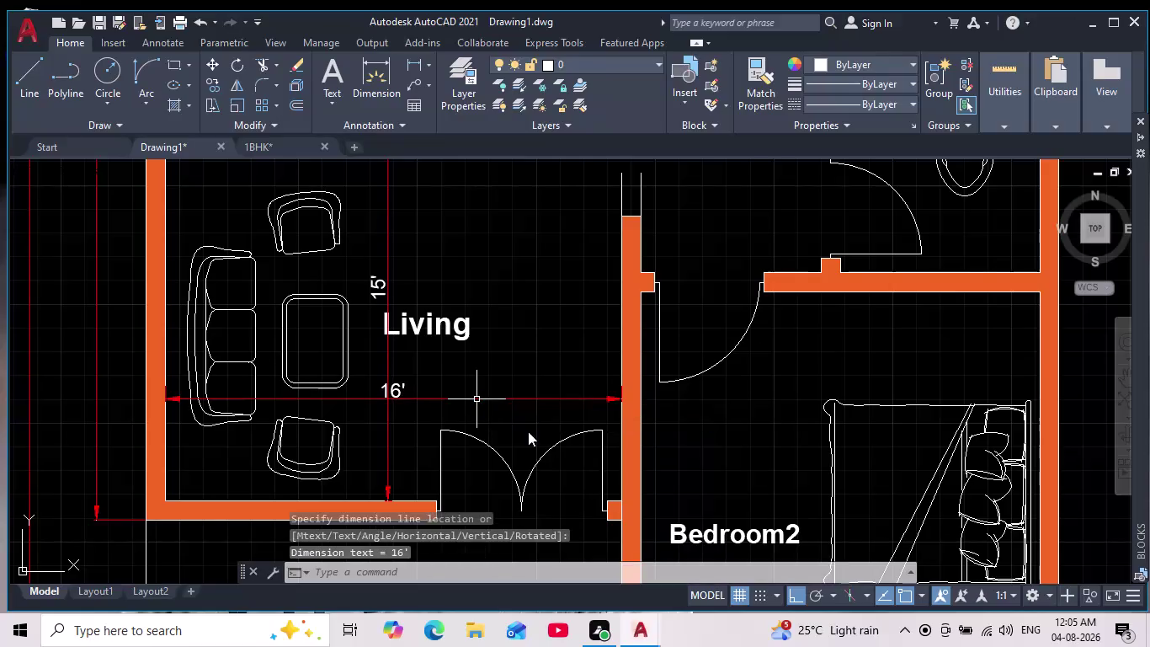
Select and delete the Living room's two old dimensions.
scroll(down, 3)
middle_drag(529, 433, 374, 422)
scroll(down, 3)
scroll(up, 3)
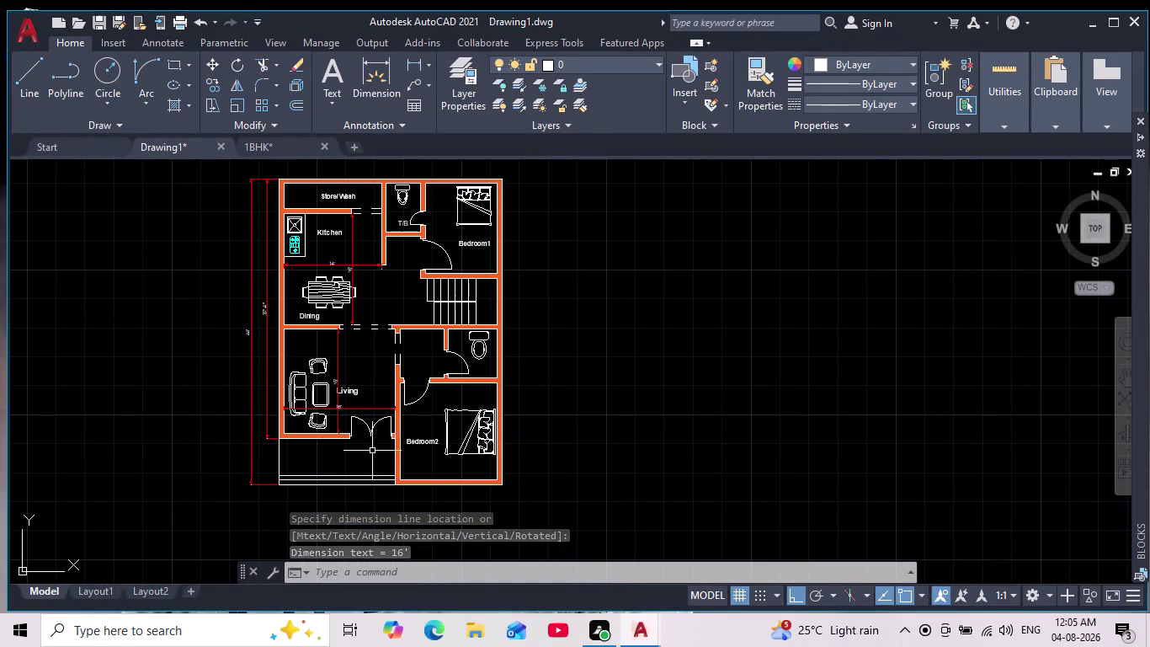
scroll(up, 3)
drag(306, 374, 304, 364)
click(275, 330)
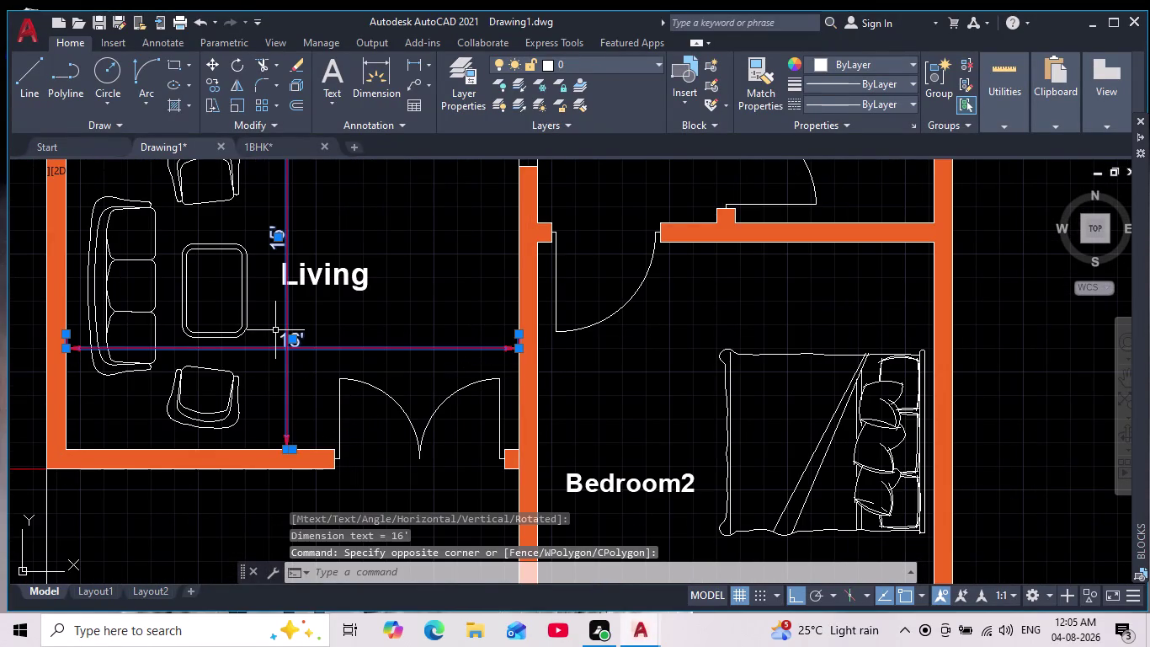
key(Delete)
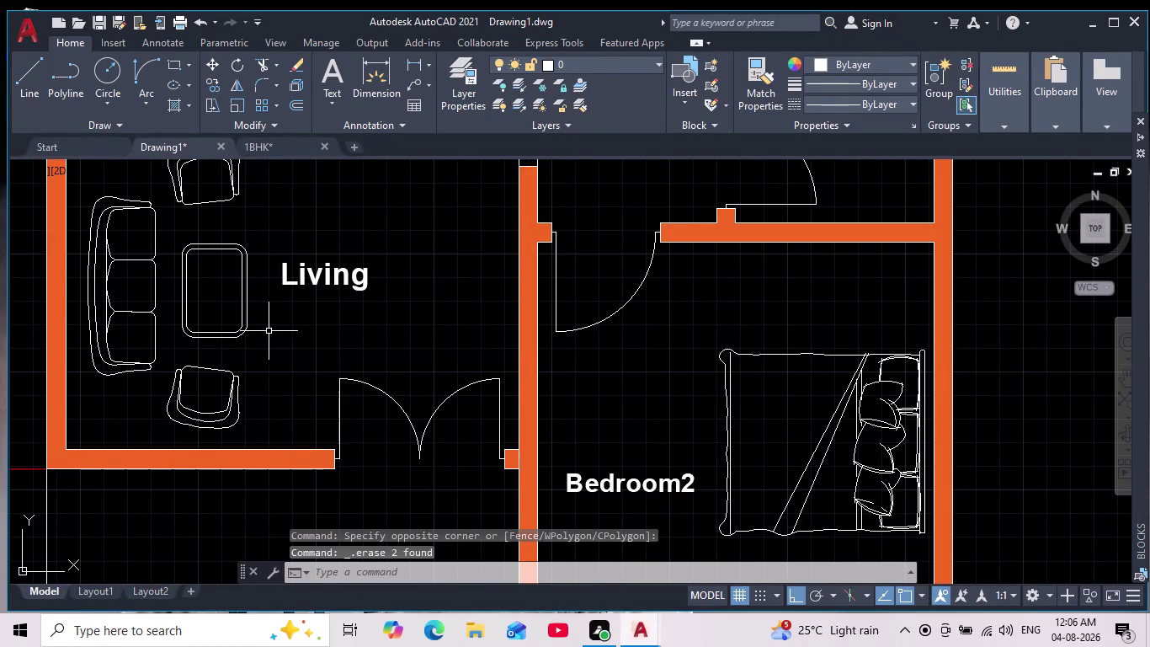
Add a 16' linear width dimension in the Living room, just below the Dining wall.
scroll(down, 3)
scroll(up, 3)
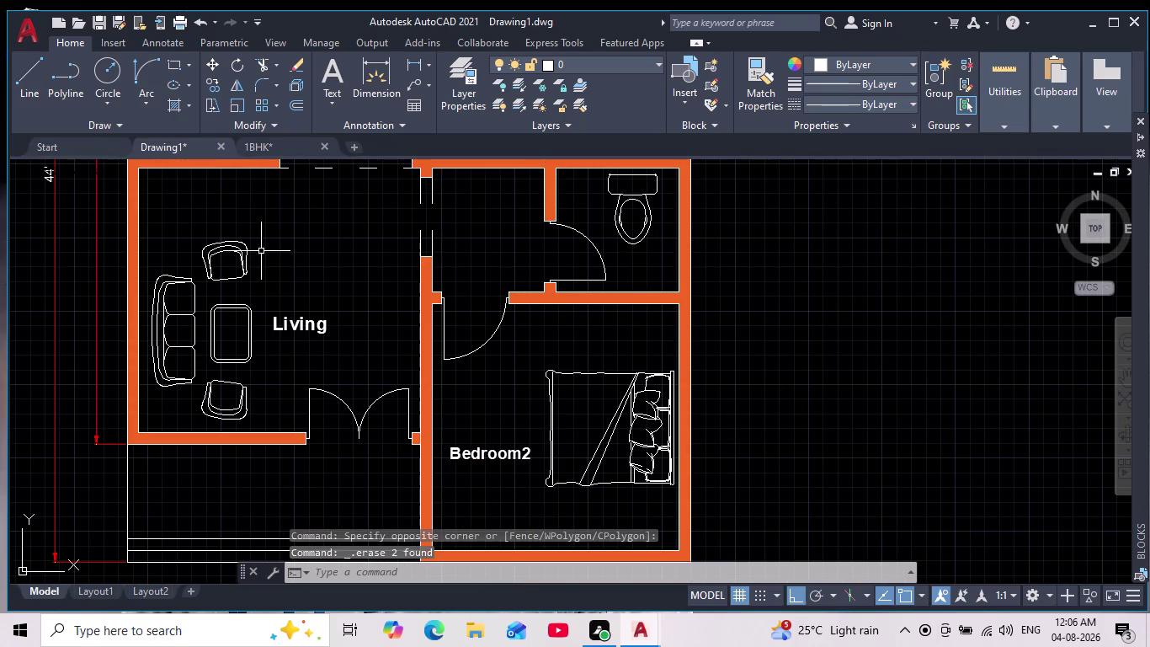
middle_drag(261, 250, 265, 296)
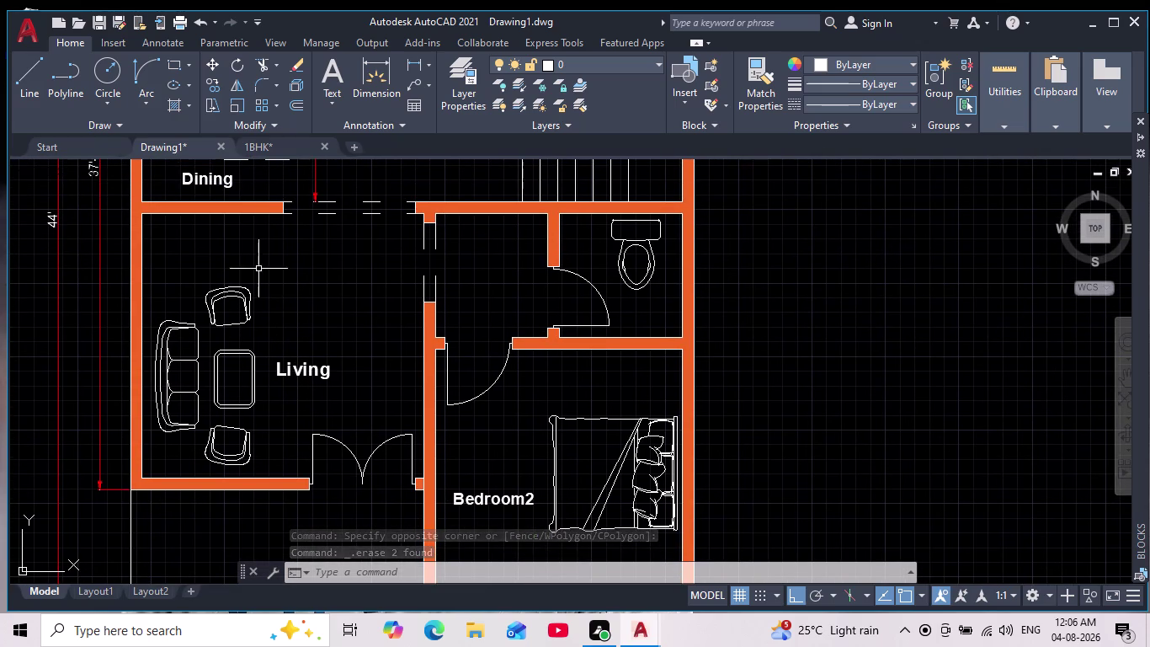
middle_drag(267, 280, 275, 317)
scroll(down, 3)
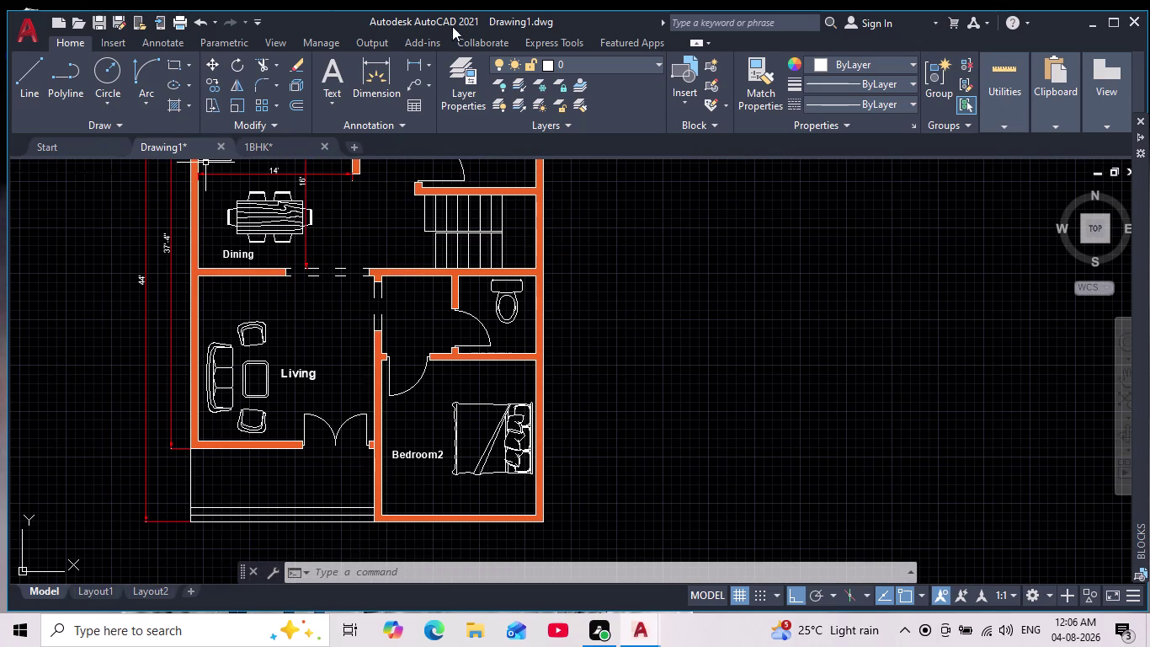
click(413, 68)
click(199, 304)
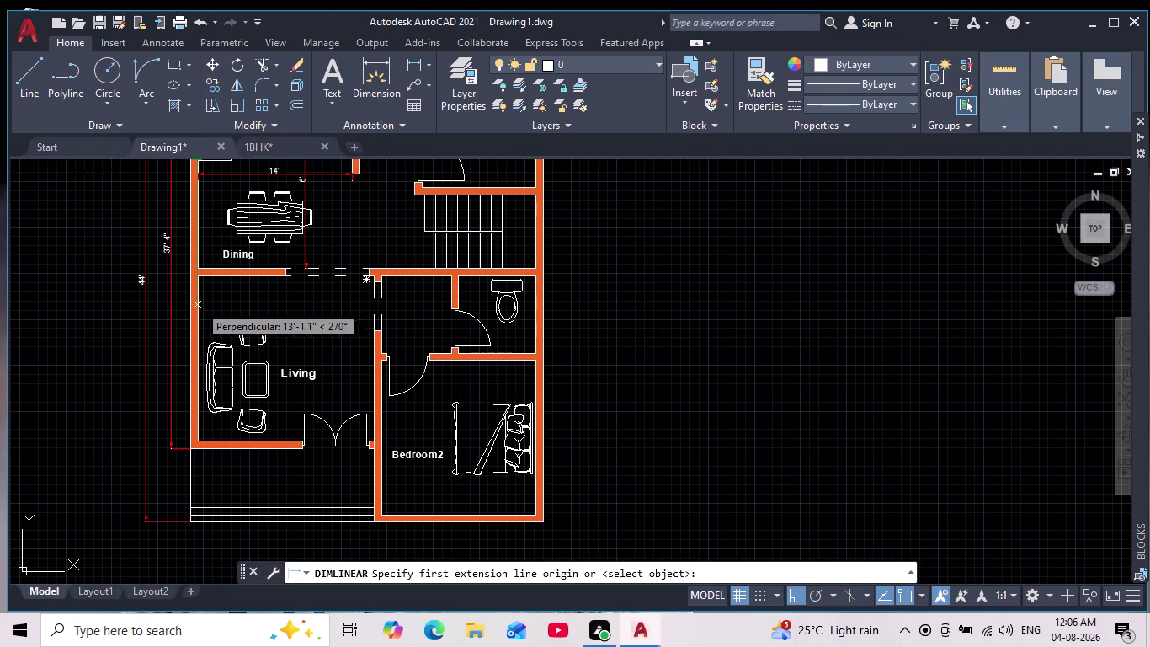
scroll(up, 3)
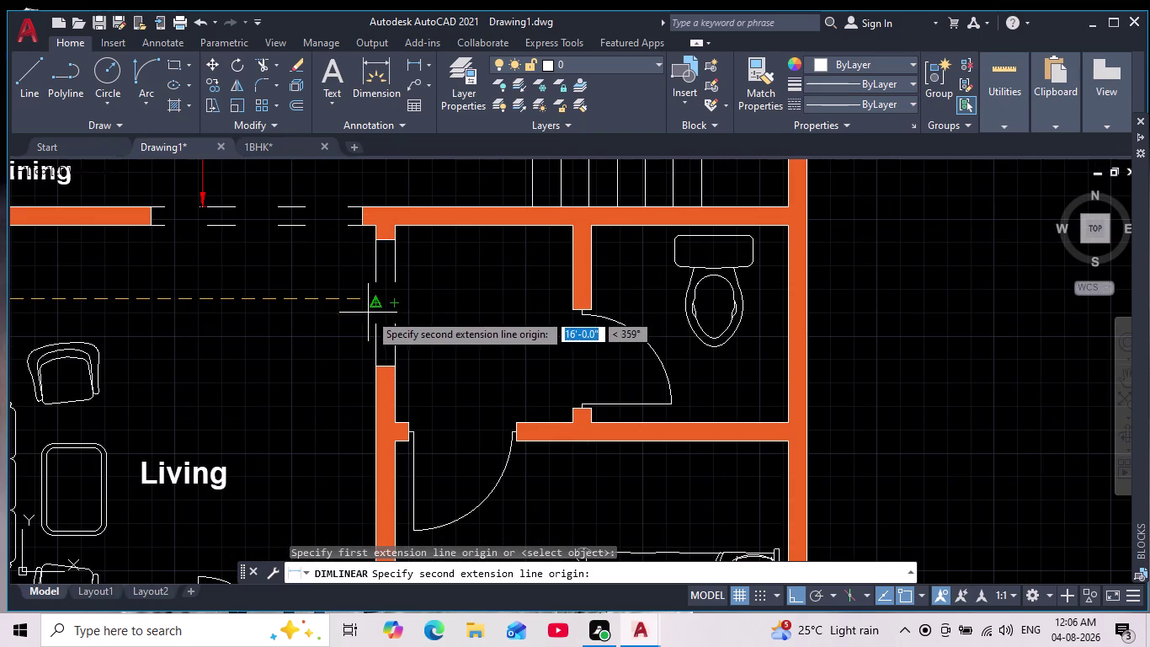
click(377, 303)
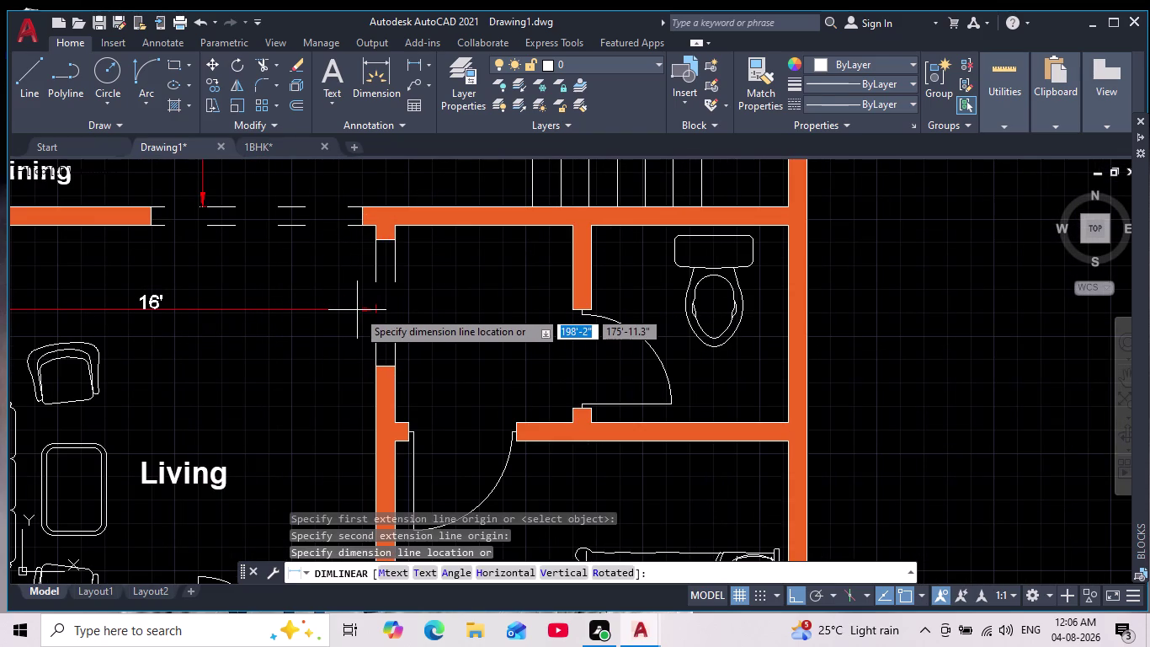
click(357, 310)
scroll(down, 3)
scroll(up, 3)
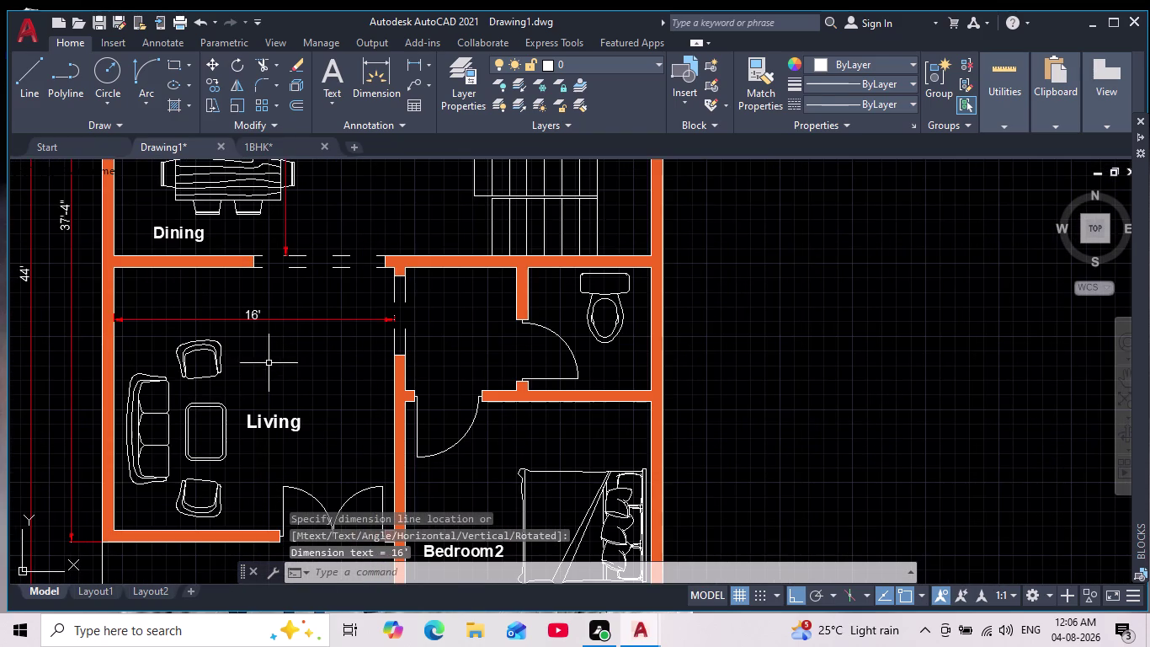
Add a 15' vertical dimension from the wall below Dining to Living's bottom wall.
click(411, 70)
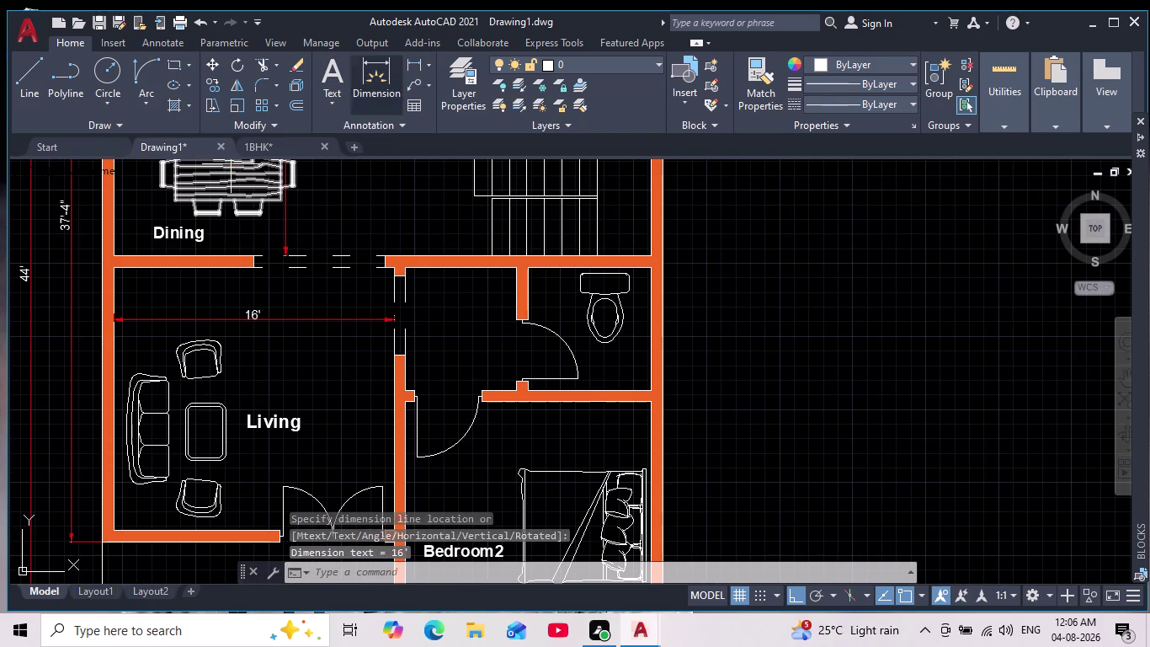
click(238, 273)
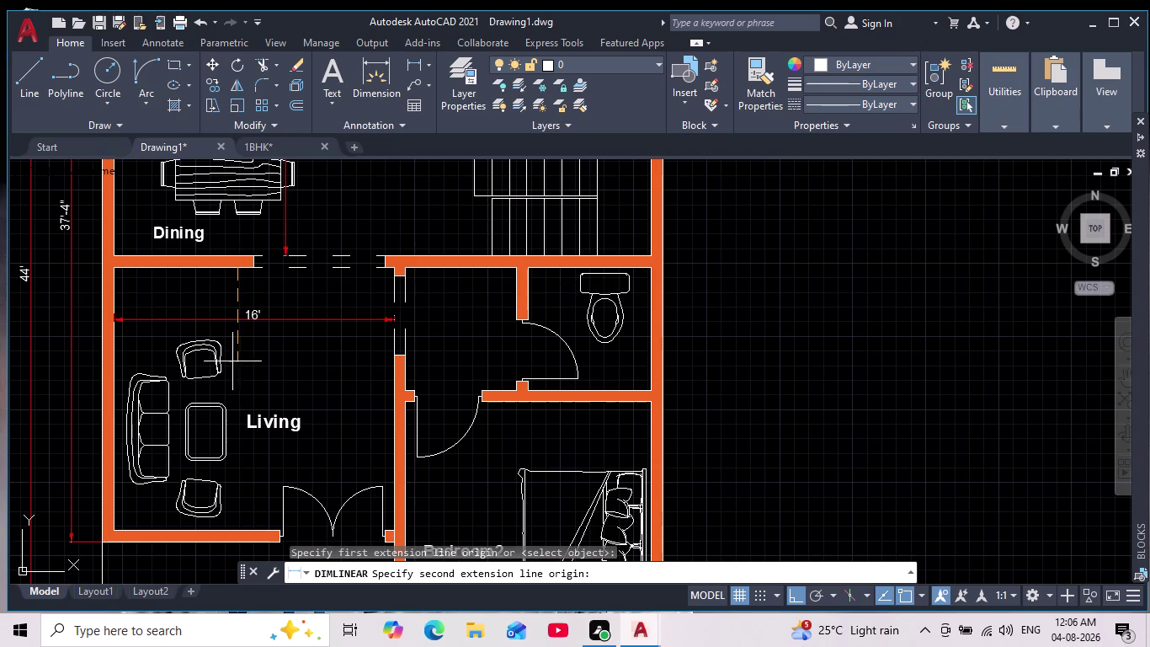
click(239, 528)
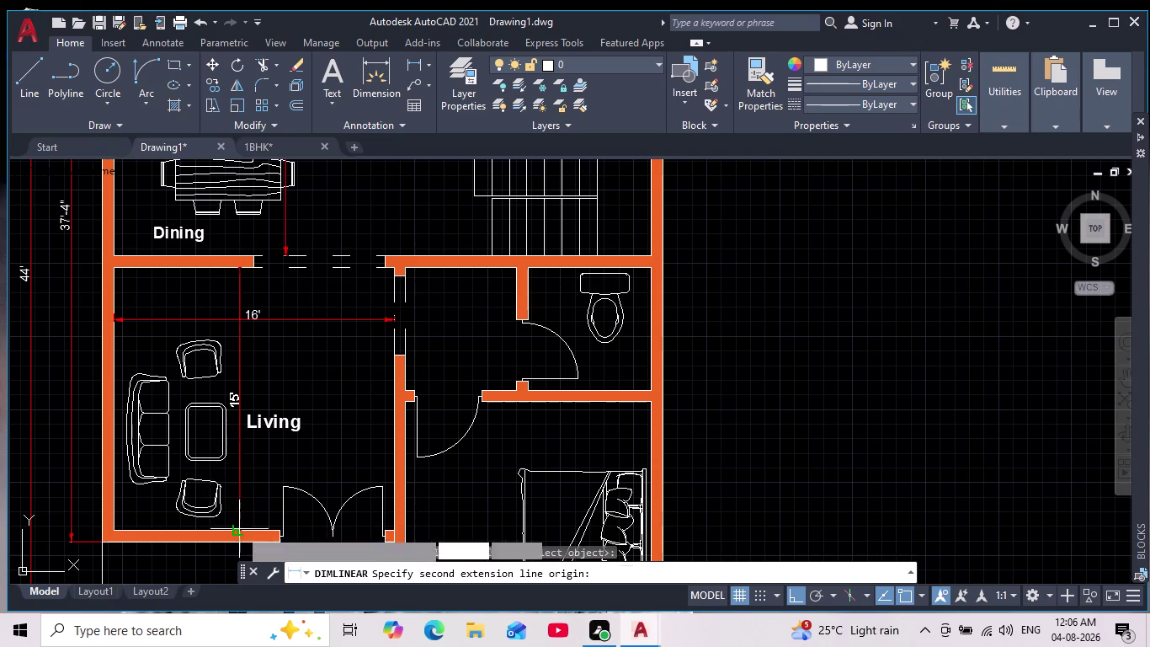
click(244, 515)
scroll(down, 3)
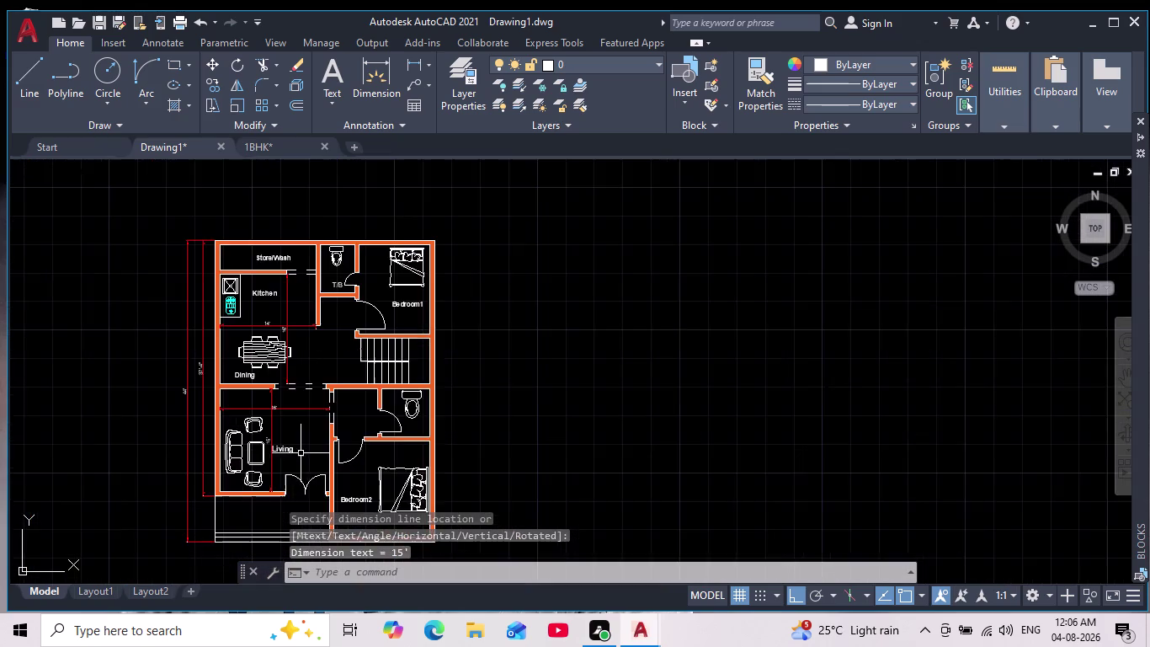
Review the new Living room dimensions by selecting, then deselecting them.
middle_drag(302, 446, 207, 383)
scroll(down, 3)
scroll(up, 3)
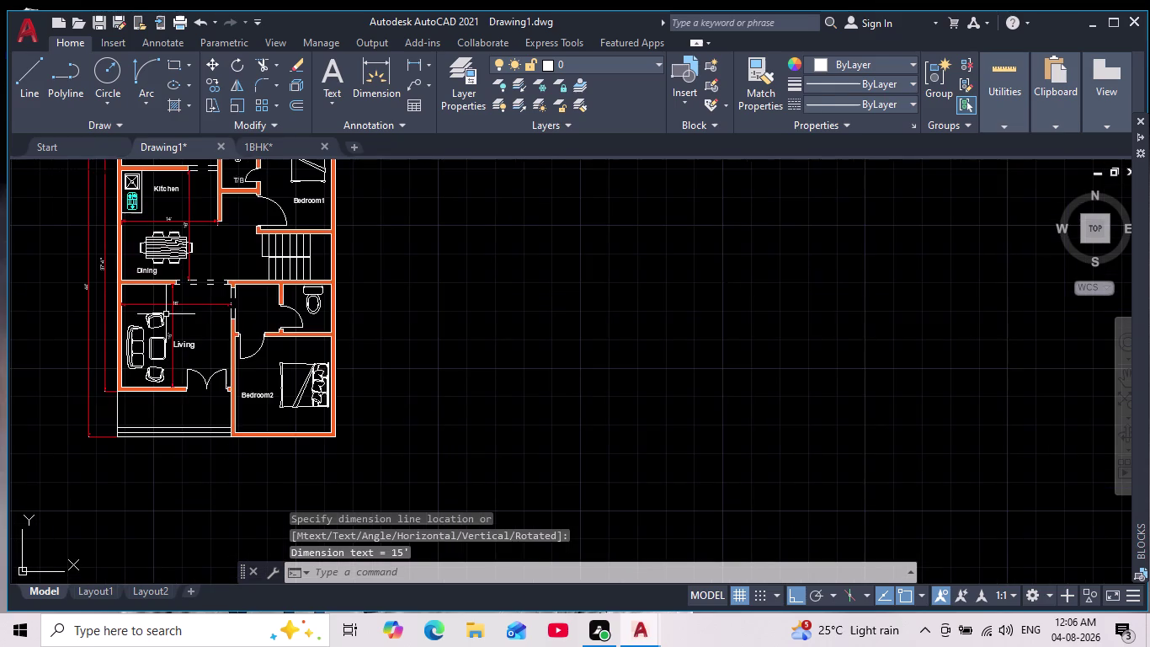
scroll(up, 3)
middle_drag(171, 321, 192, 366)
click(223, 353)
click(184, 331)
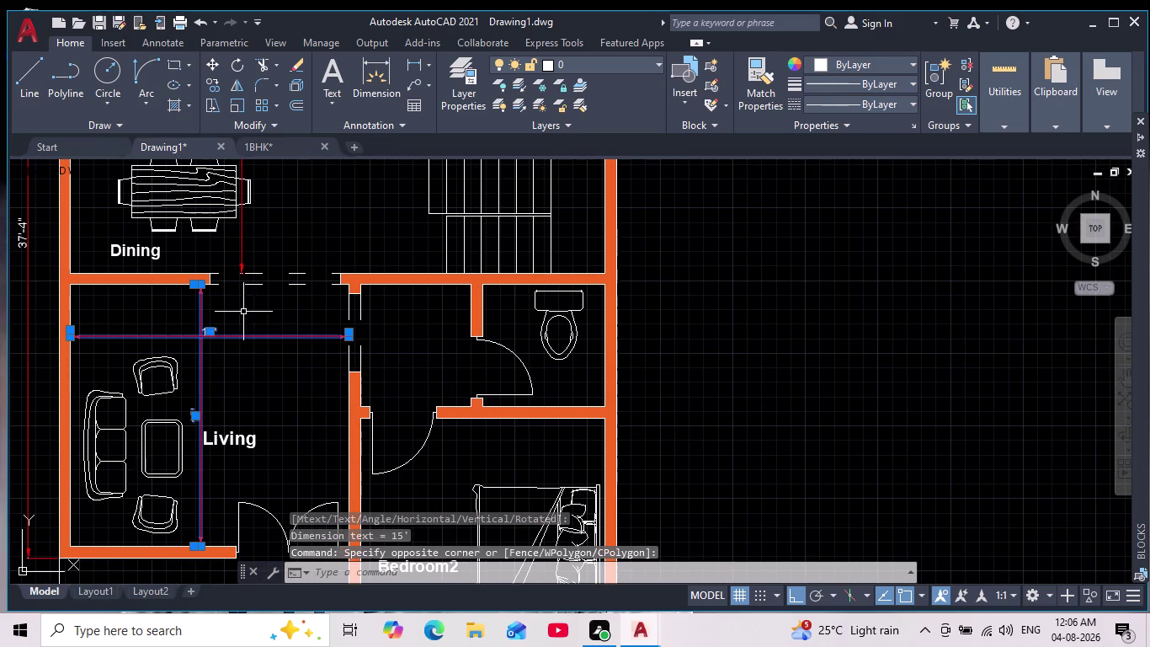
key(Escape)
scroll(down, 3)
scroll(down, 3)
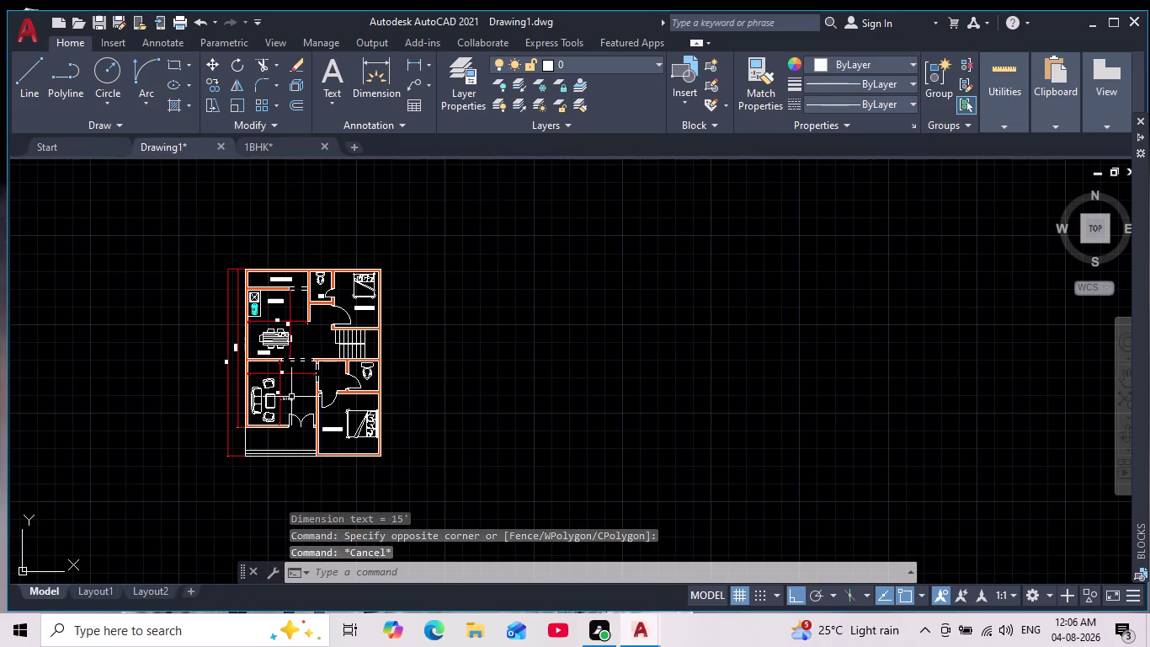
scroll(up, 3)
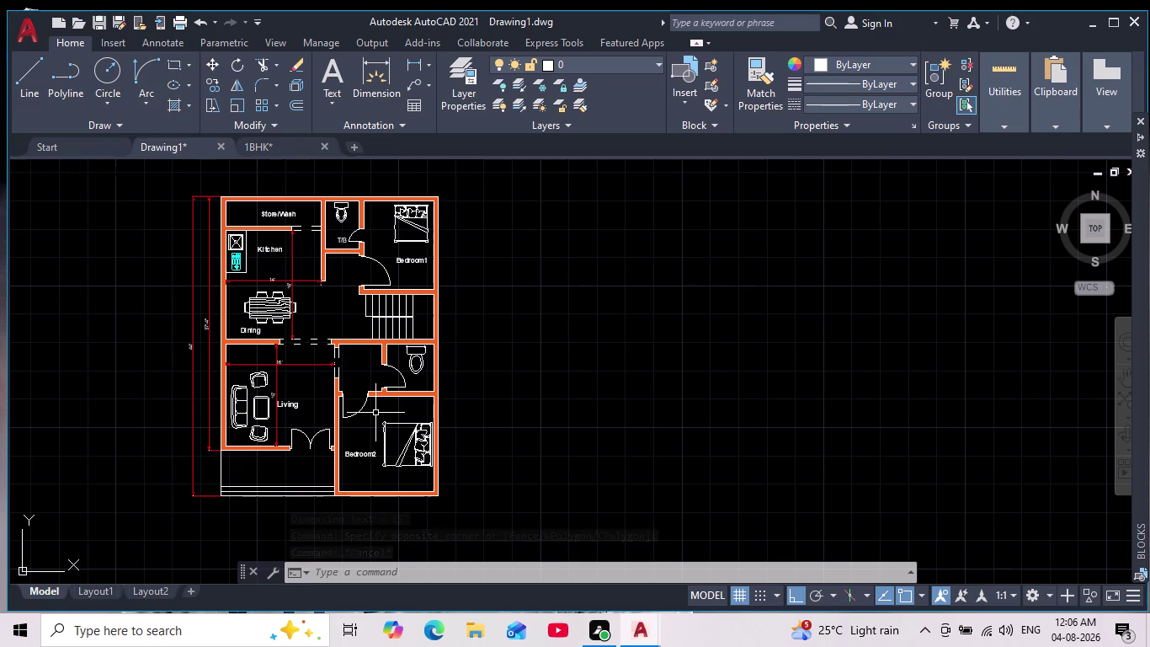
Make ISO-25's dimension lines Blue, set ISO-25 current, and close the manager.
key(d)
key(Return)
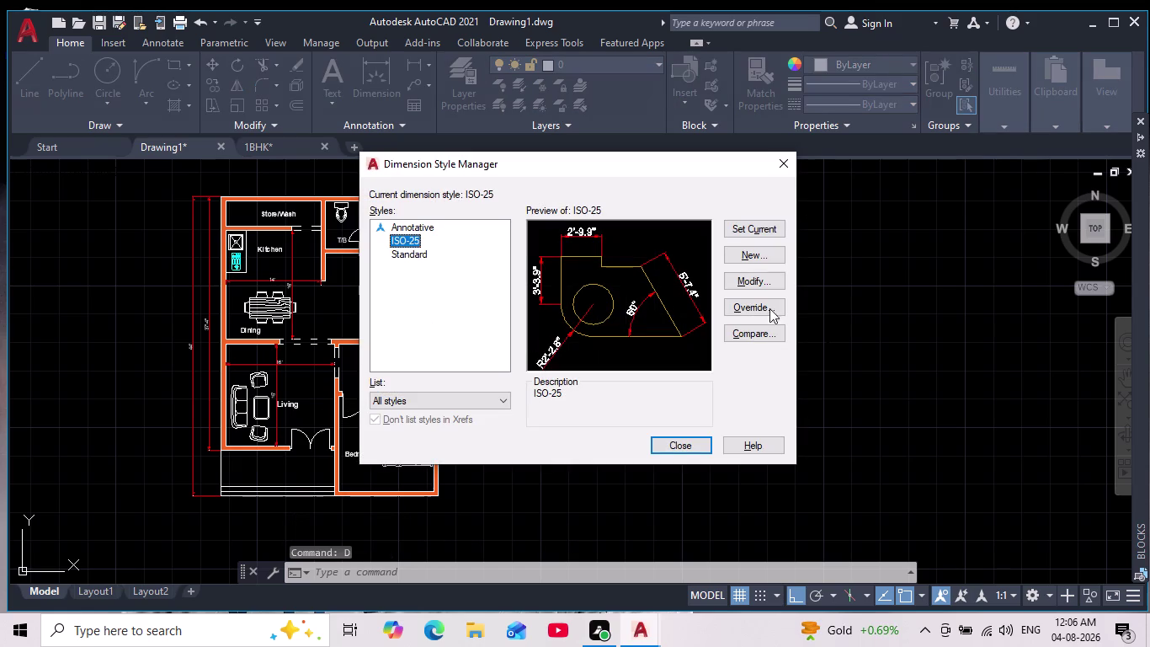
click(748, 277)
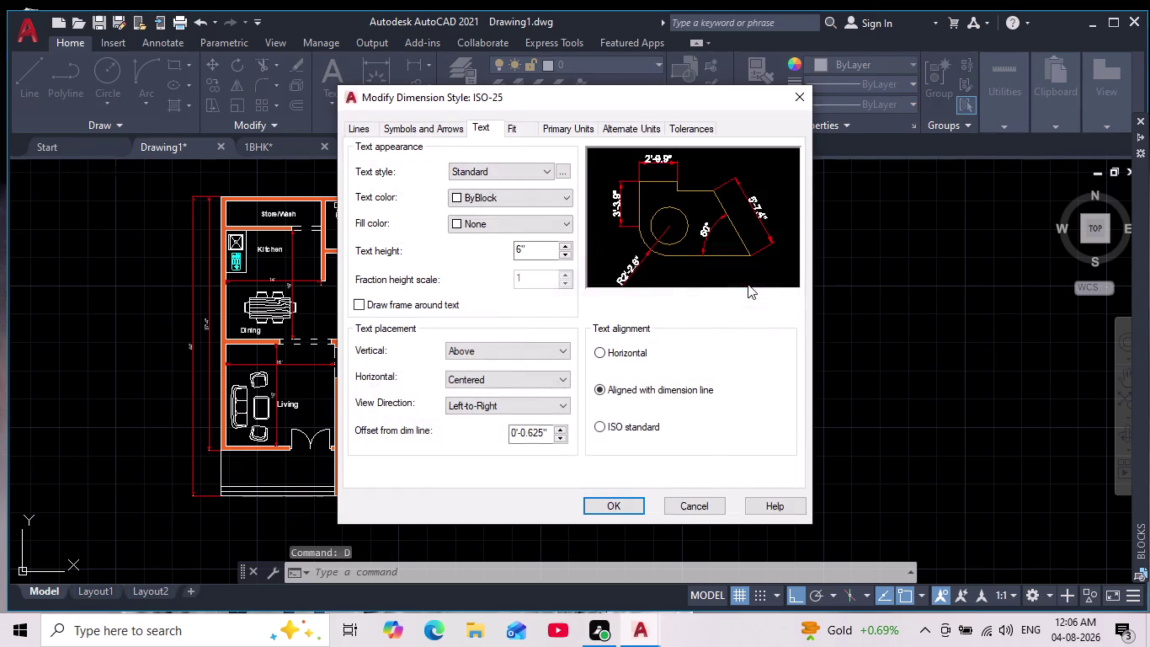
click(361, 131)
click(445, 160)
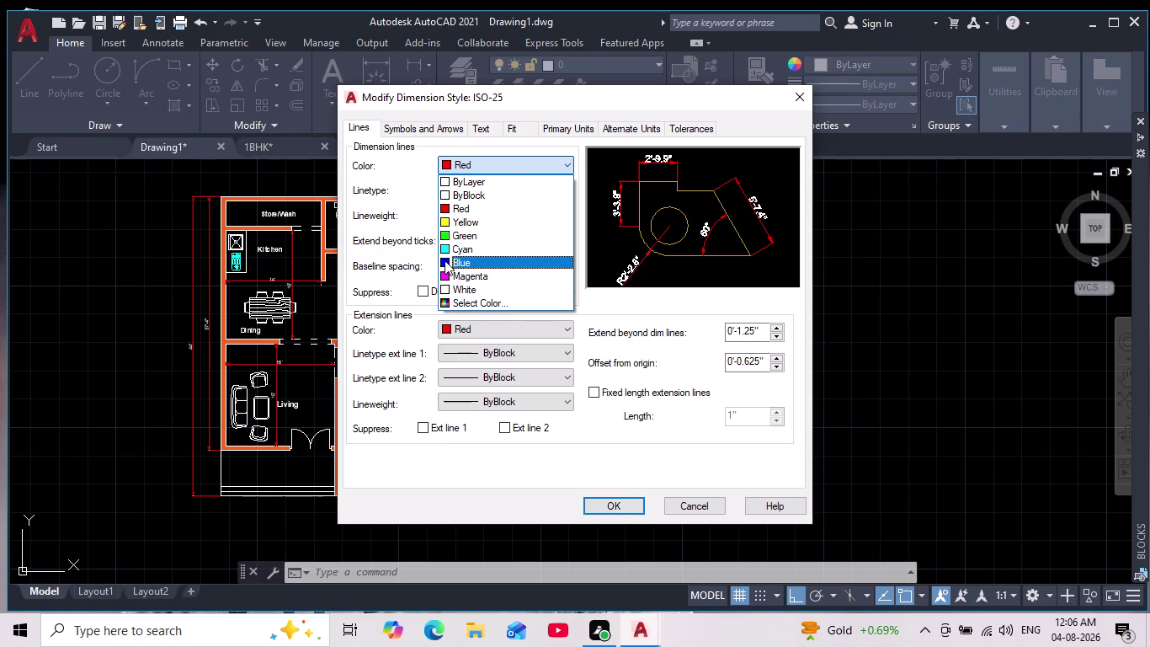
click(444, 261)
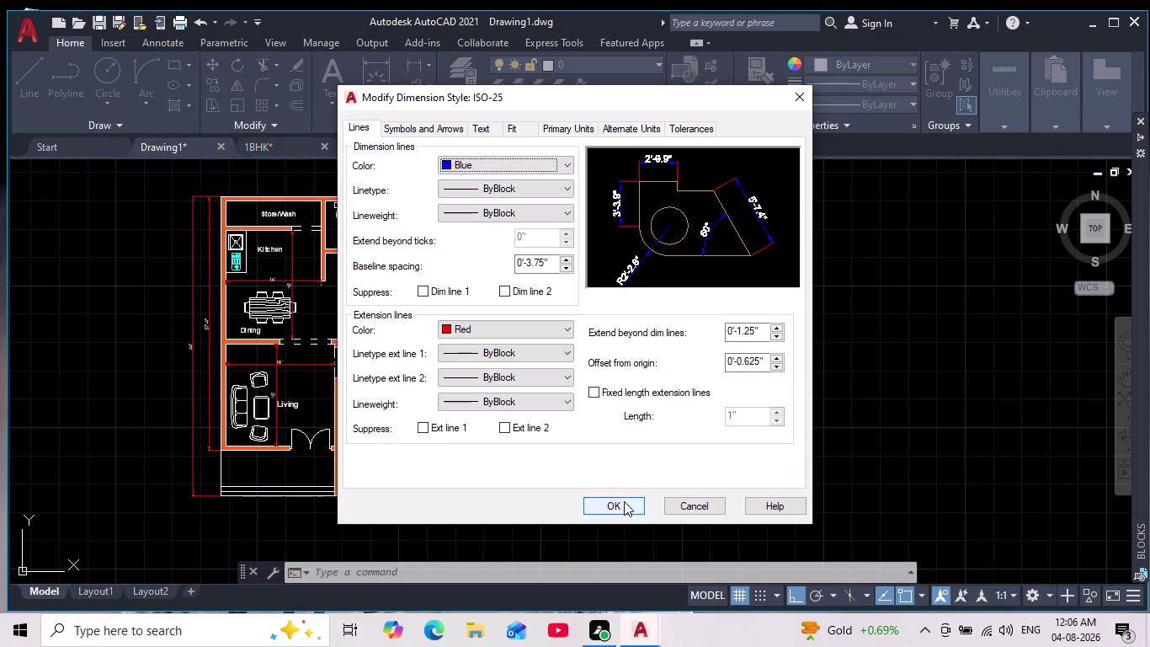
click(624, 501)
triple_click(734, 231)
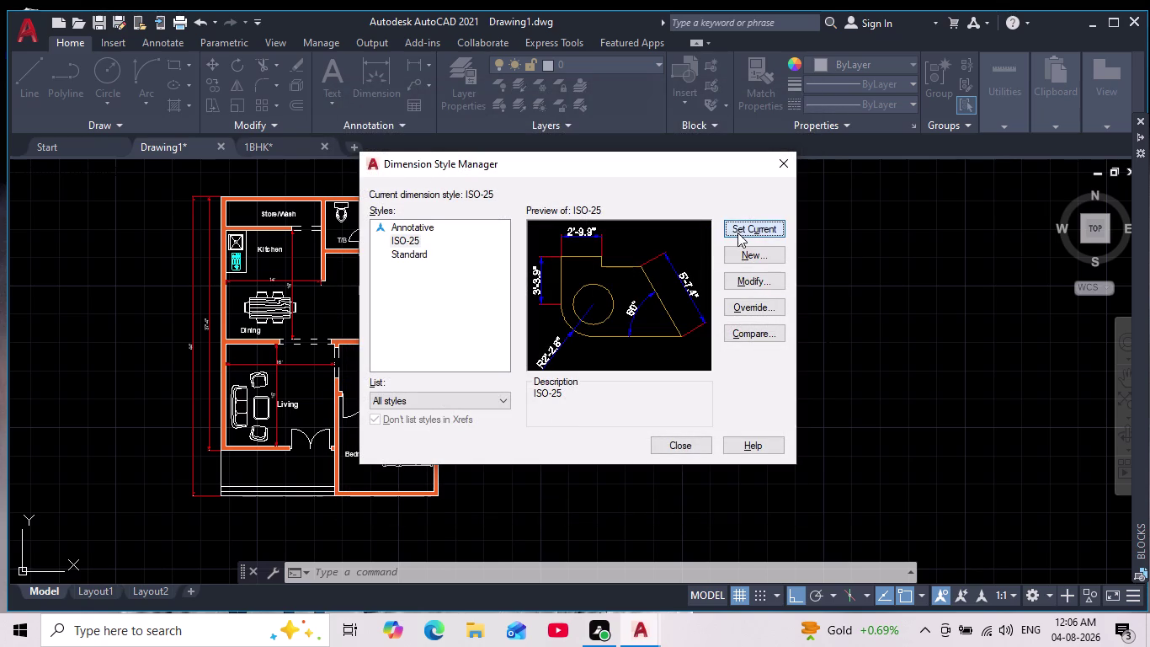
click(683, 448)
Pan and zoom around the floor plan to check the dimensions.
scroll(down, 3)
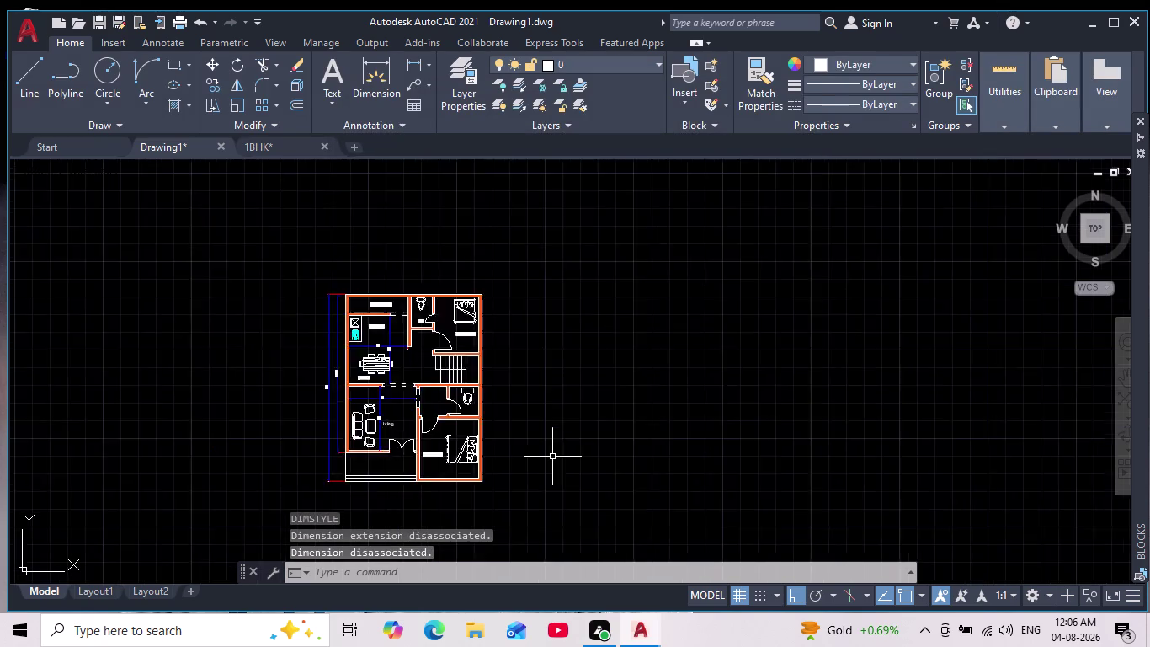
scroll(down, 3)
scroll(up, 3)
middle_drag(548, 464, 454, 392)
scroll(up, 3)
middle_drag(466, 385, 467, 385)
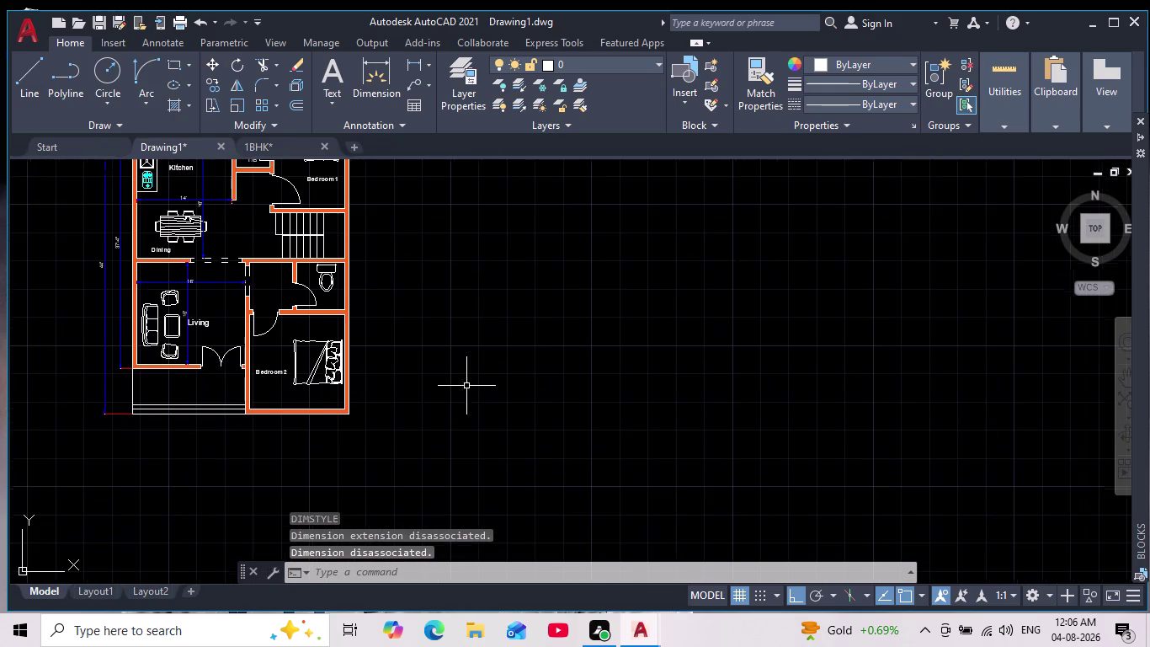
middle_drag(467, 385, 509, 424)
middle_drag(490, 416, 530, 451)
scroll(down, 3)
scroll(up, 3)
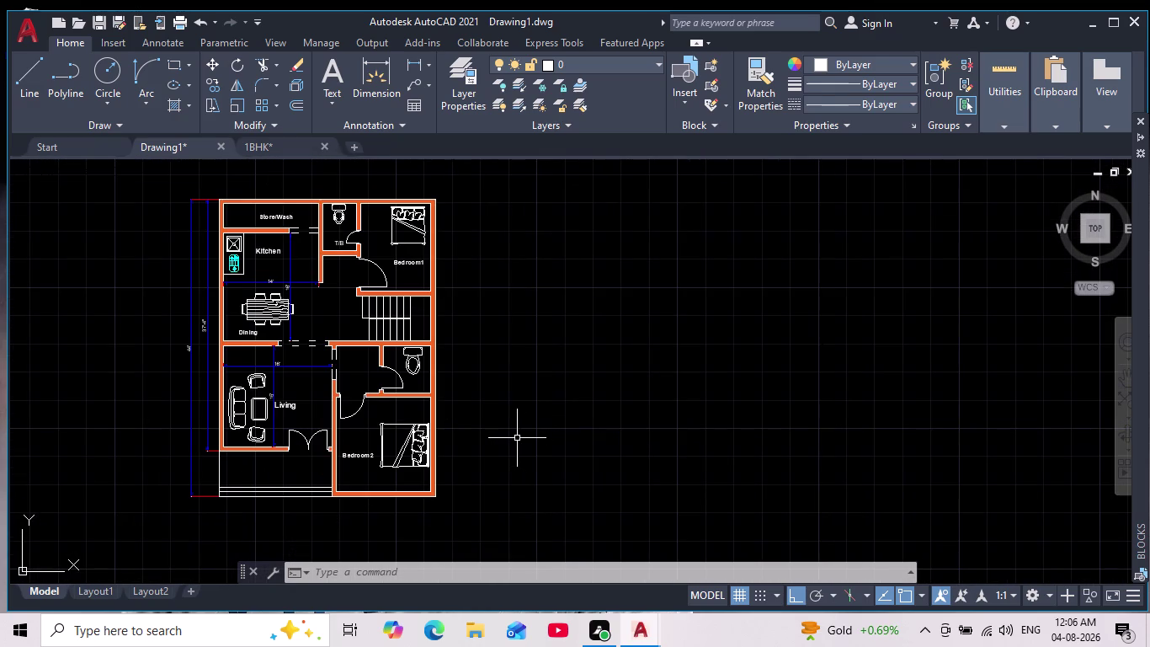
Change ISO-25's extension lines to Blue, keep it current, and close the manager.
key(d)
key(Return)
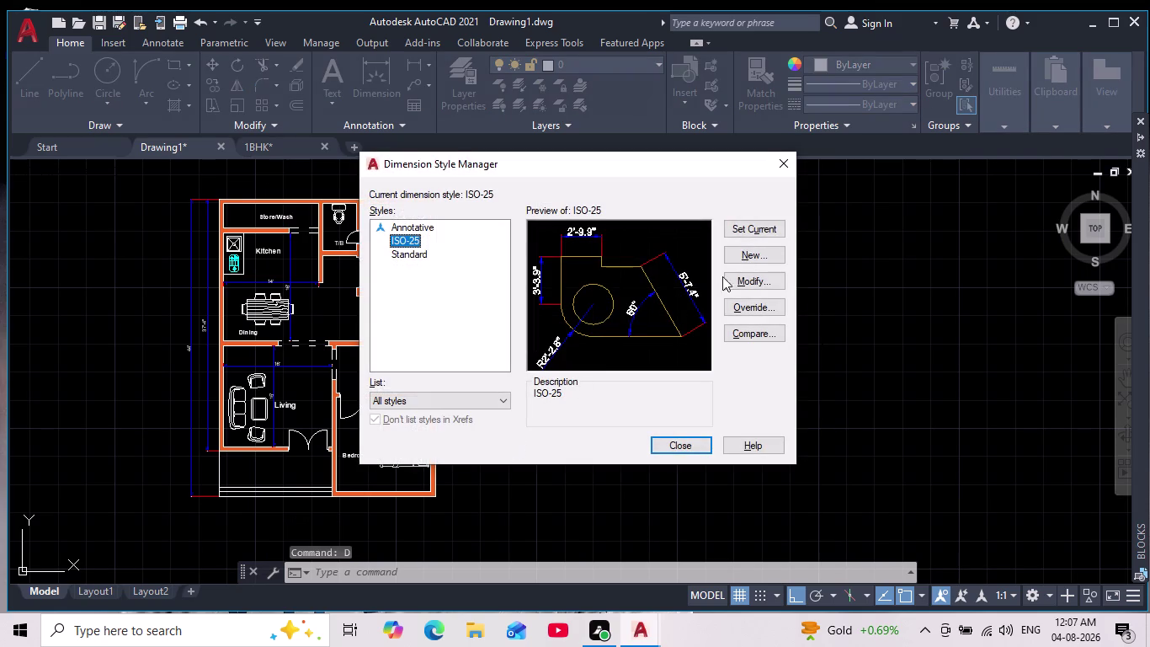
click(749, 281)
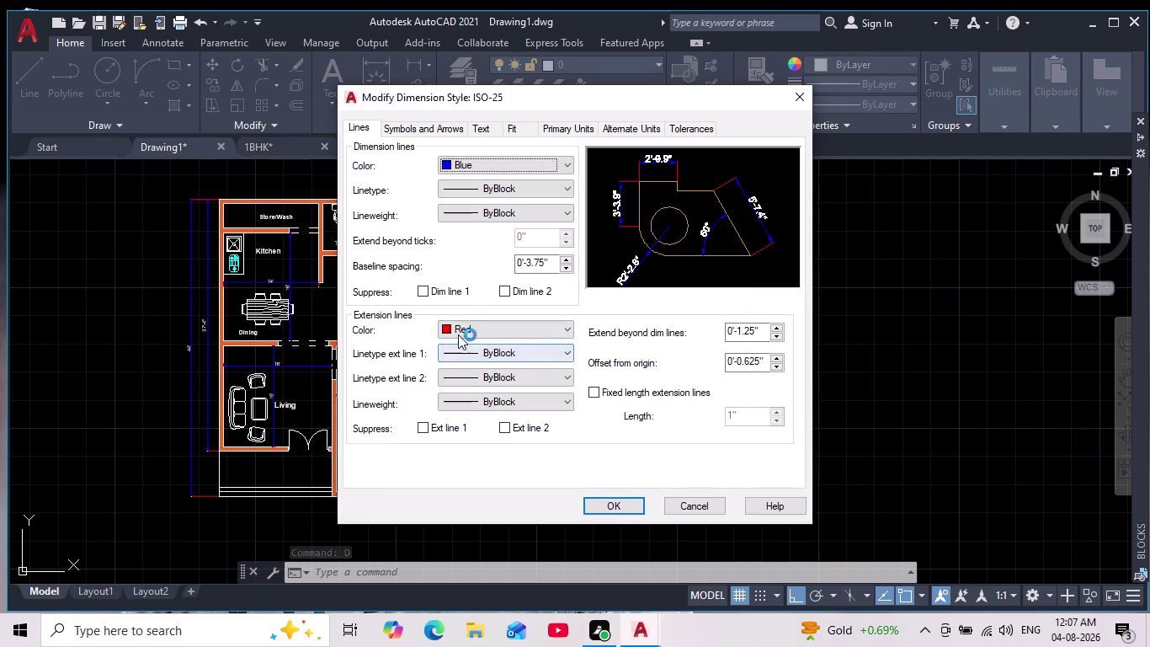
click(452, 332)
click(461, 426)
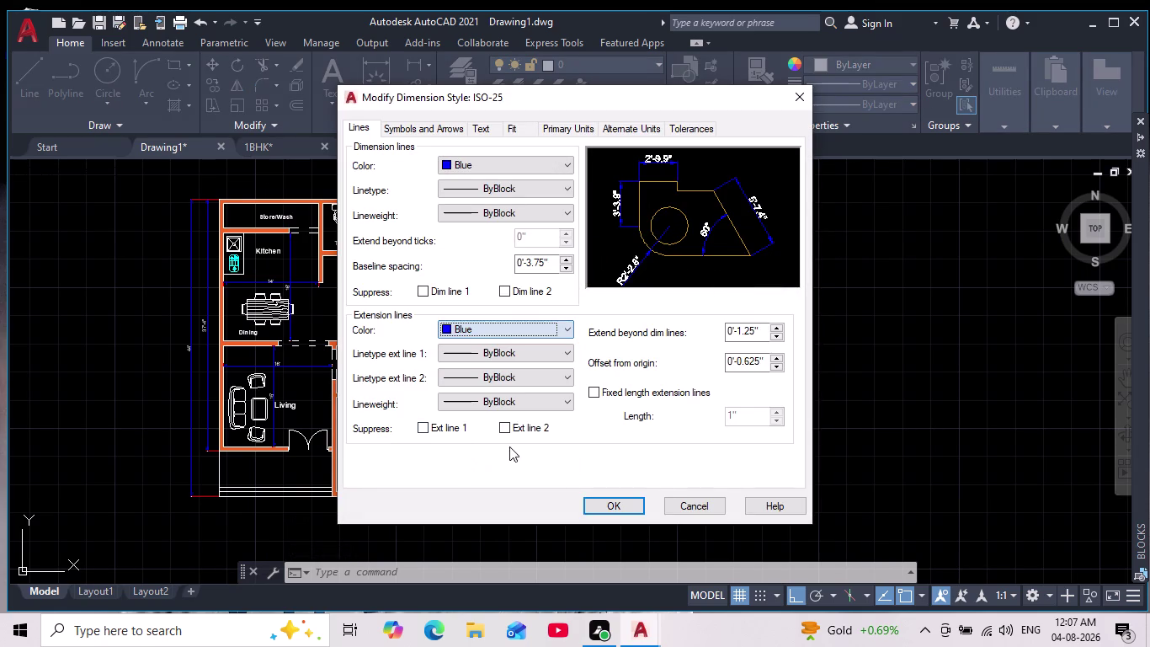
click(619, 504)
double_click(750, 228)
drag(749, 228, 750, 259)
click(684, 455)
click(683, 448)
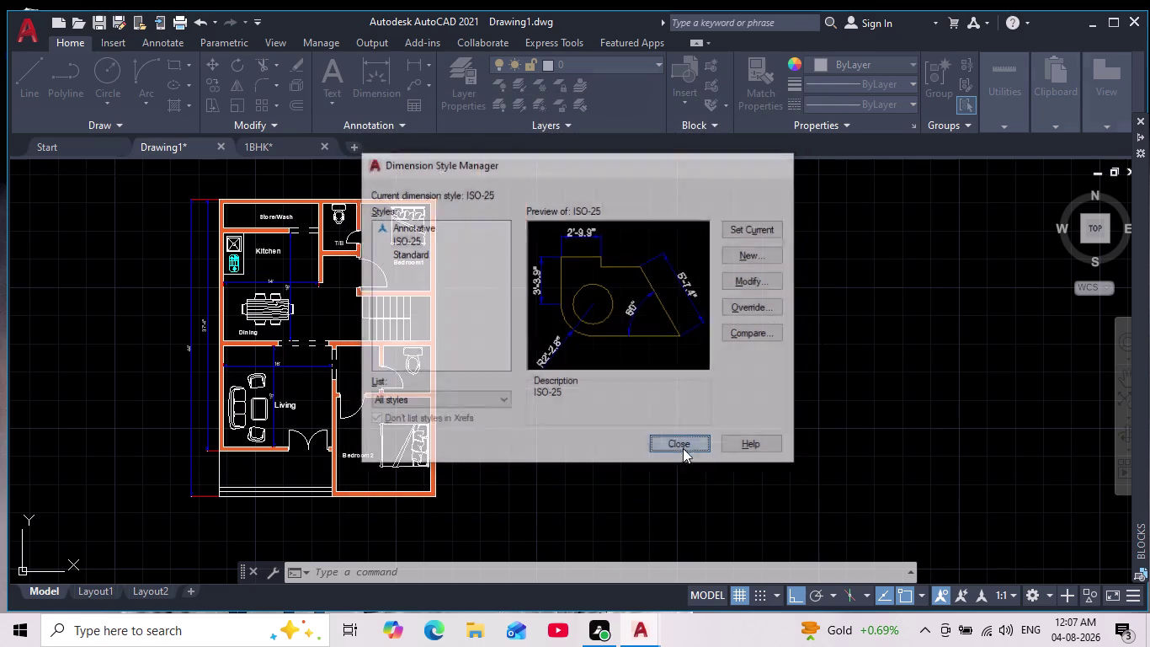
scroll(down, 3)
scroll(up, 3)
scroll(up, 3)
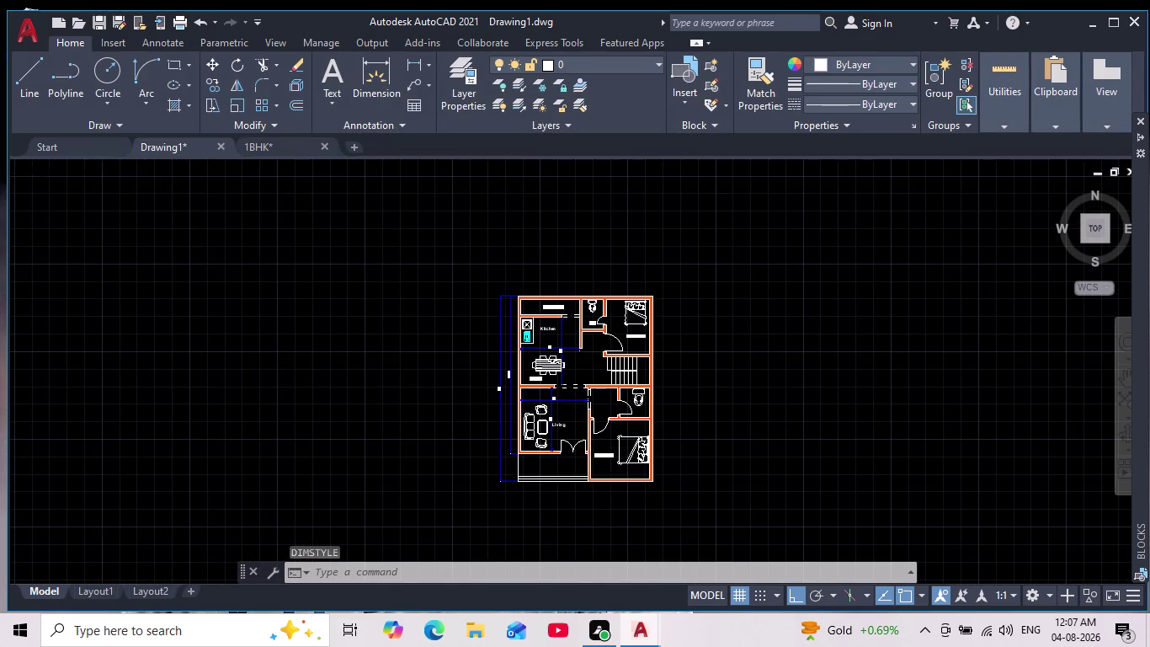
Dimension Bedroom1's width as 10'-4" between its left and right walls.
middle_drag(602, 450, 459, 446)
scroll(up, 3)
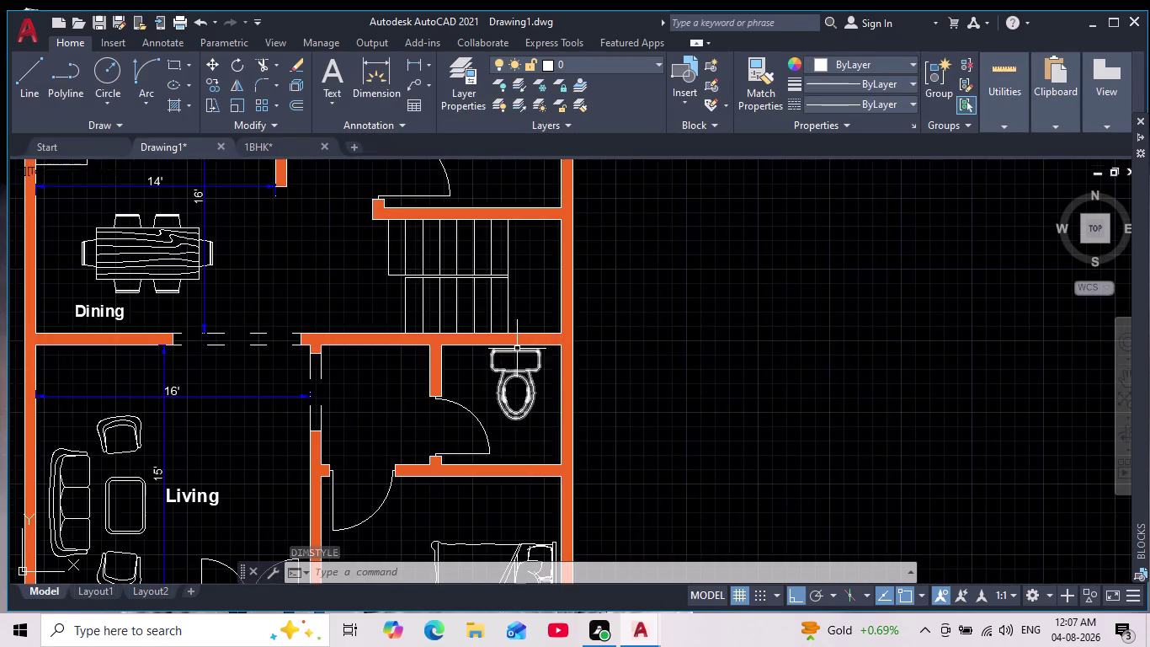
scroll(down, 3)
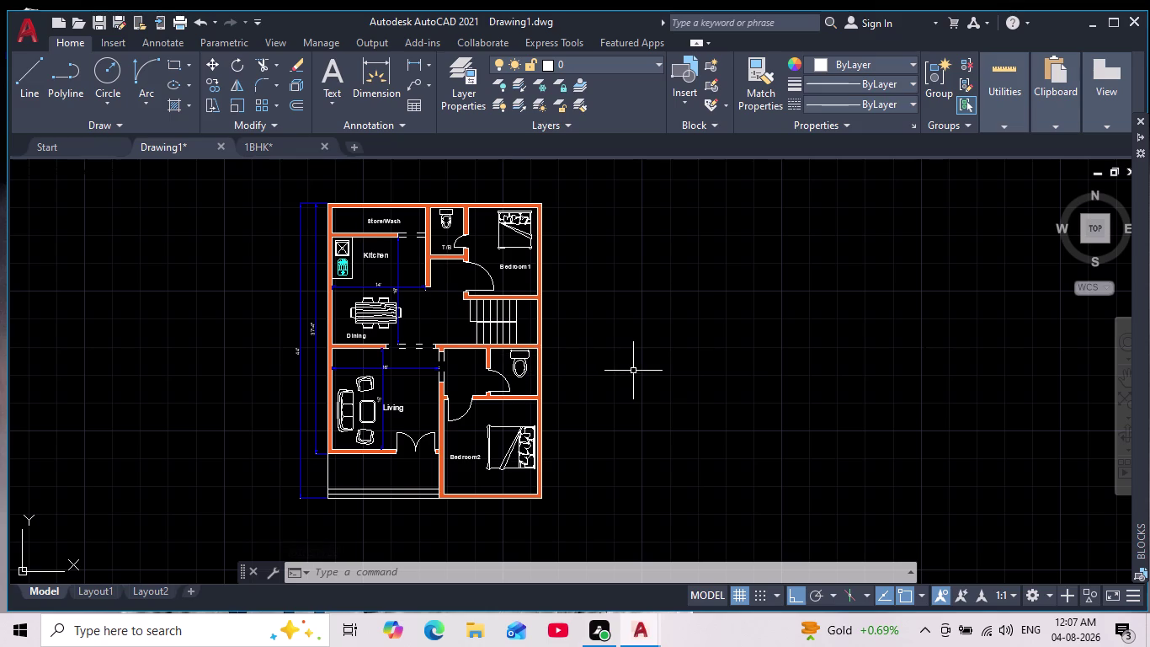
middle_drag(628, 378, 612, 397)
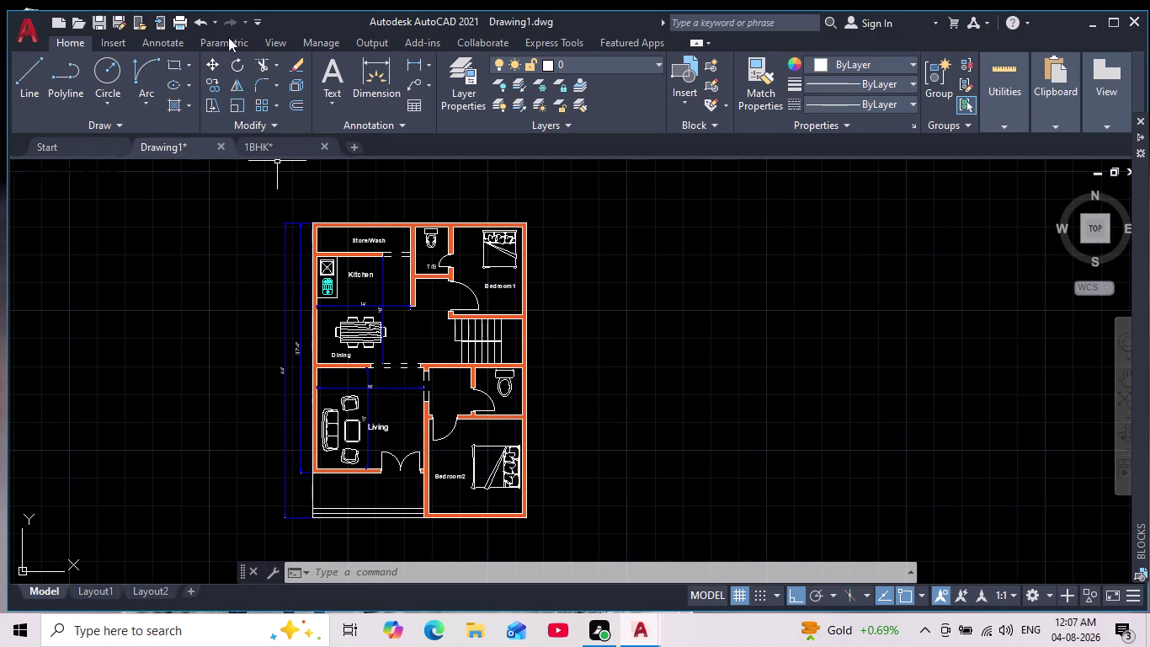
click(418, 66)
scroll(up, 3)
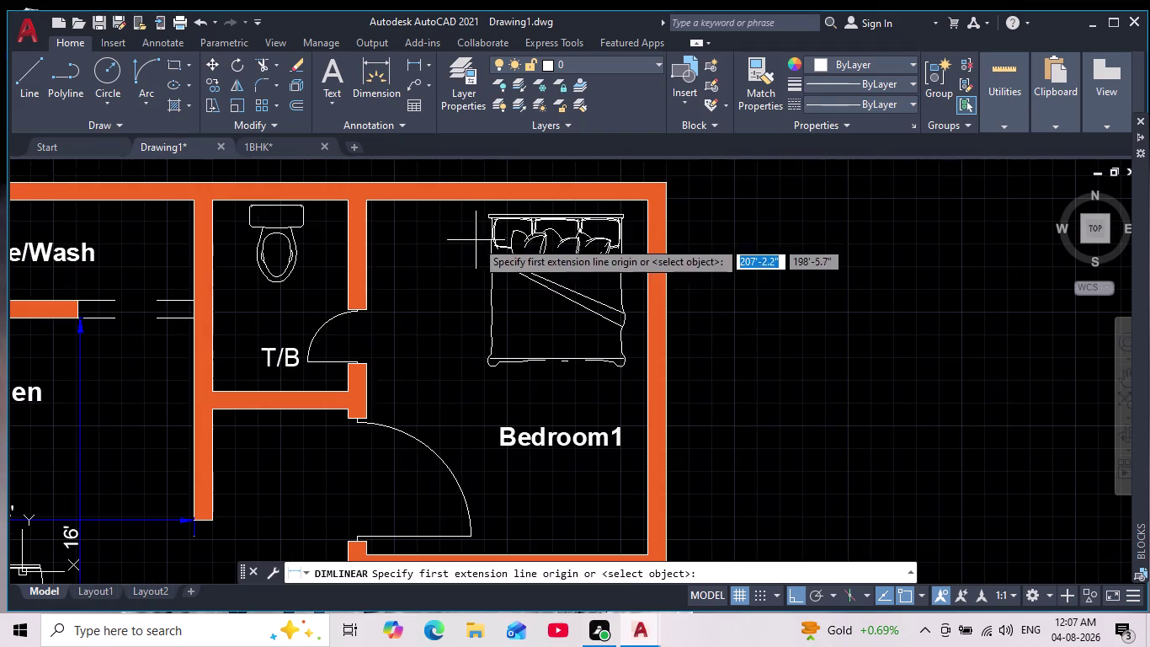
click(366, 393)
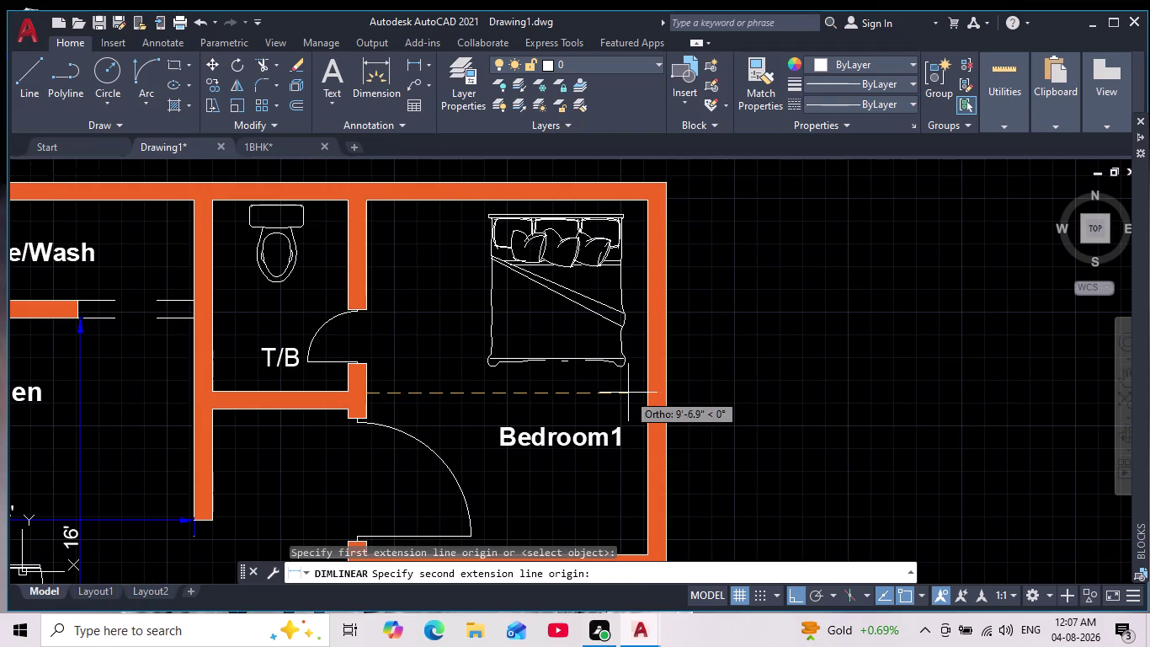
click(648, 392)
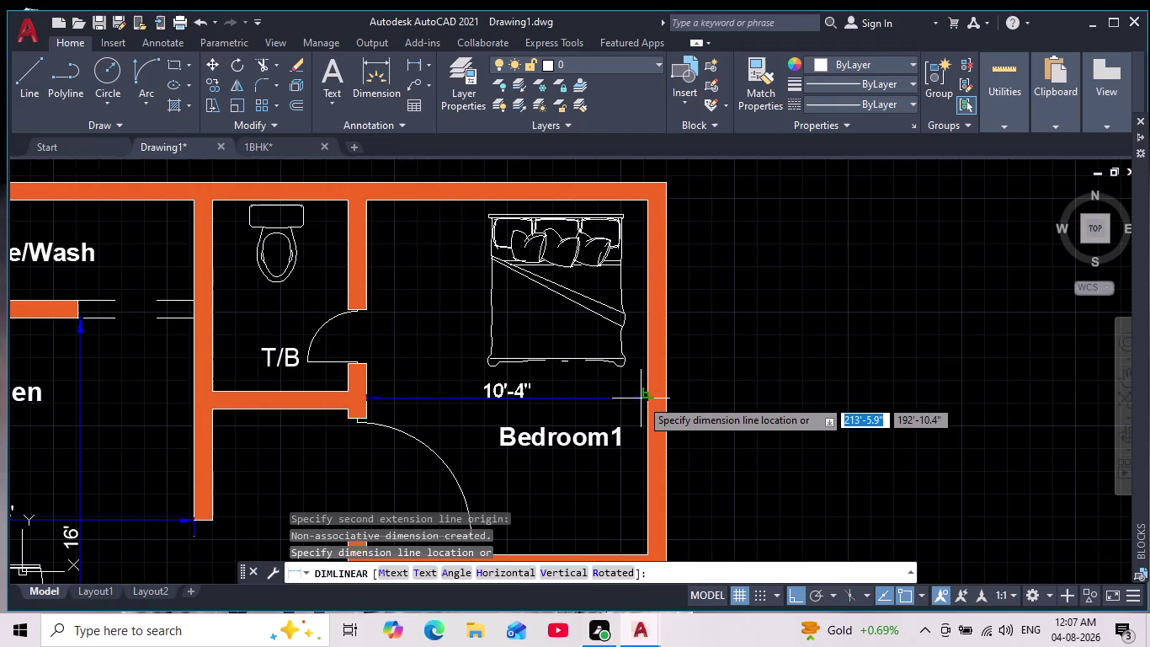
scroll(up, 3)
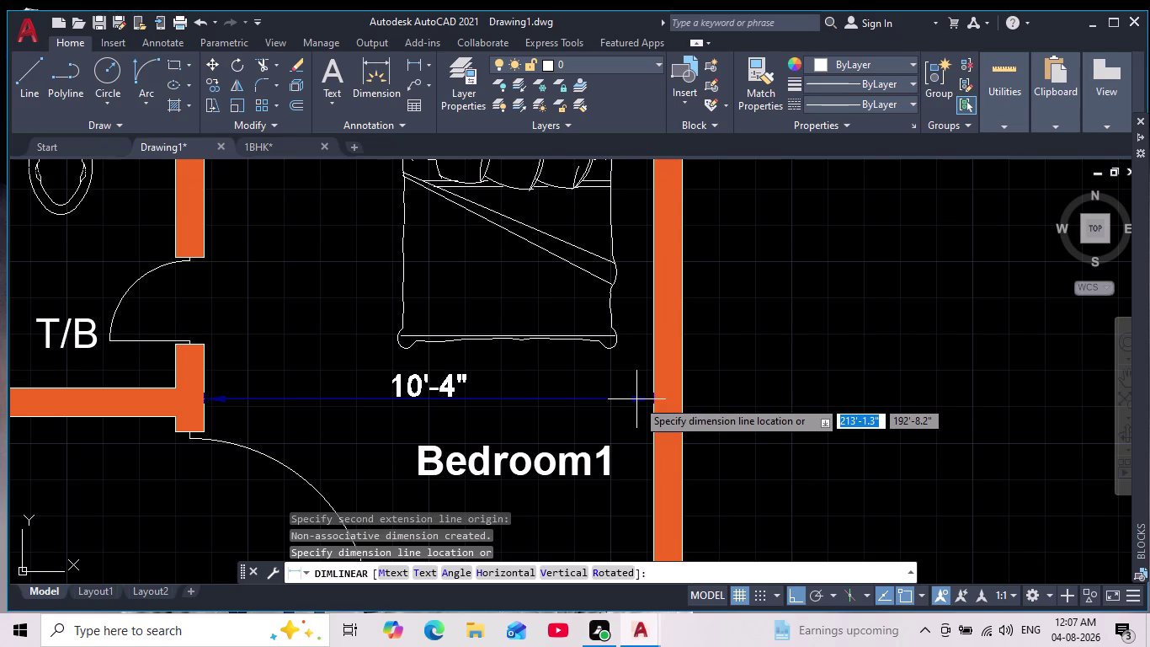
scroll(down, 3)
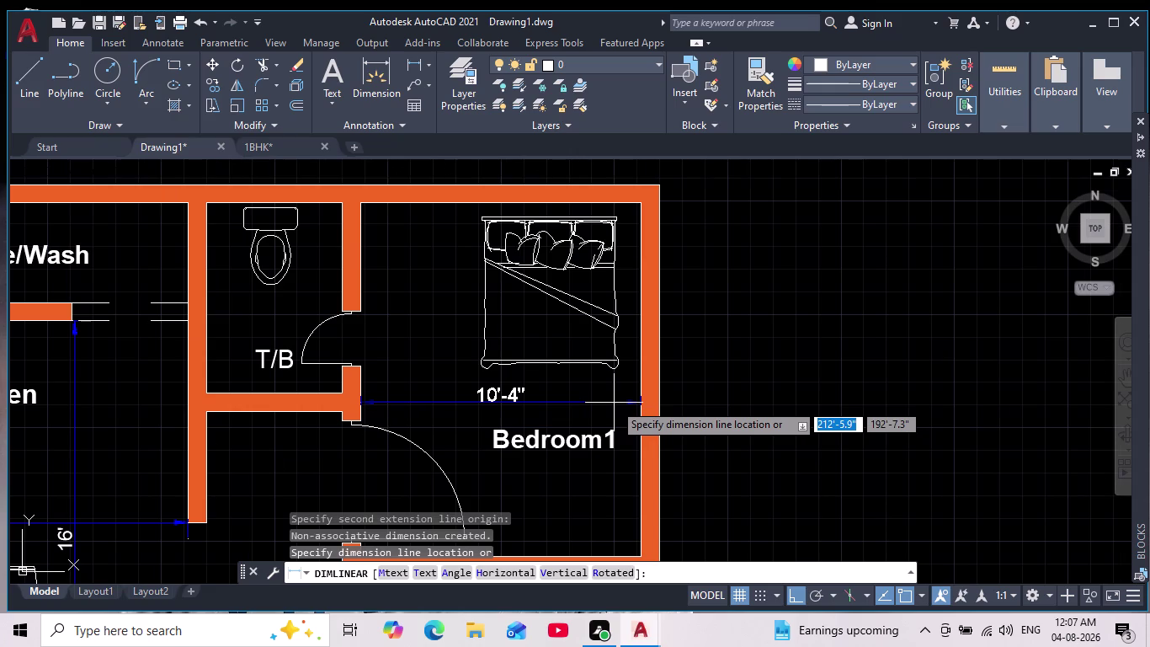
scroll(up, 3)
scroll(down, 3)
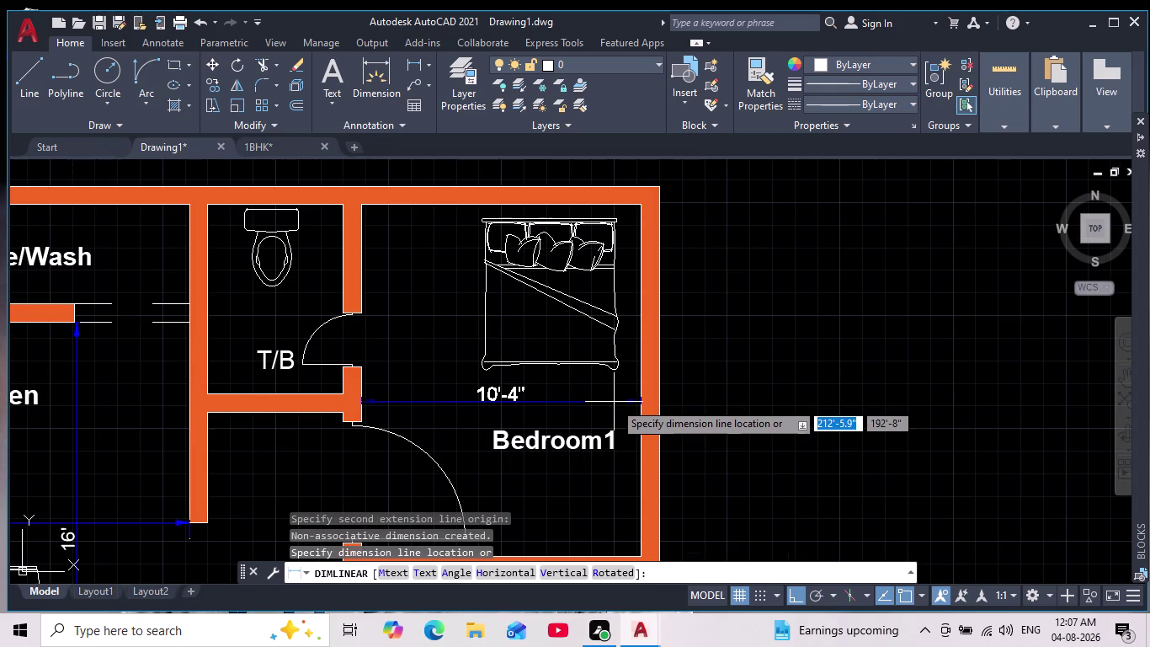
scroll(down, 3)
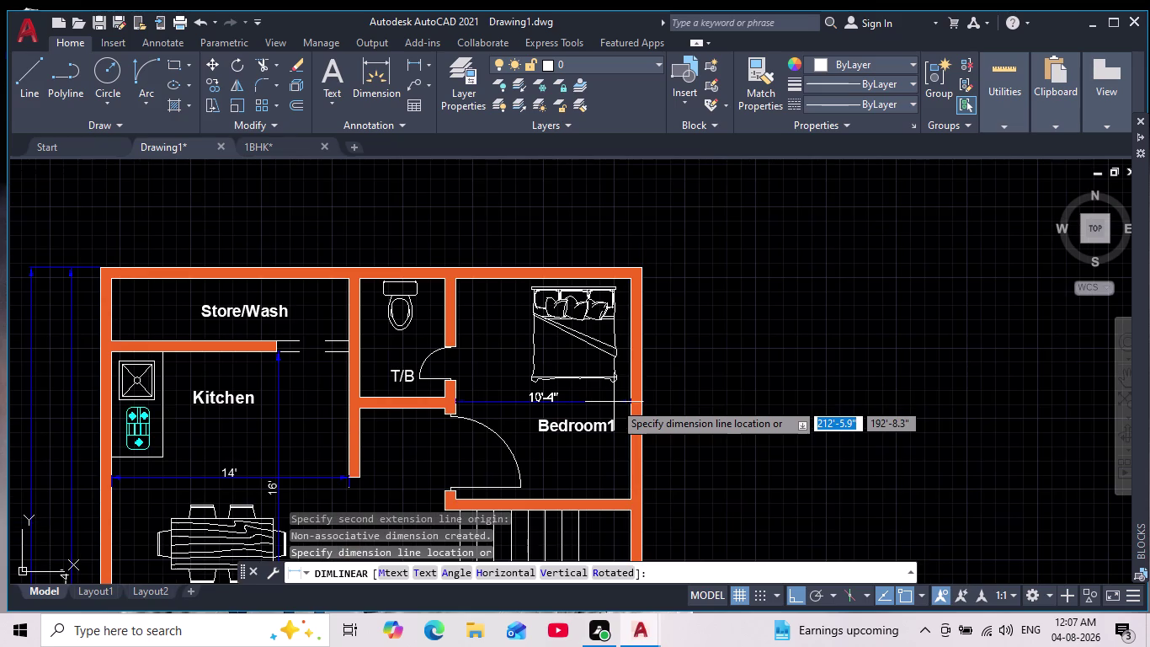
click(627, 403)
Dimension Bedroom1's depth as 13' between its top and bottom walls.
scroll(down, 3)
middle_drag(583, 455, 554, 436)
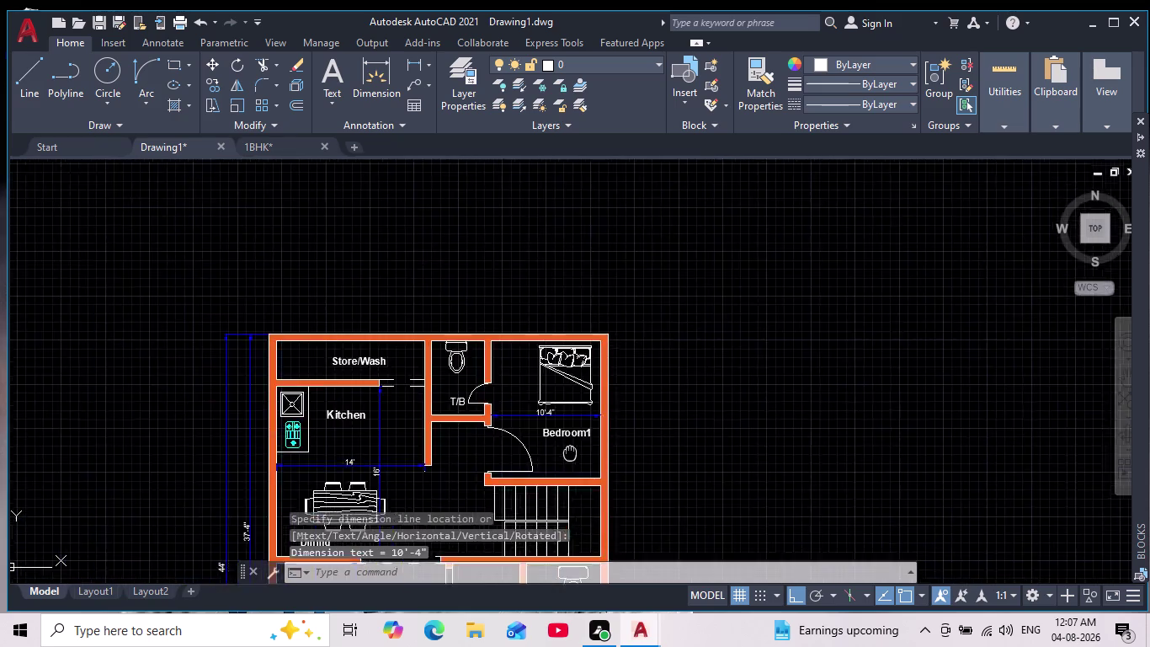
middle_drag(554, 436, 505, 366)
scroll(down, 3)
scroll(up, 3)
middle_drag(472, 338, 474, 433)
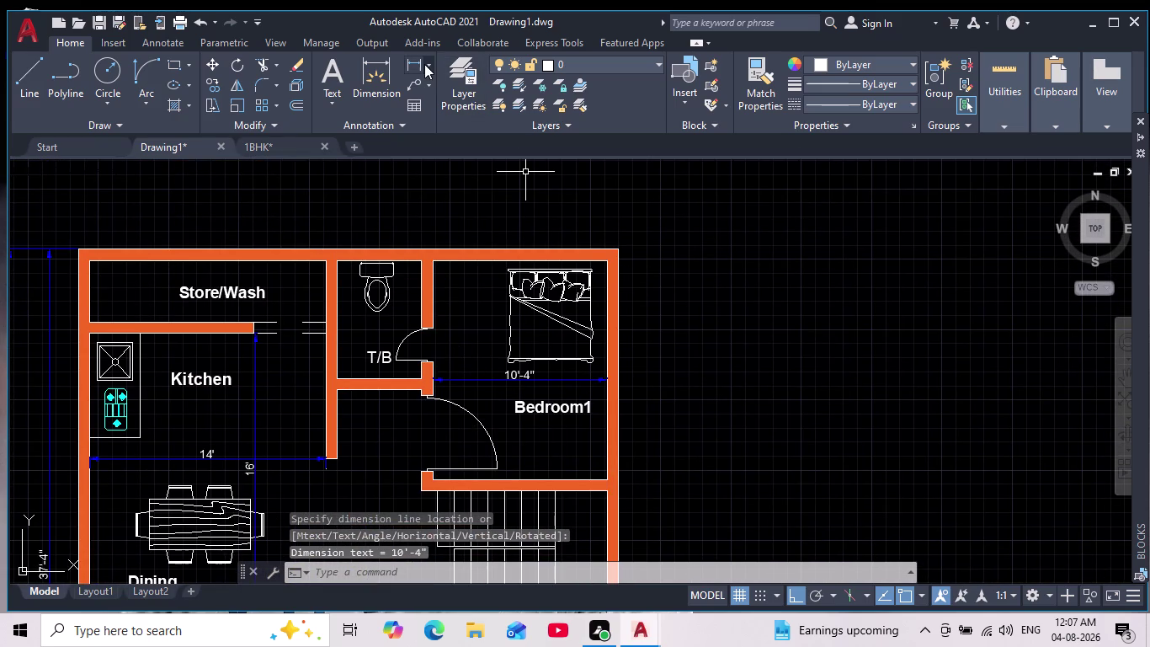
click(414, 65)
scroll(up, 3)
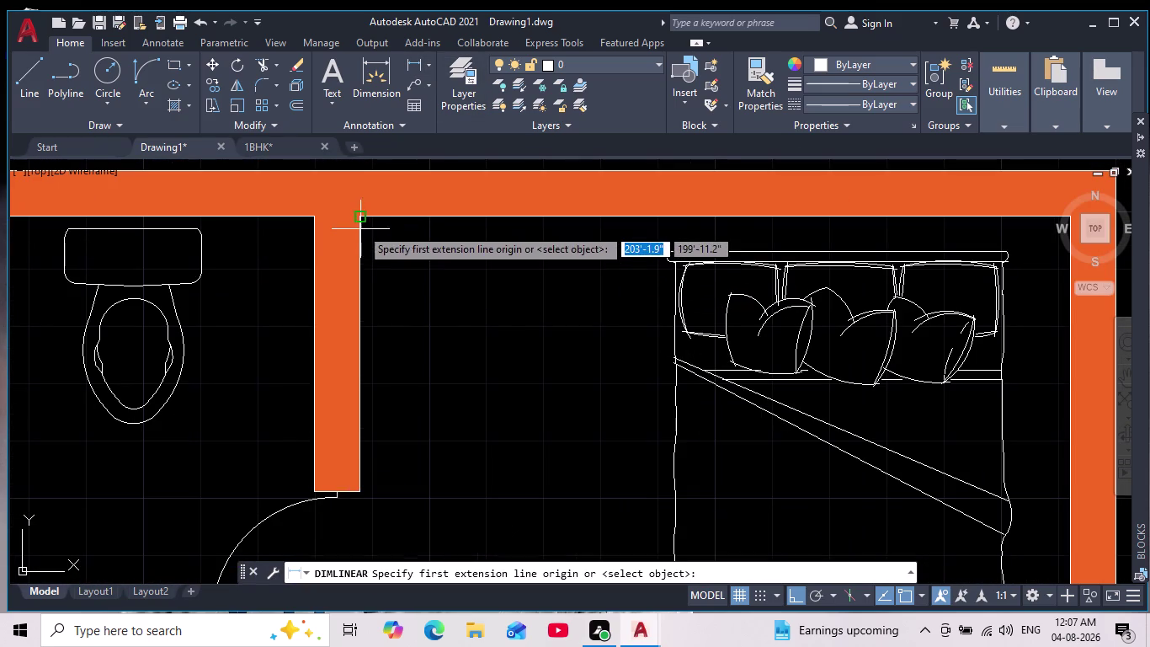
click(601, 220)
scroll(down, 3)
middle_drag(622, 371, 609, 294)
scroll(down, 3)
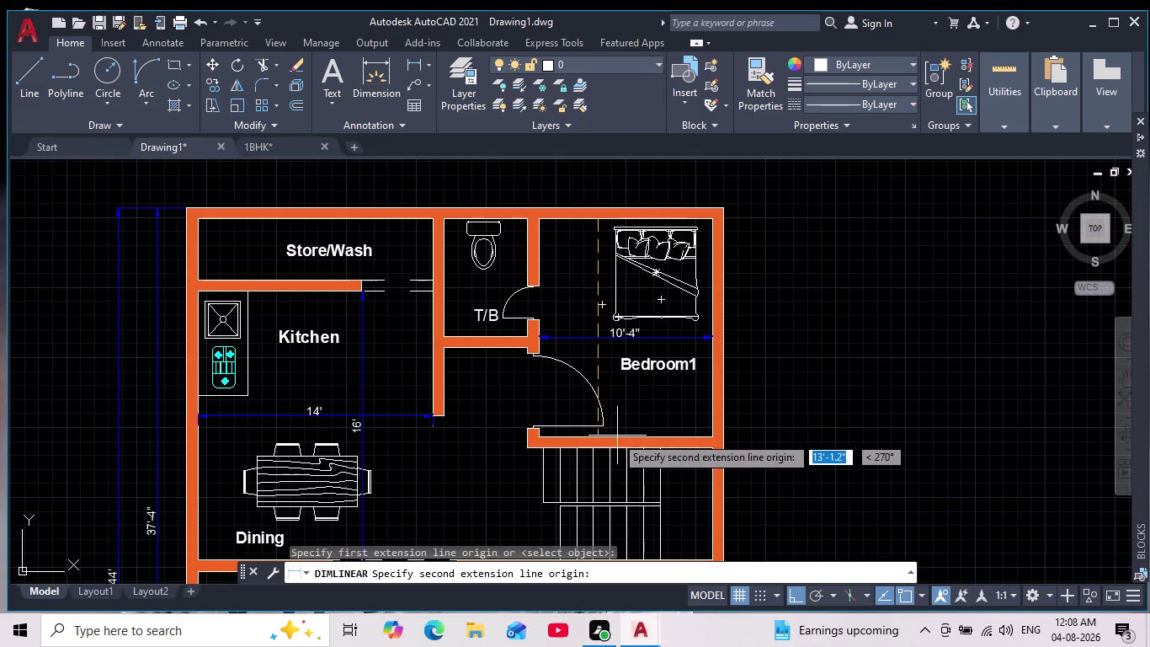
scroll(up, 3)
click(551, 447)
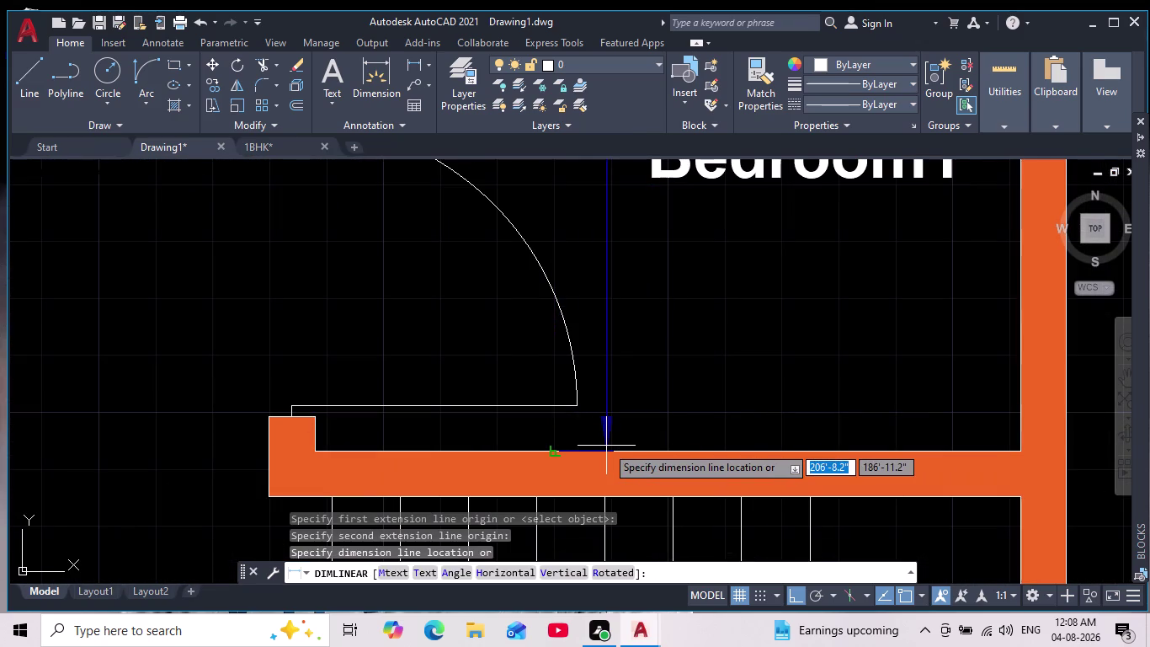
click(611, 446)
Pan and zoom across the finished plan, then cancel any running commands.
scroll(down, 3)
scroll(down, 3)
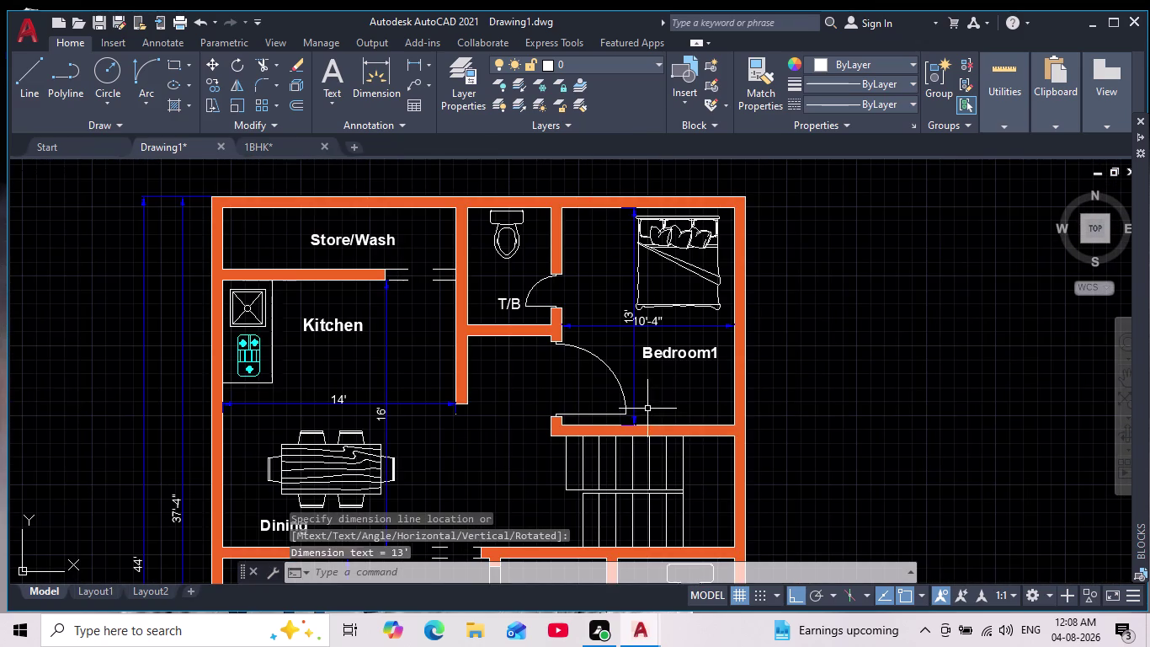
scroll(up, 3)
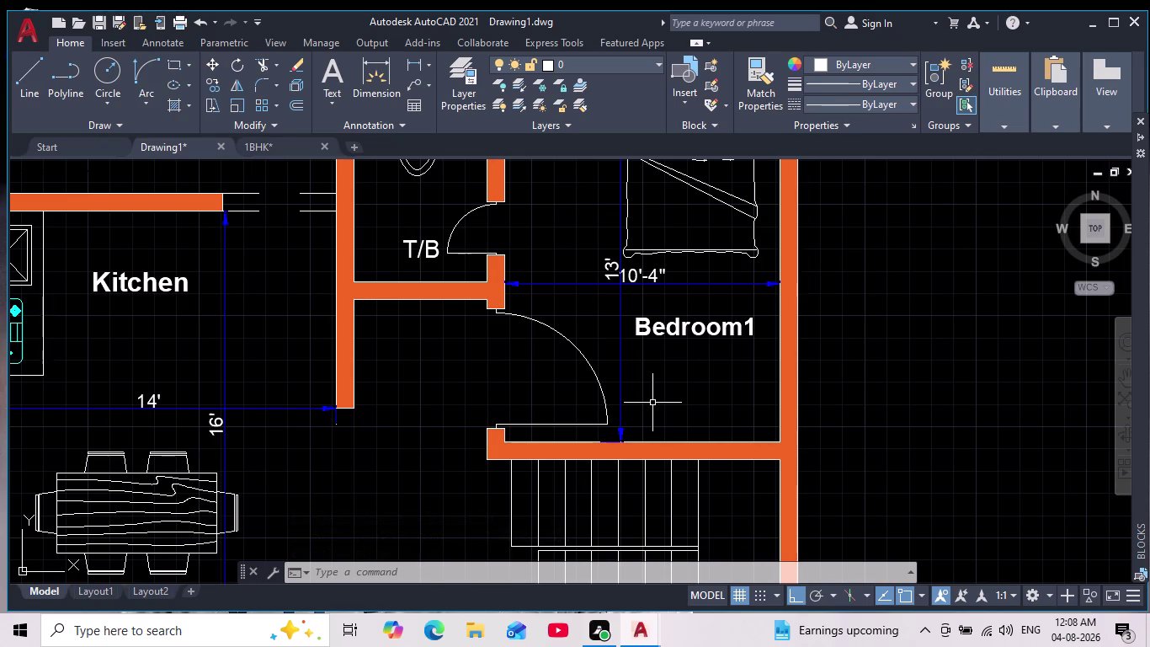
scroll(down, 3)
middle_drag(654, 417, 510, 309)
scroll(down, 3)
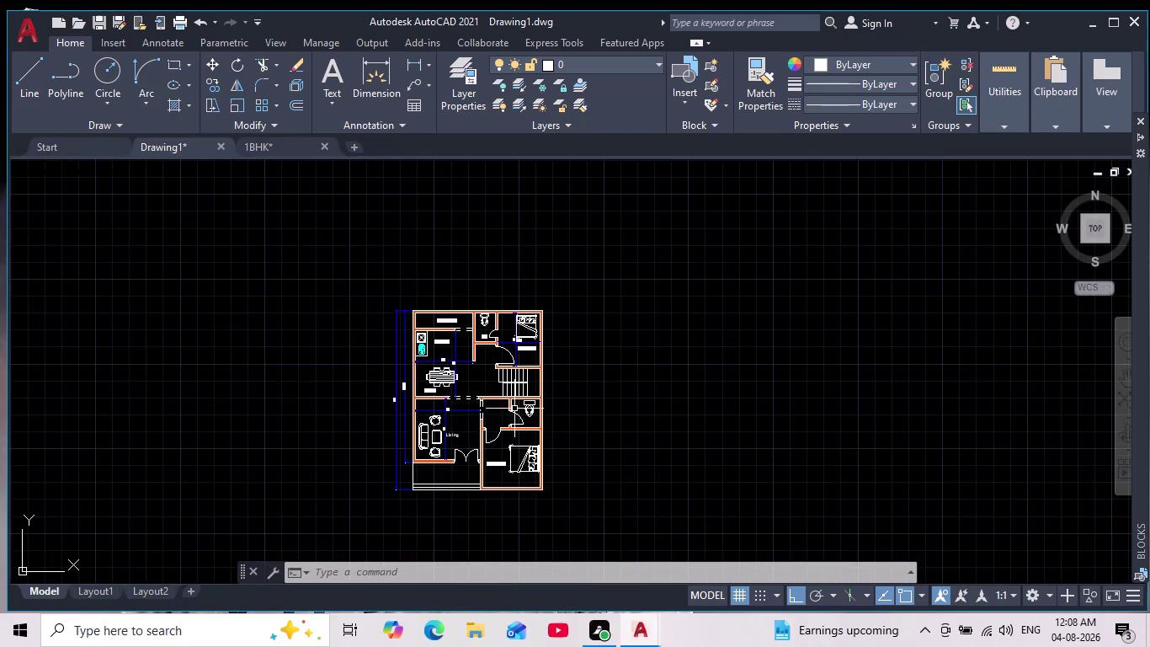
scroll(up, 3)
middle_drag(493, 409, 485, 402)
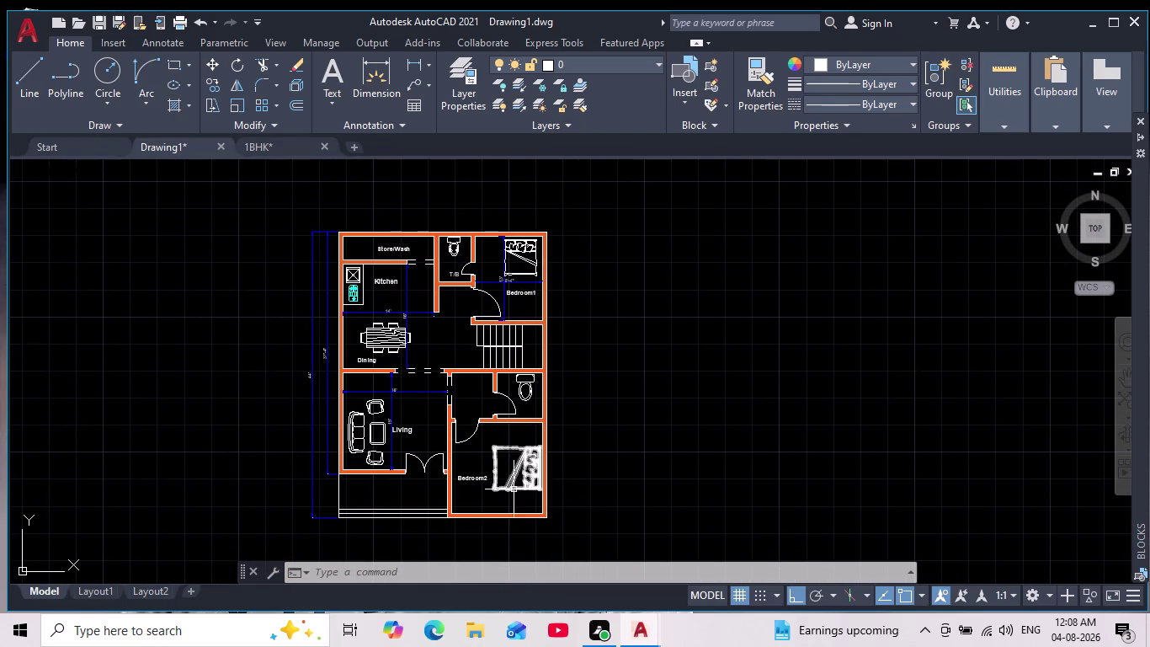
scroll(down, 3)
middle_drag(599, 432, 578, 396)
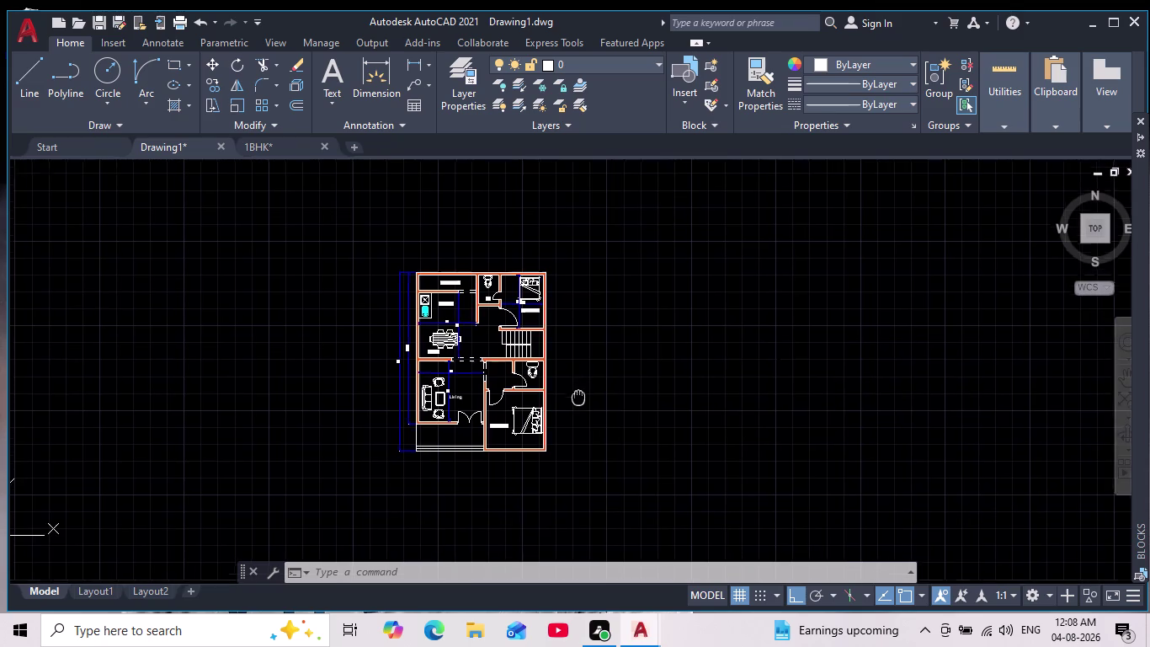
middle_drag(579, 396, 578, 390)
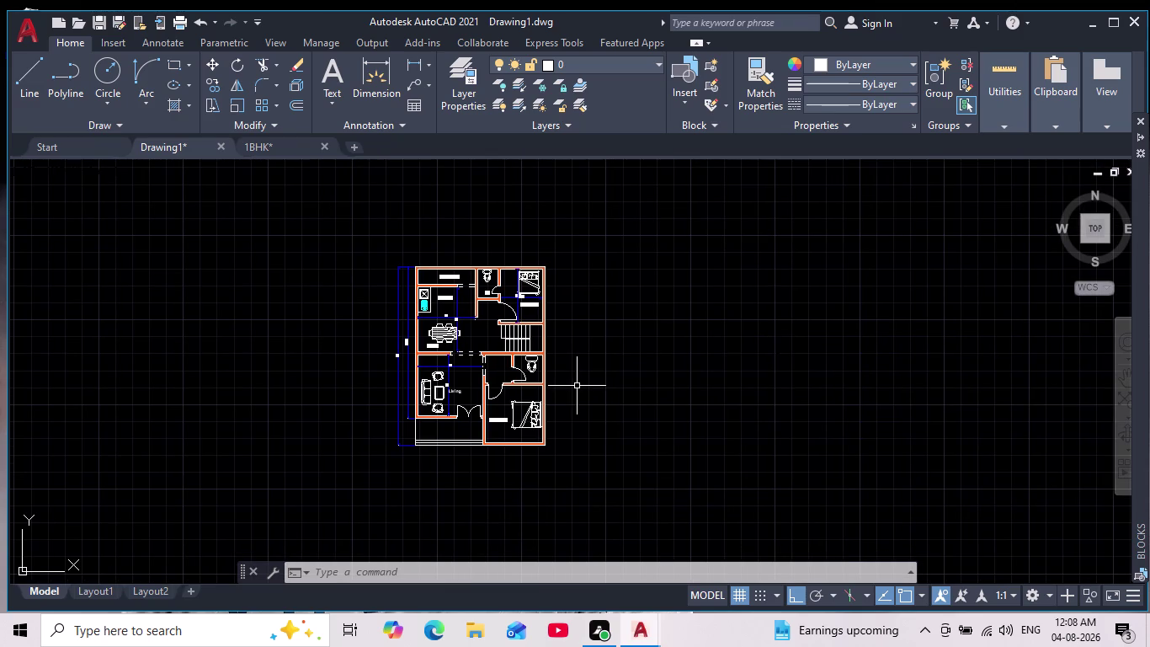
scroll(up, 3)
middle_drag(575, 392, 583, 413)
scroll(down, 3)
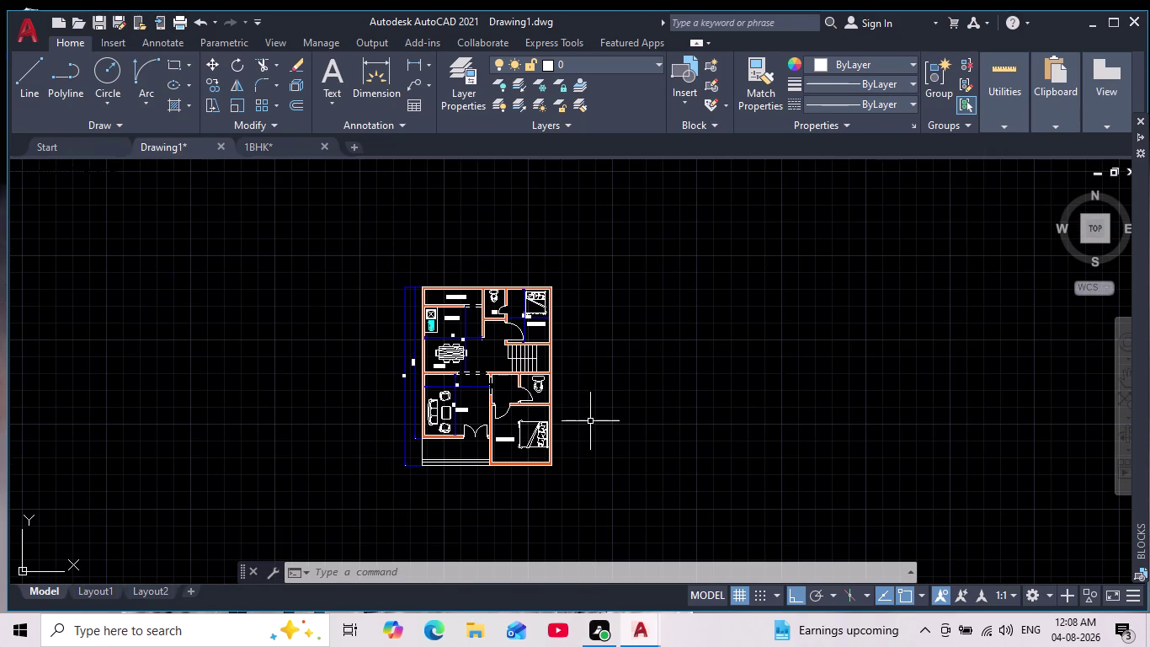
scroll(up, 3)
middle_drag(547, 472, 552, 480)
scroll(down, 3)
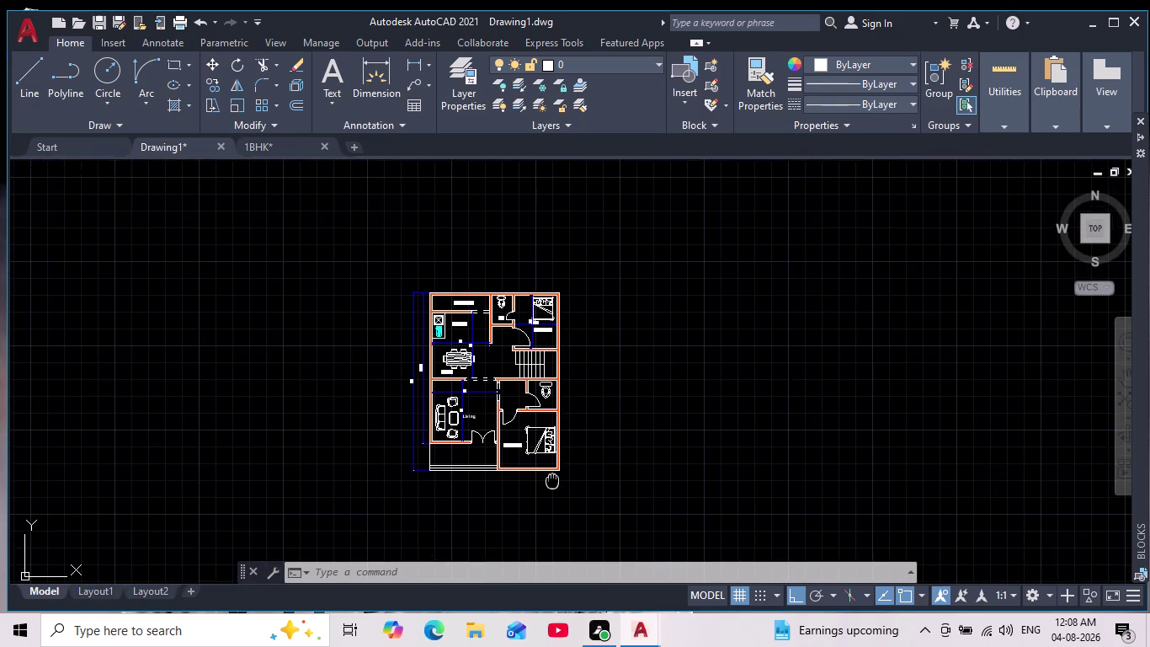
middle_drag(552, 479, 560, 475)
scroll(up, 3)
scroll(down, 3)
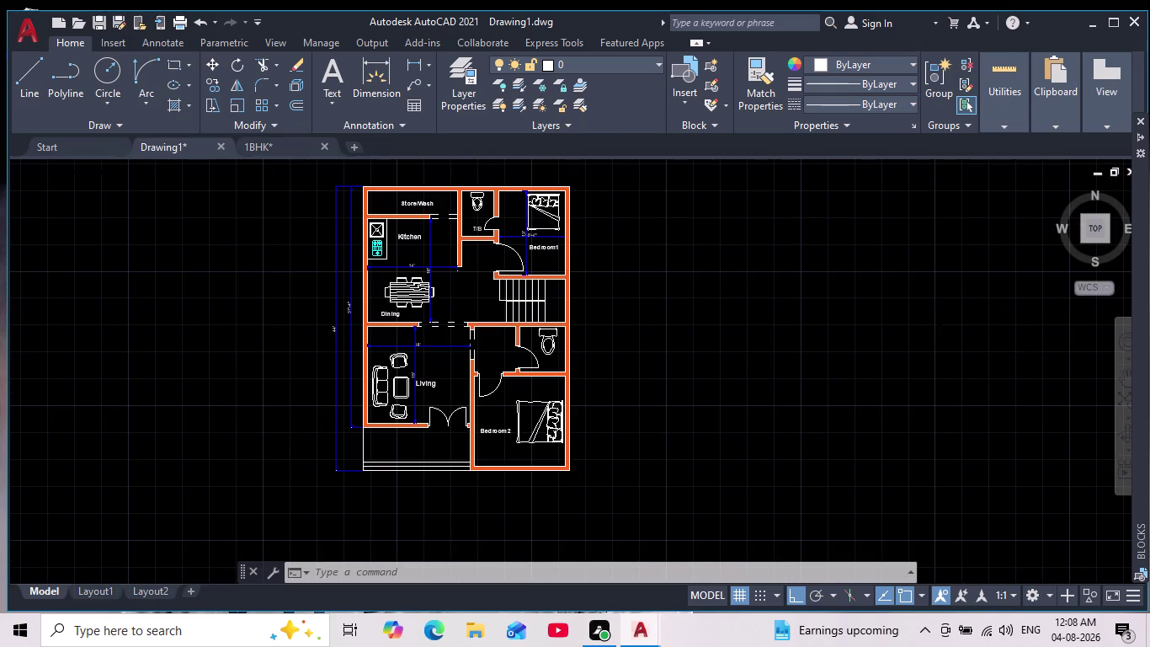
scroll(up, 3)
scroll(down, 3)
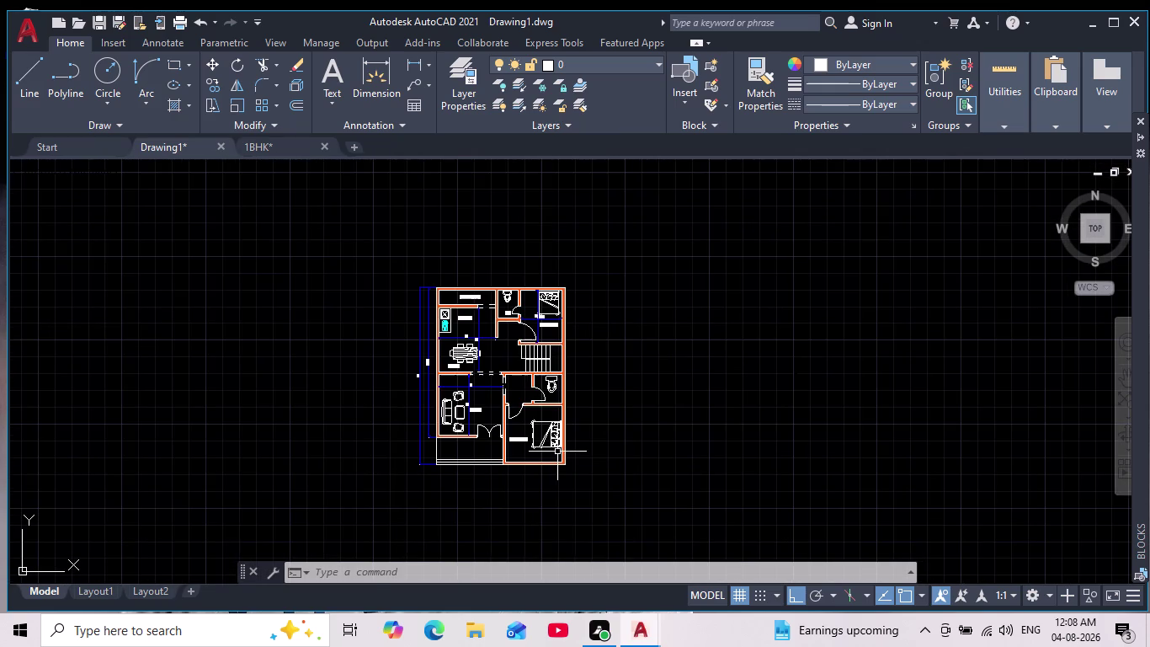
scroll(up, 3)
middle_drag(551, 459, 545, 480)
scroll(down, 3)
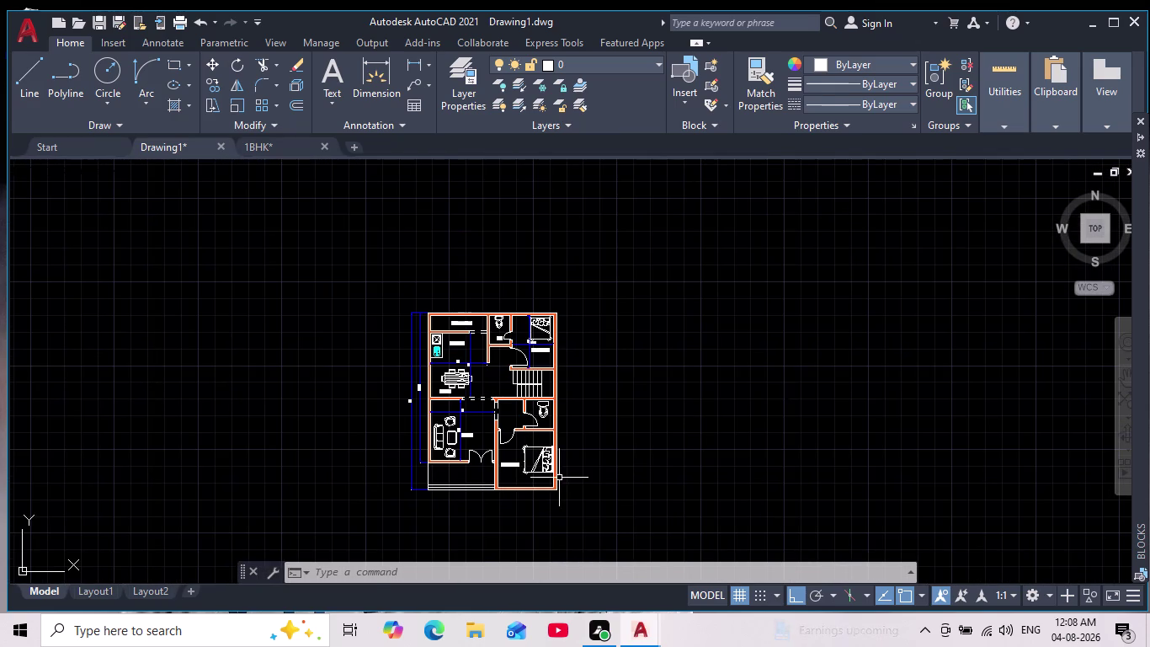
middle_drag(530, 454, 521, 451)
middle_drag(607, 462, 576, 446)
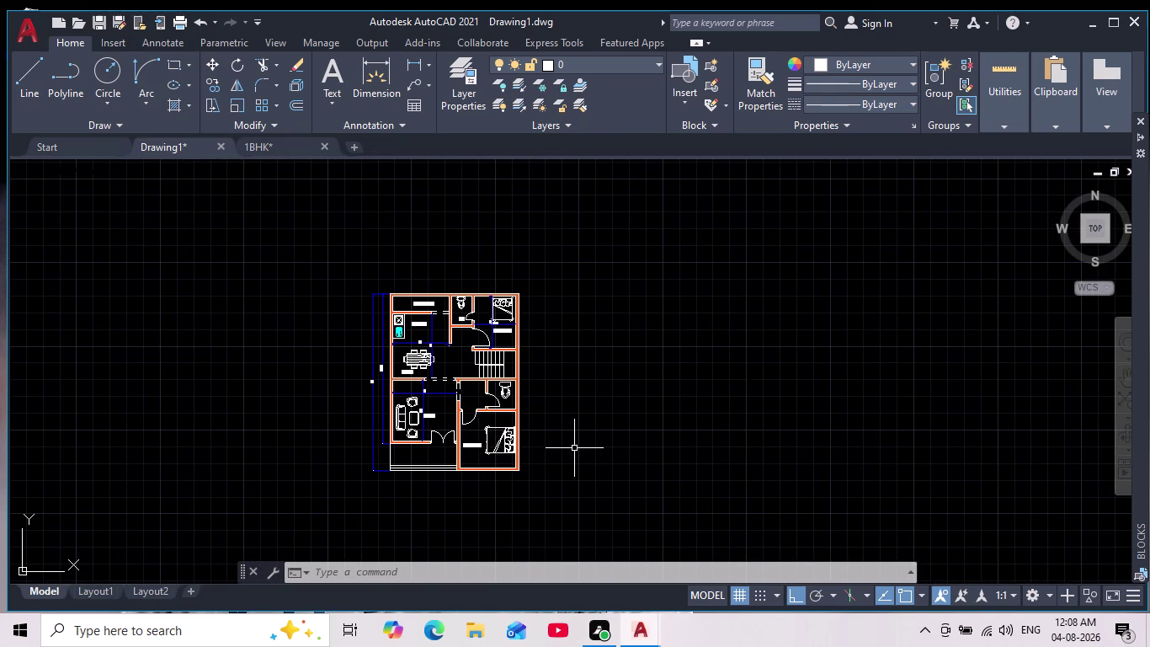
key(Escape)
key(Escape)
key(Escape)
key(Escape)
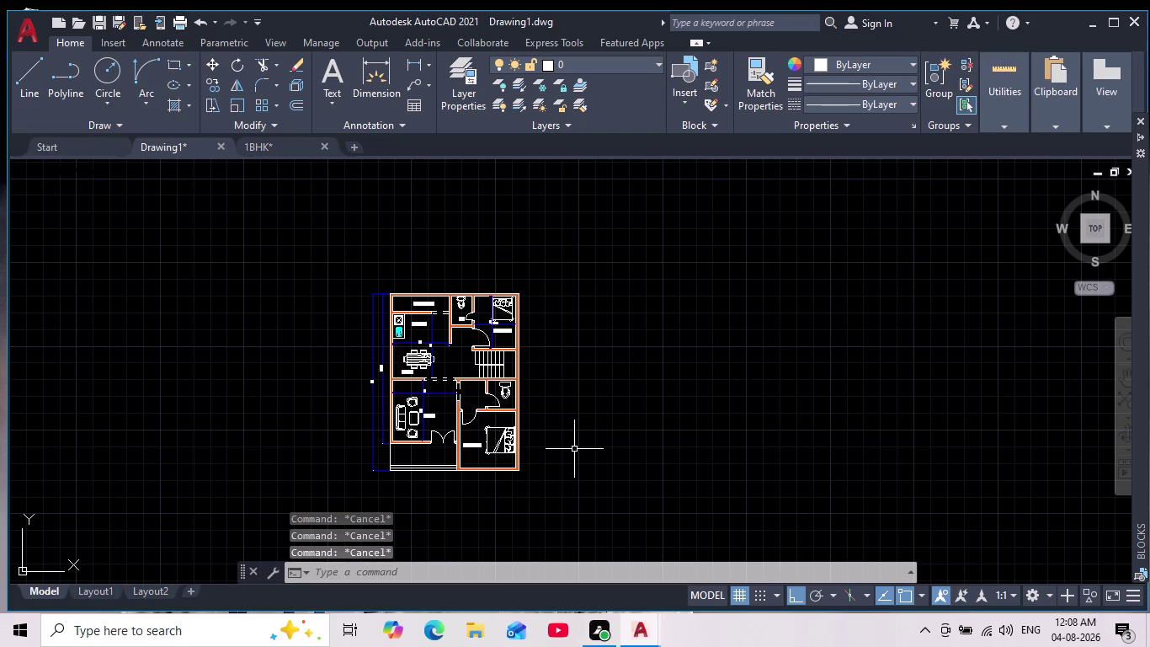
scroll(up, 3)
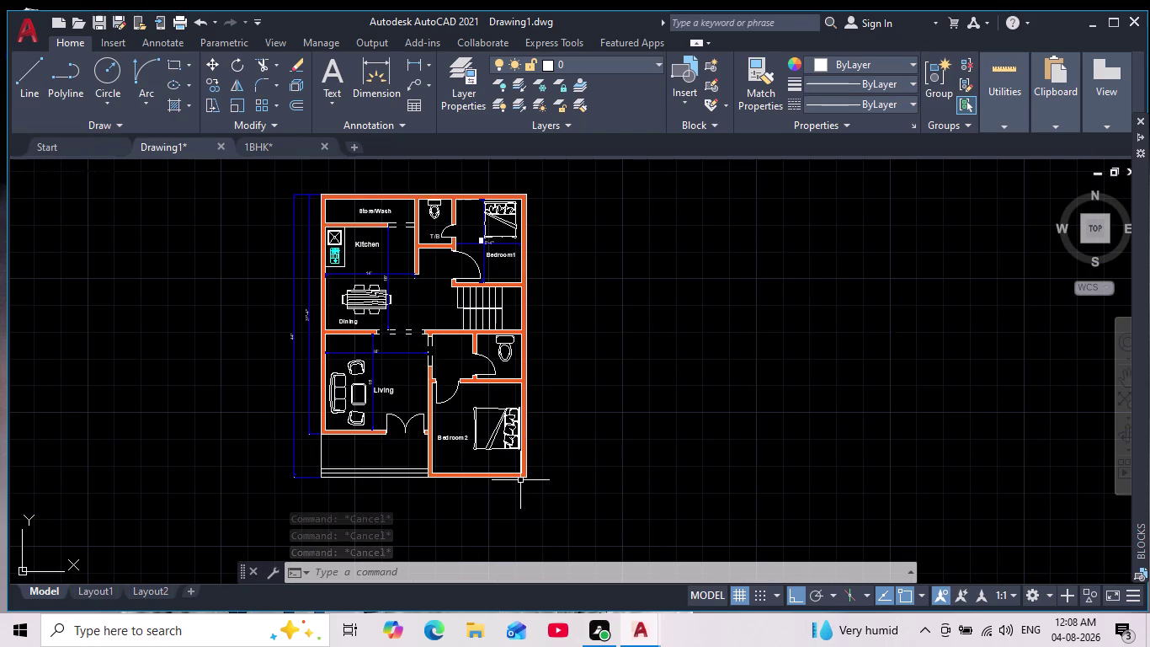
Place vertical XLINEs through Living's outer wall corner and both double-door opening edges.
text(xl)
key(Return)
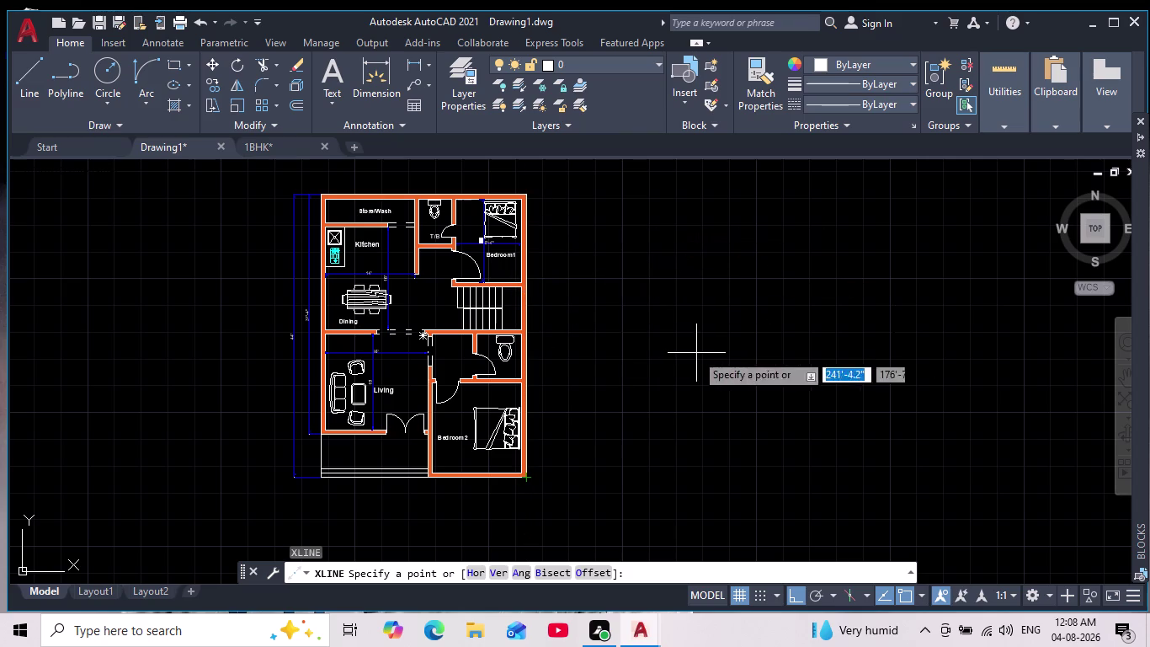
click(498, 569)
scroll(up, 3)
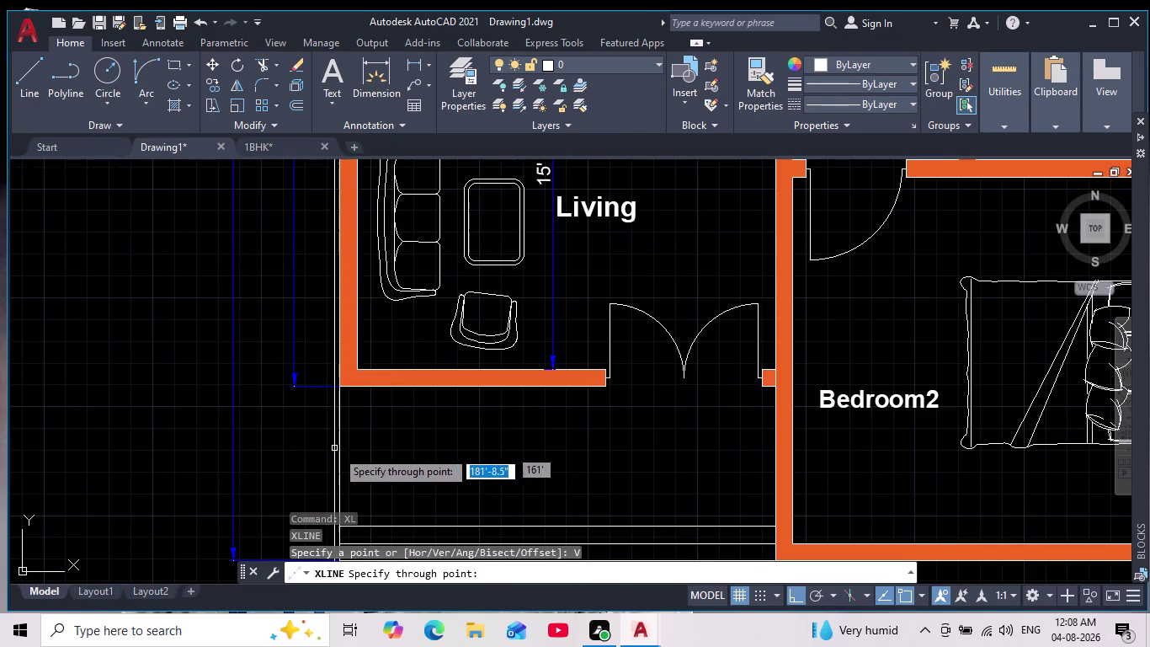
click(342, 385)
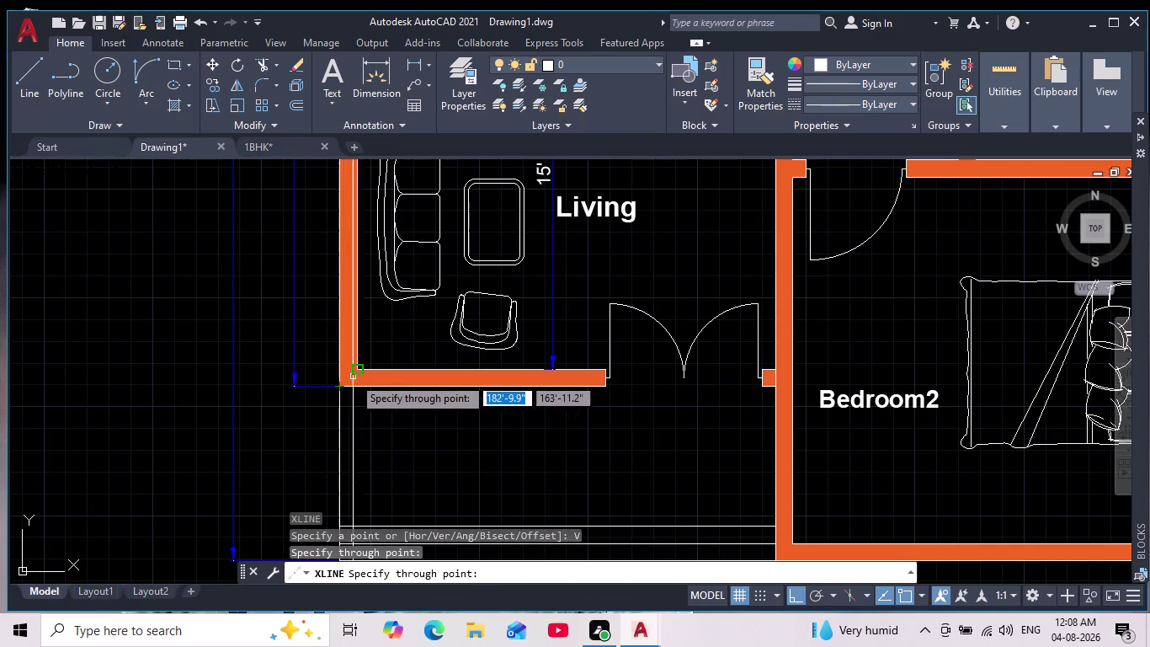
middle_drag(549, 394, 388, 414)
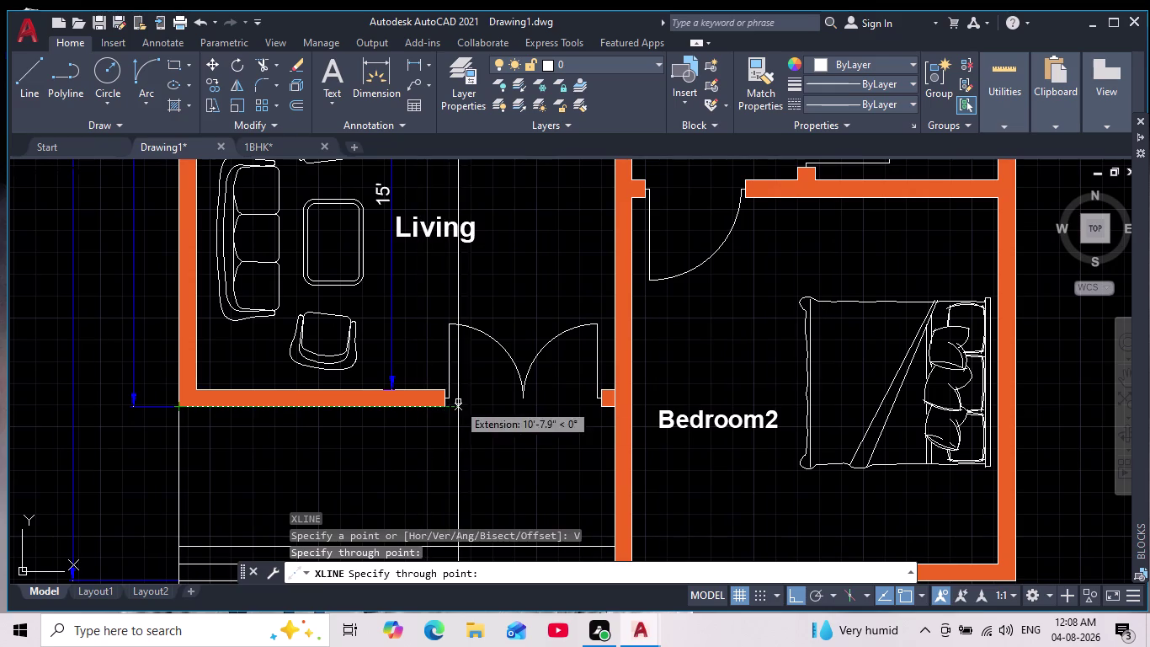
scroll(up, 3)
click(353, 449)
middle_drag(643, 446, 328, 401)
scroll(down, 3)
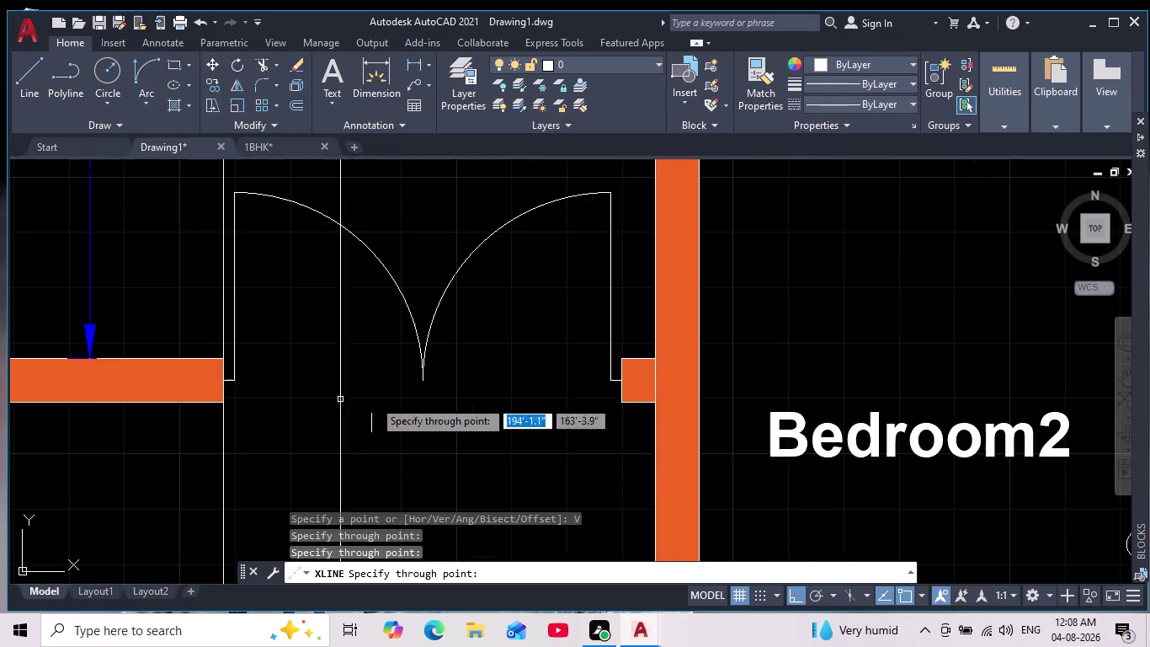
scroll(up, 3)
click(584, 353)
scroll(down, 3)
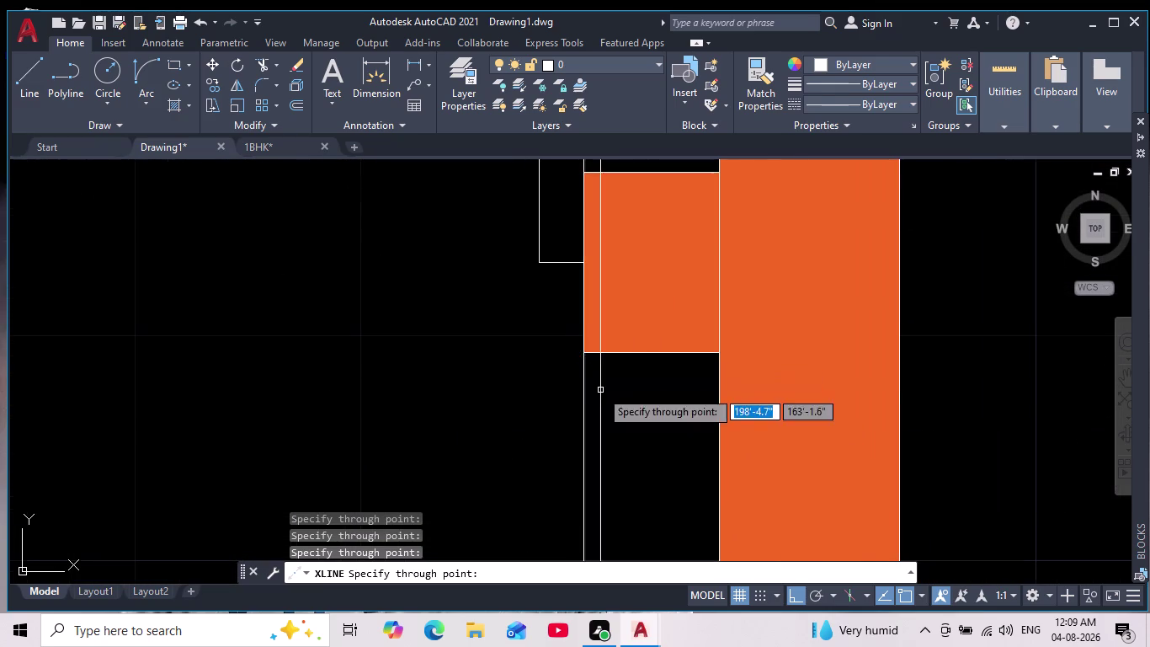
scroll(down, 3)
Add vertical construction lines through Bedroom2's outer corner and the right outer wall.
middle_drag(505, 428, 432, 242)
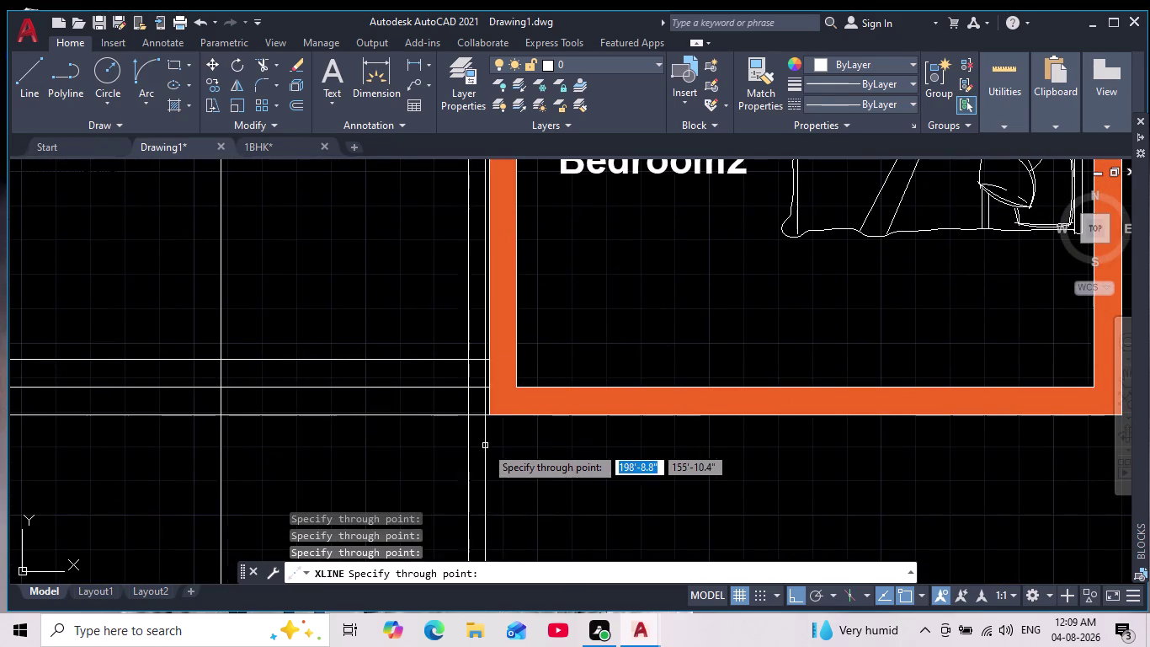
scroll(down, 3)
scroll(up, 3)
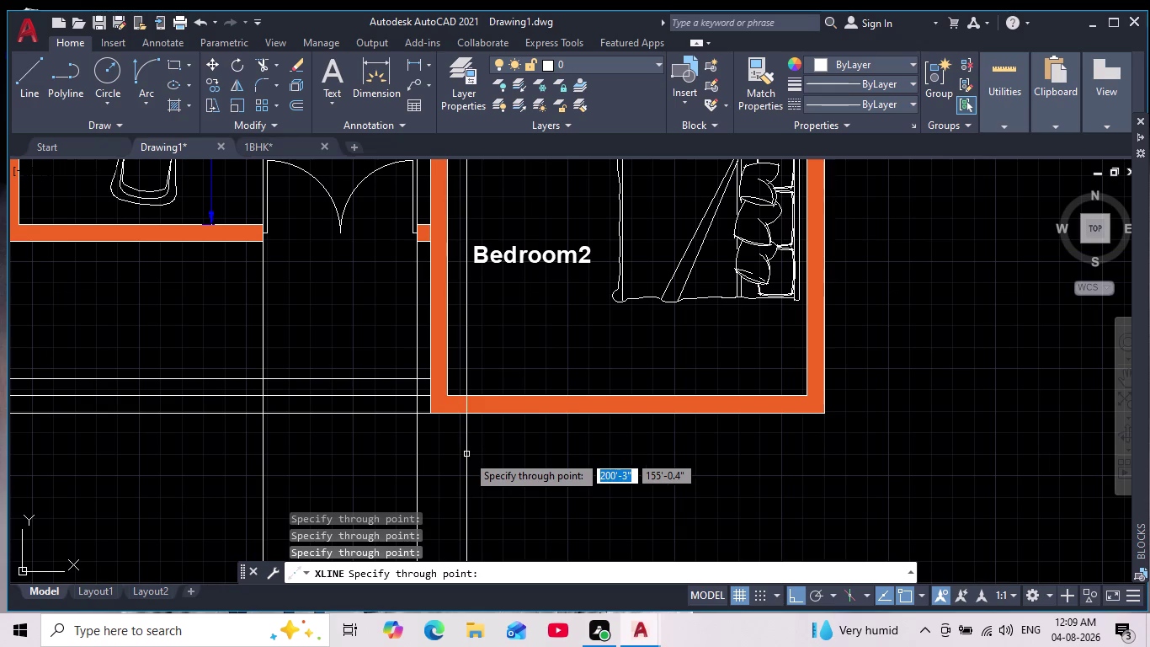
scroll(up, 3)
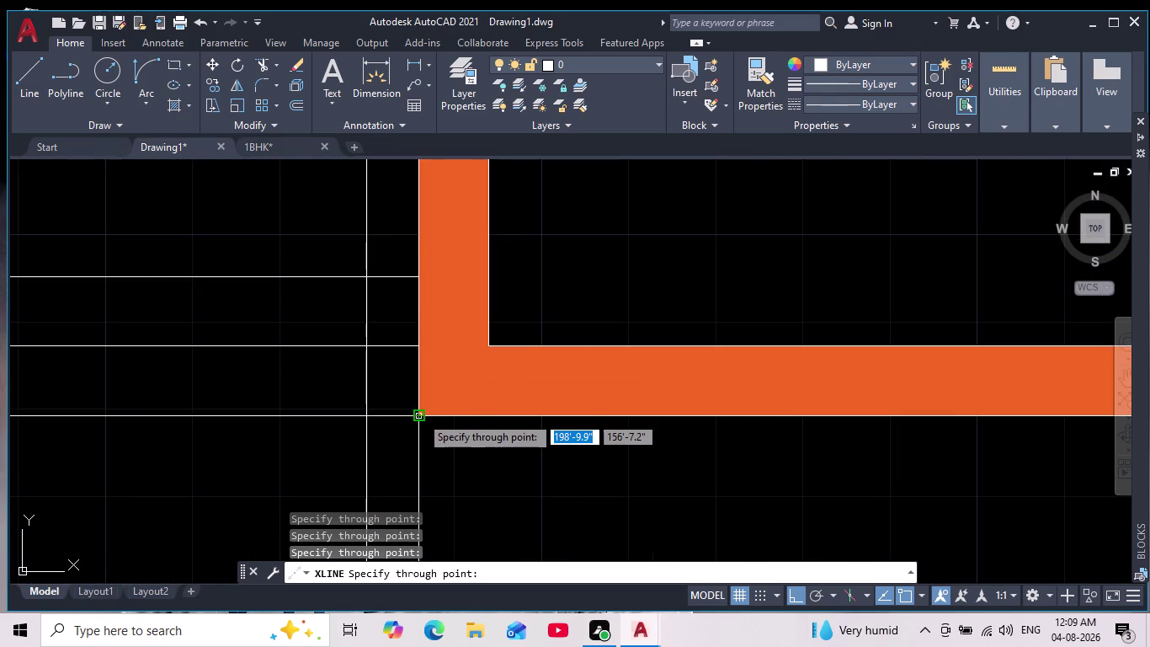
click(420, 416)
scroll(down, 3)
middle_drag(565, 437, 472, 420)
scroll(down, 3)
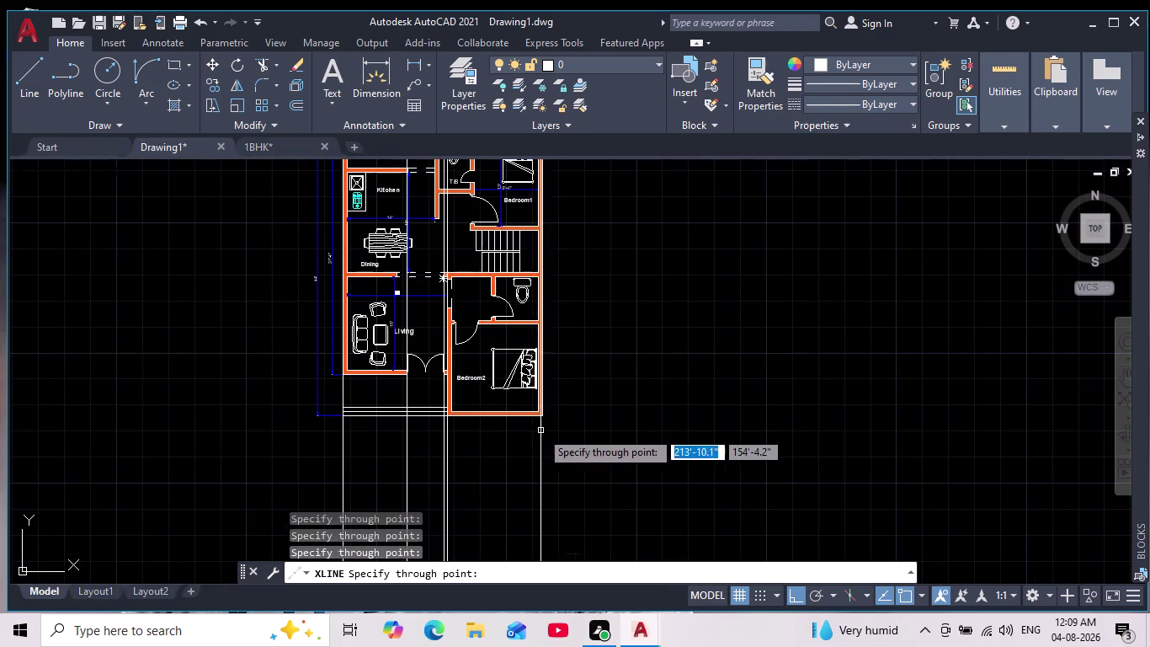
scroll(up, 3)
scroll(up, 3)
scroll(down, 3)
middle_click(525, 399)
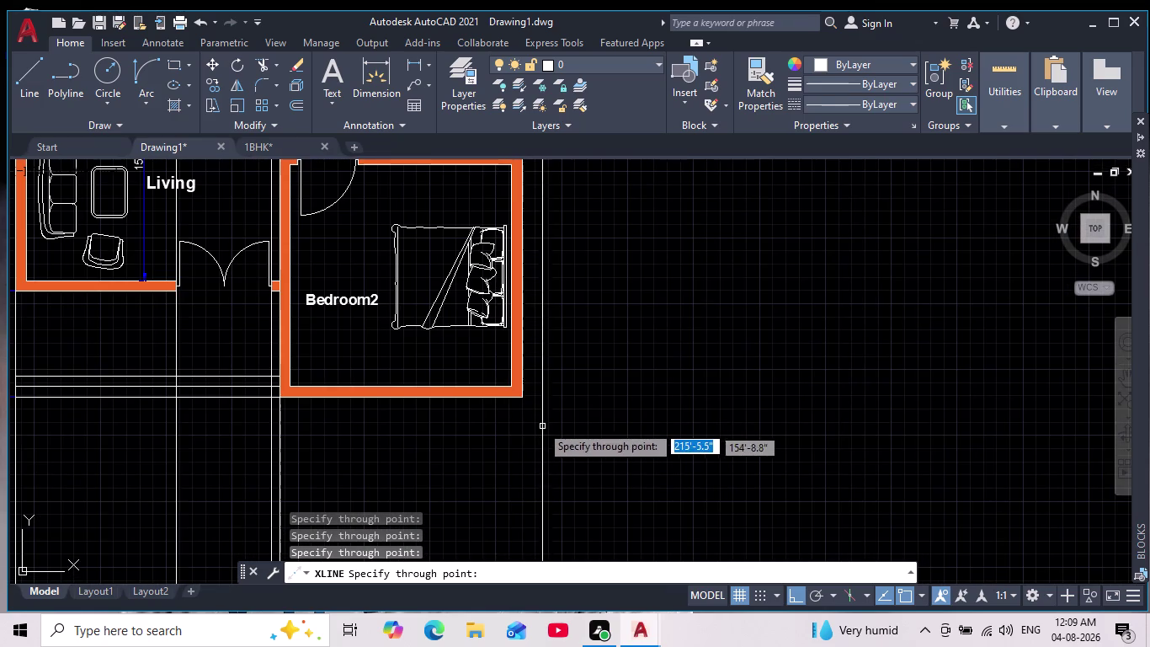
click(523, 399)
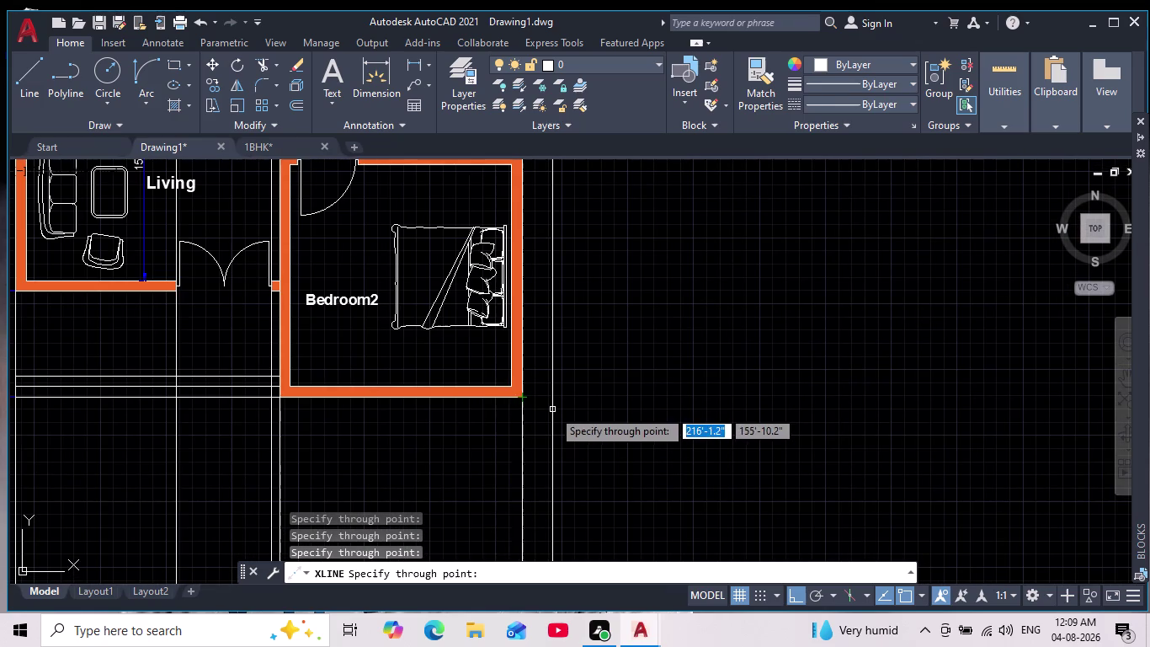
key(Return)
scroll(down, 3)
middle_drag(711, 371, 612, 501)
scroll(down, 3)
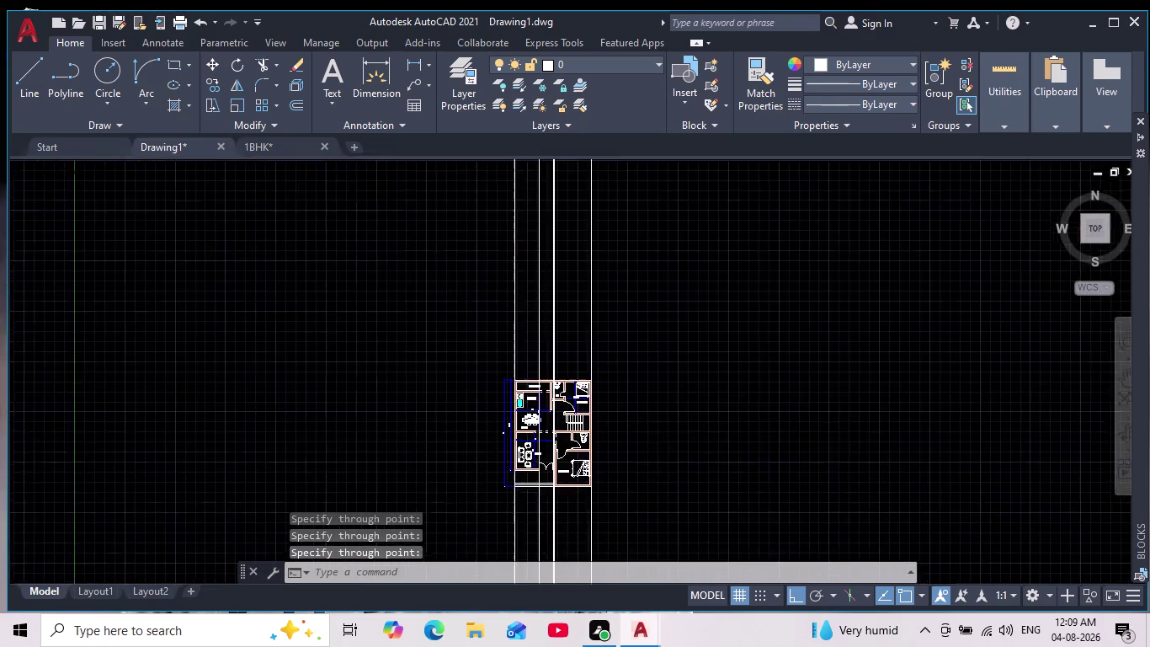
scroll(down, 3)
middle_drag(612, 500, 608, 503)
scroll(up, 3)
scroll(up, 3)
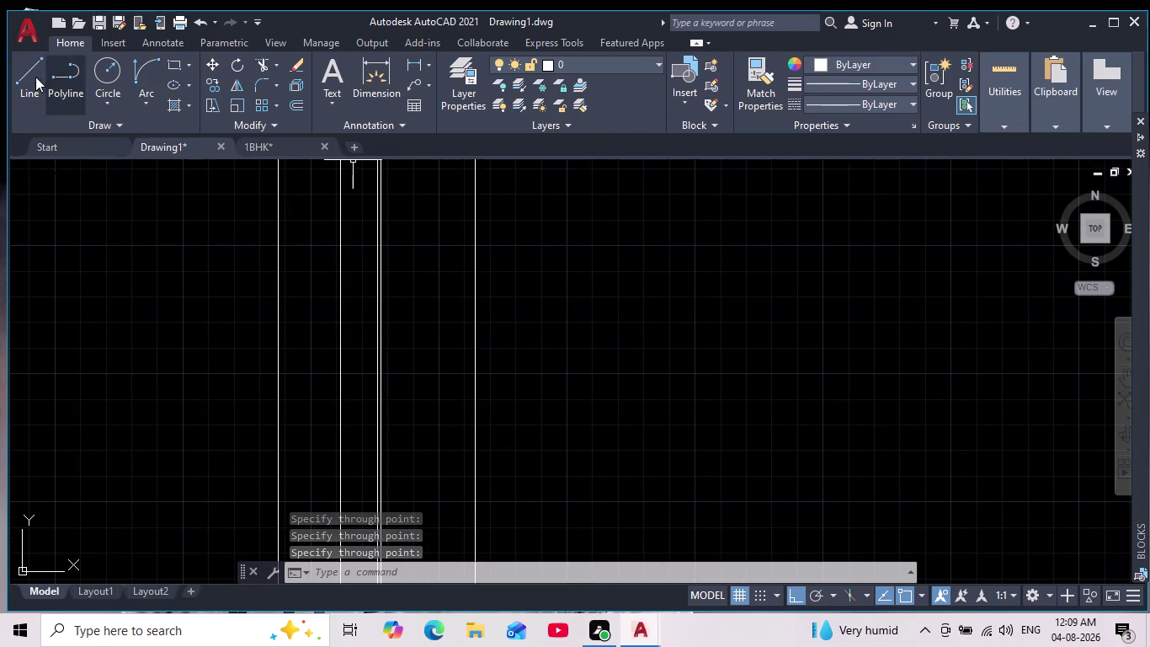
Draw one horizontal ground line above the plan crossing every vertical construction line.
click(36, 76)
drag(120, 421, 126, 431)
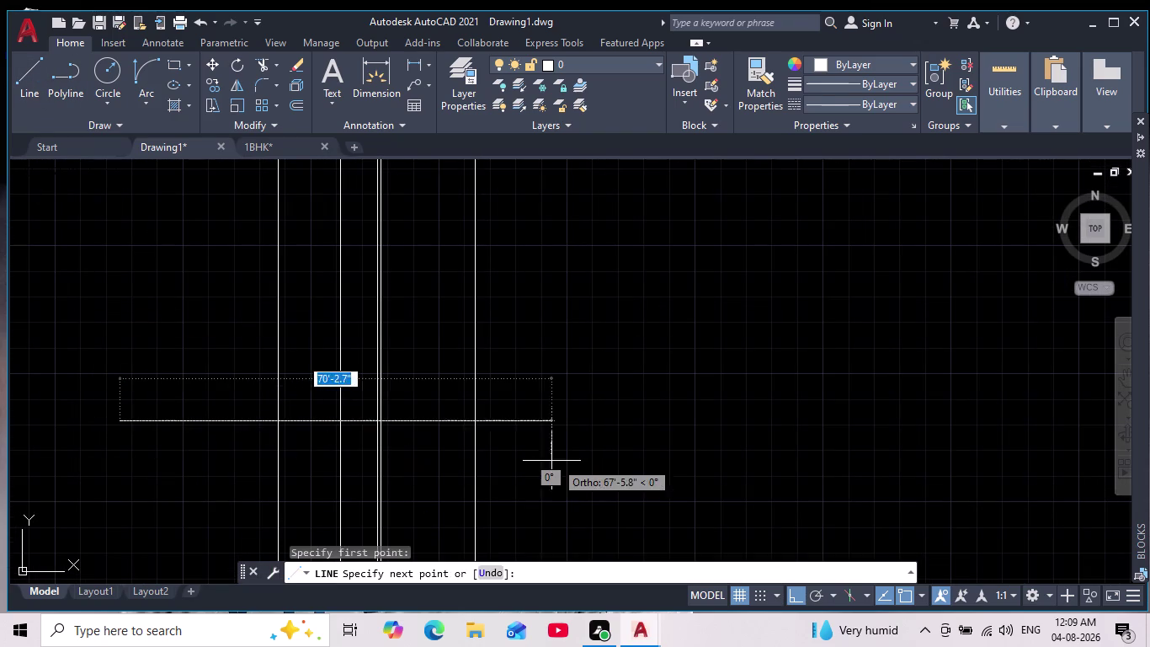
scroll(down, 3)
middle_drag(574, 427, 572, 321)
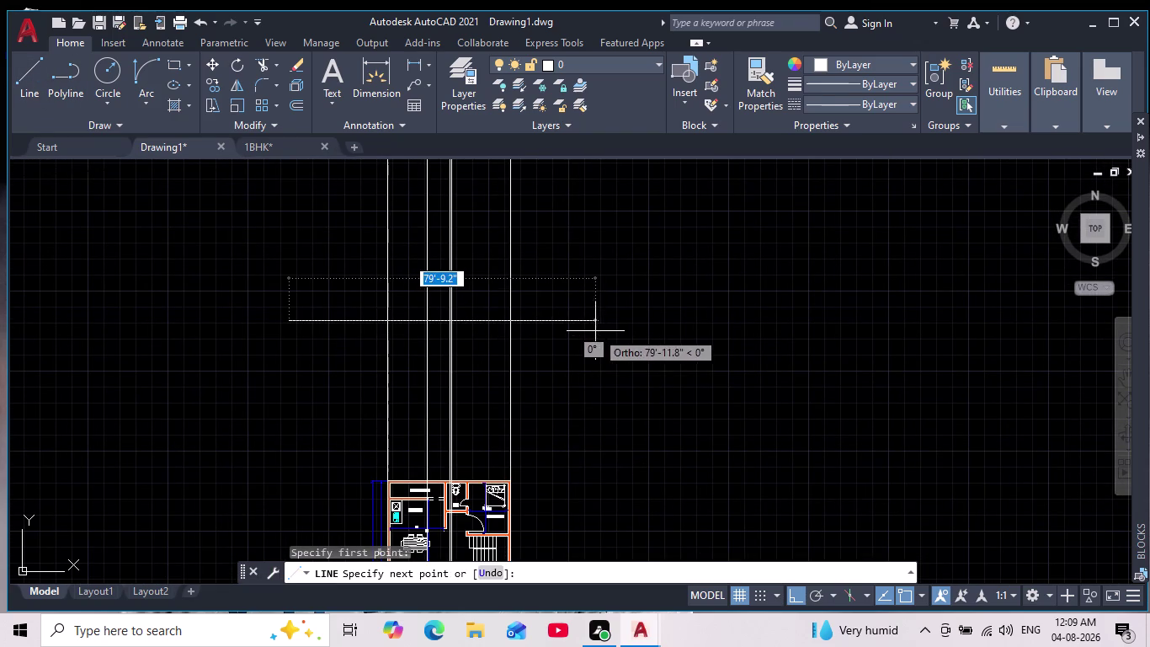
key(Escape)
key(space)
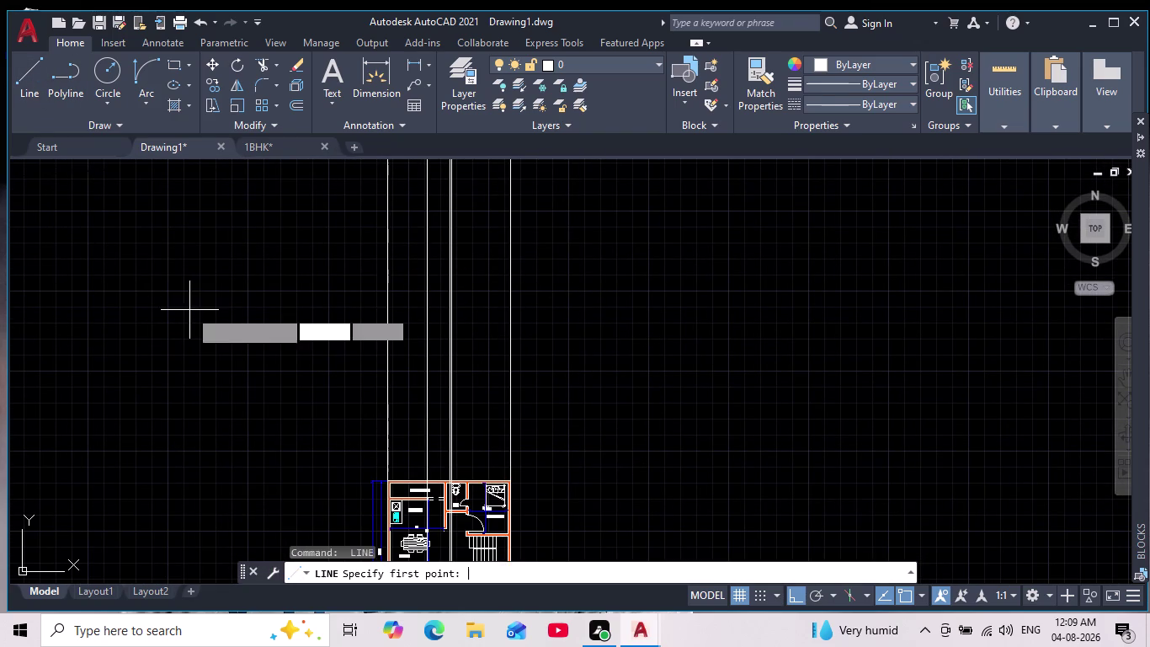
drag(242, 390, 271, 395)
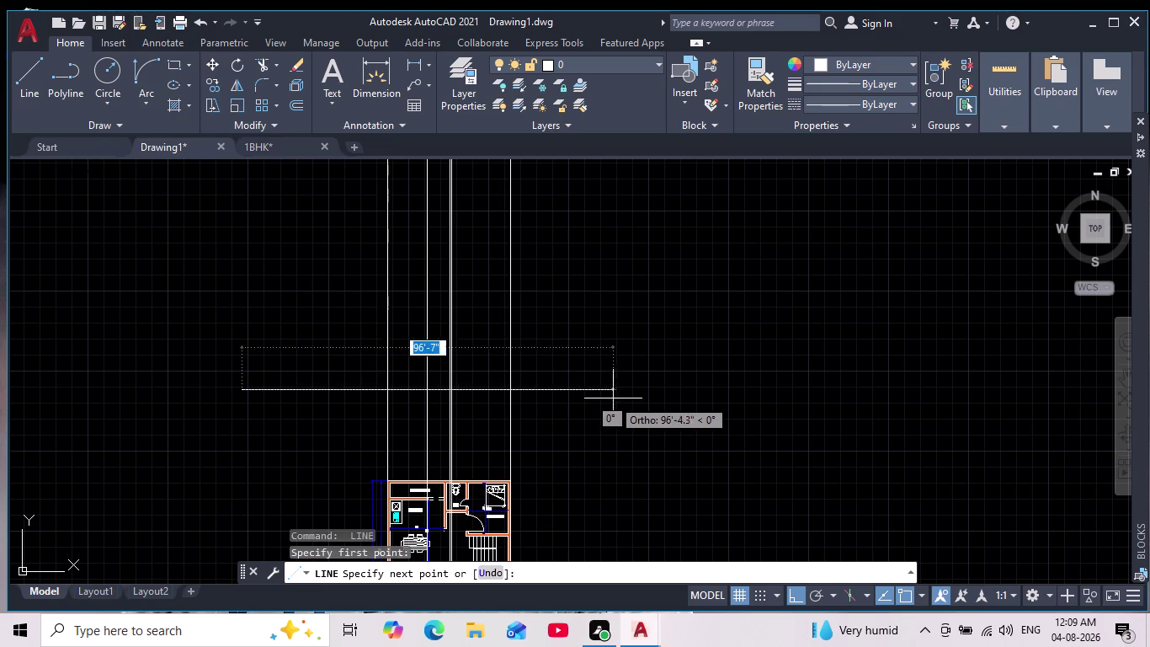
click(614, 398)
key(Escape)
scroll(up, 3)
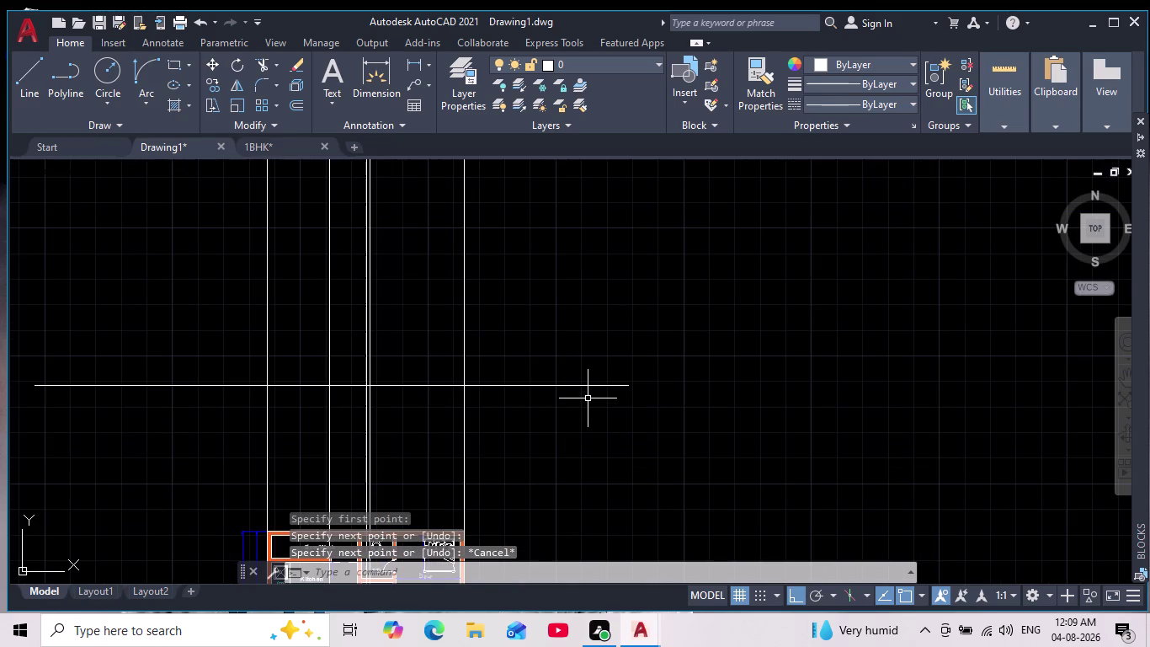
Offset the ground line up 1'6", then offset the new top line 3'.
key(o)
key(Return)
text(1')
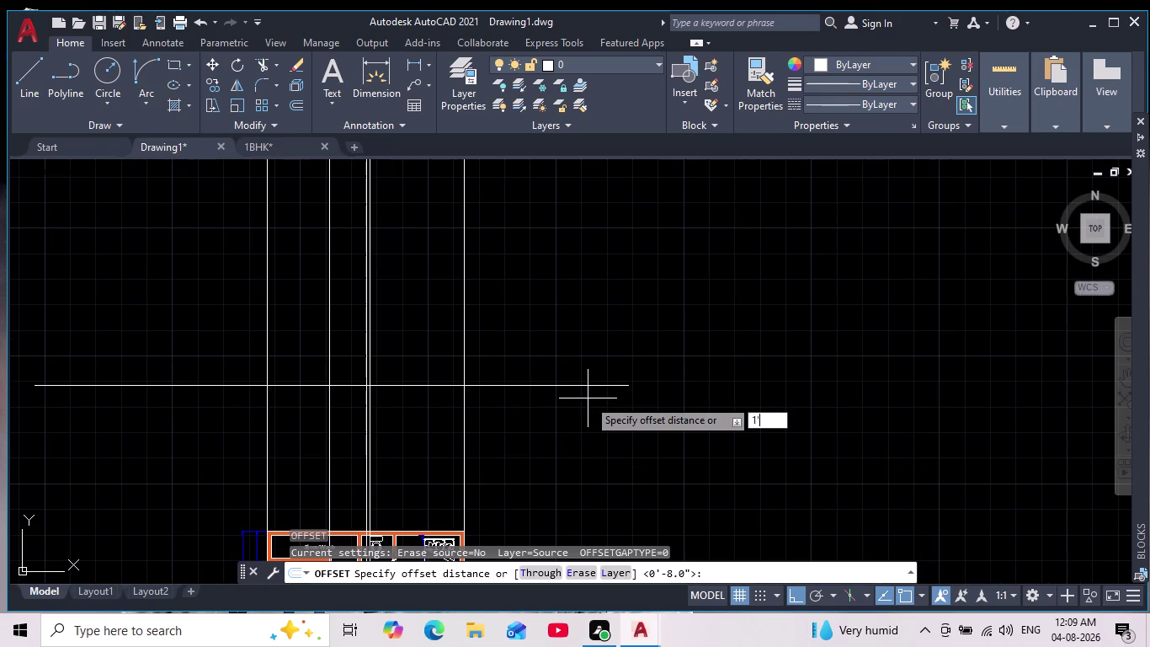
text(6")
key(Return)
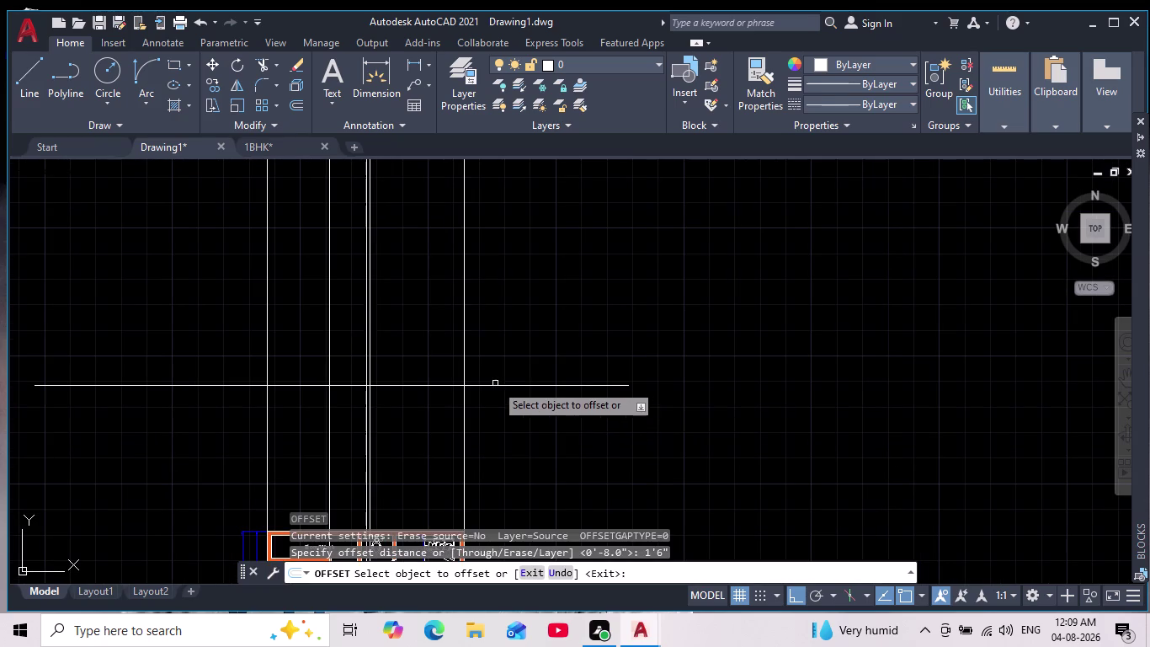
click(498, 387)
click(520, 299)
key(Return)
key(Return)
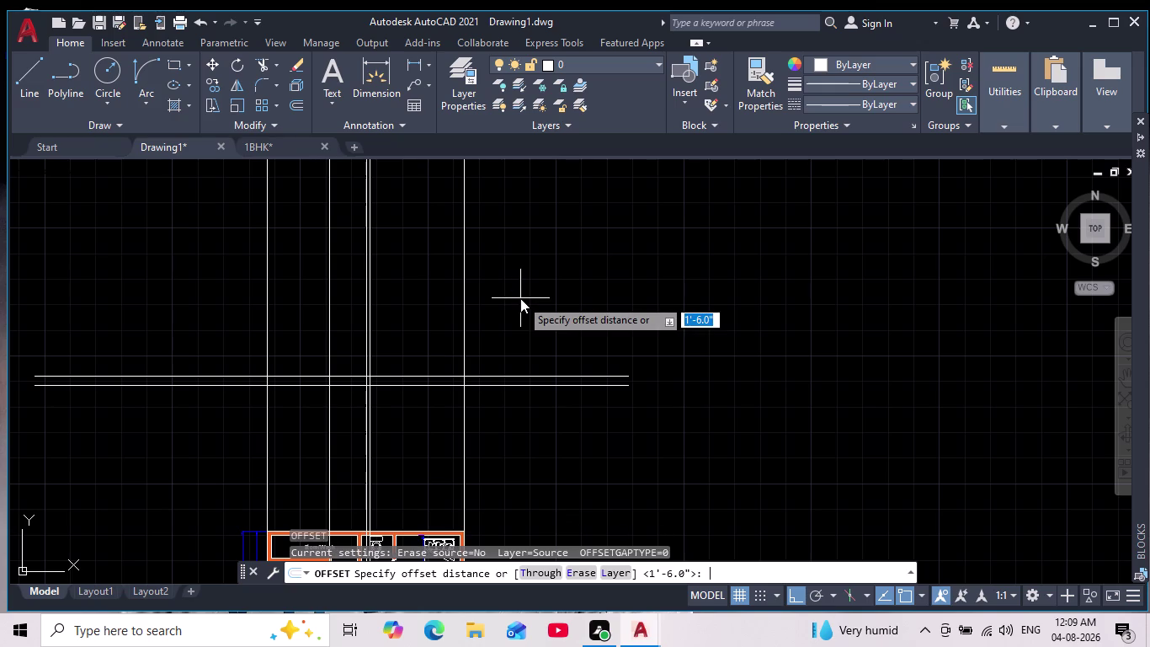
text(3')
key(Return)
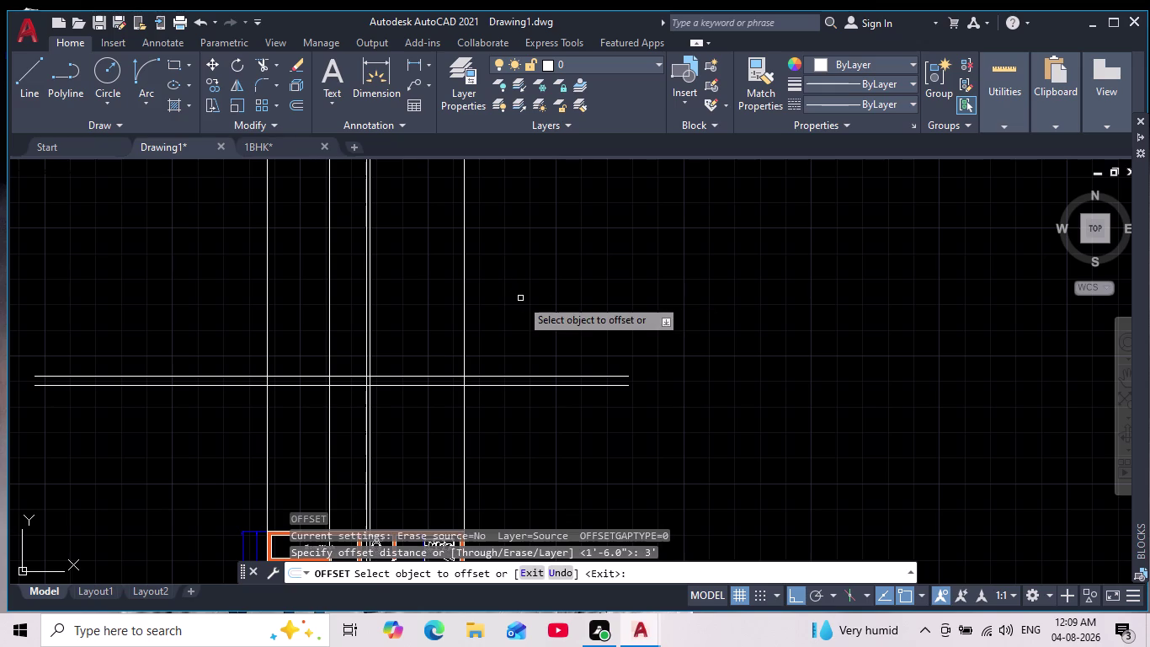
scroll(up, 3)
middle_drag(484, 402, 486, 484)
click(493, 426)
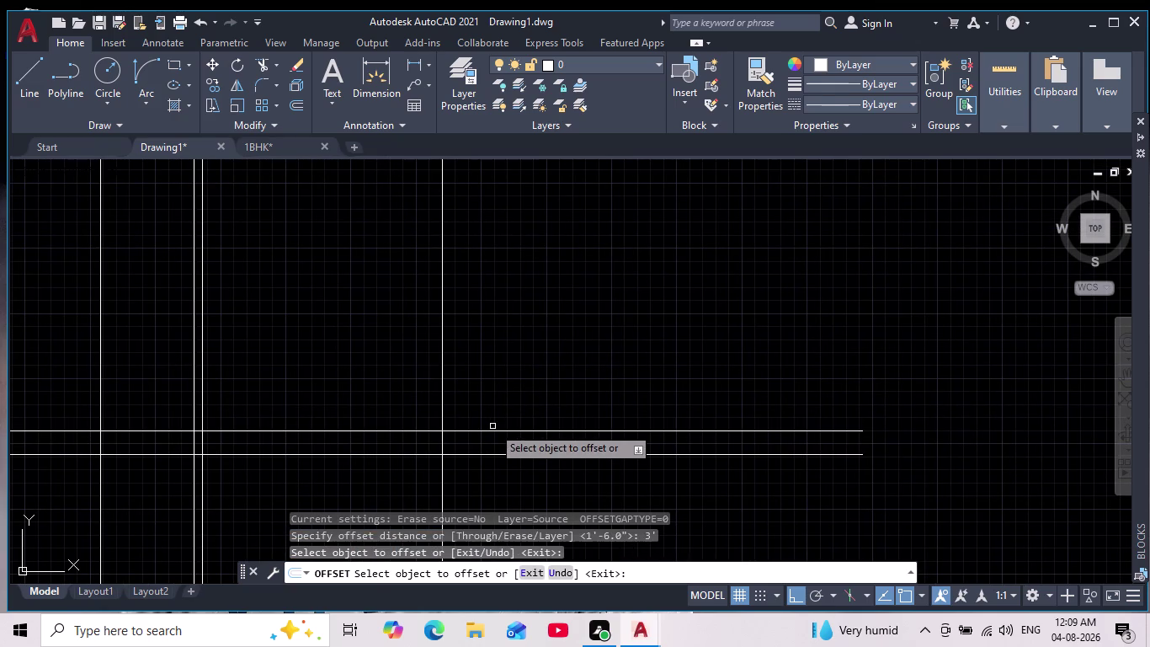
click(485, 431)
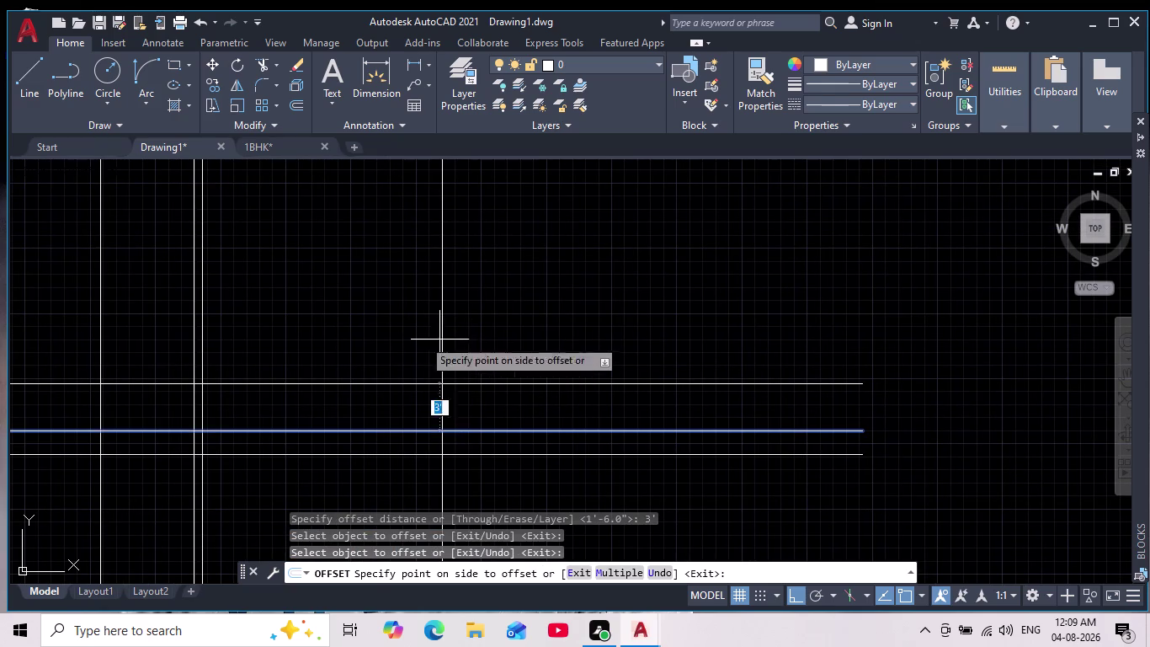
click(497, 306)
key(Return)
Offset the topmost horizontal line upward 4', then 3'.
key(Return)
text(4)
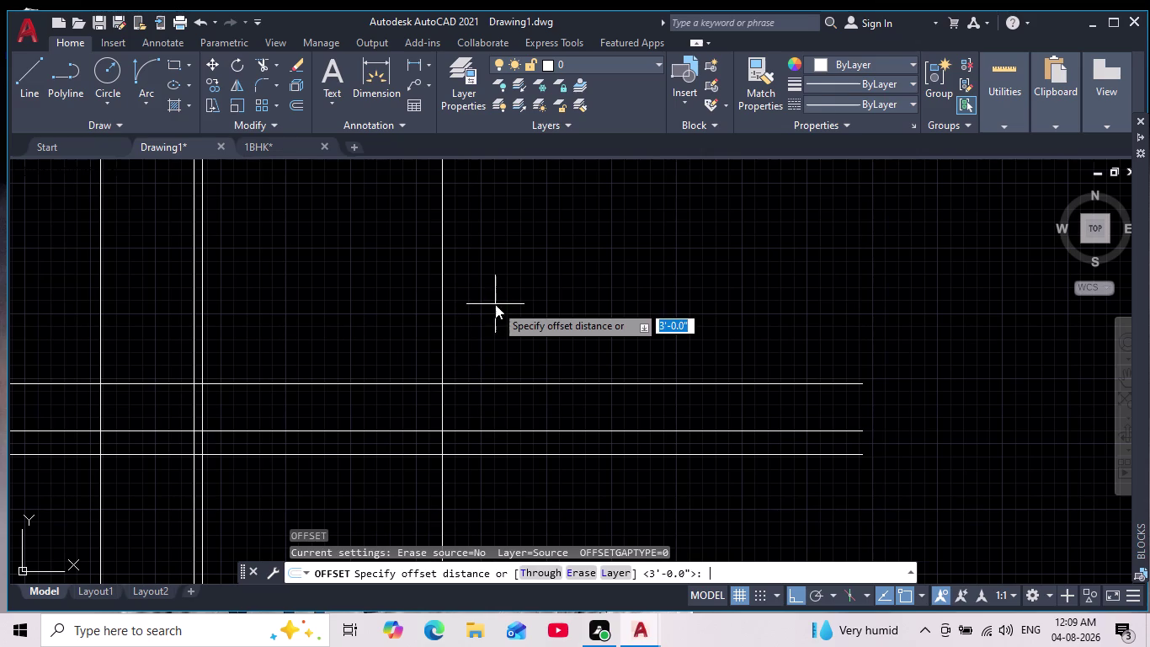
text(')
key(Return)
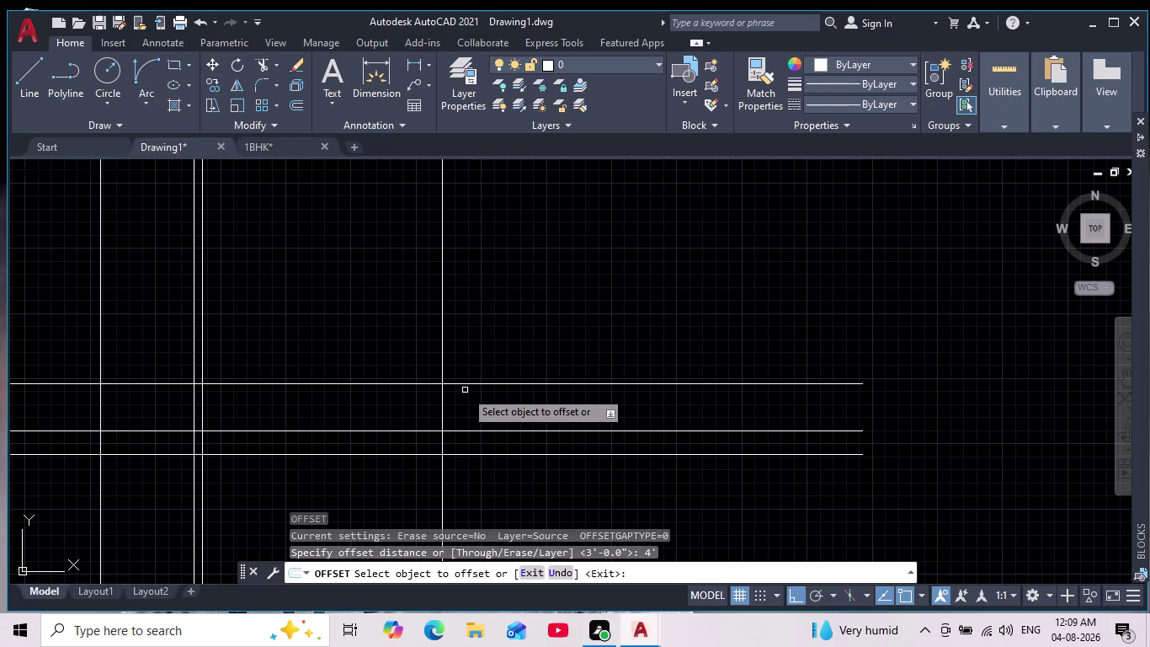
click(463, 385)
click(478, 299)
key(Return)
key(Return)
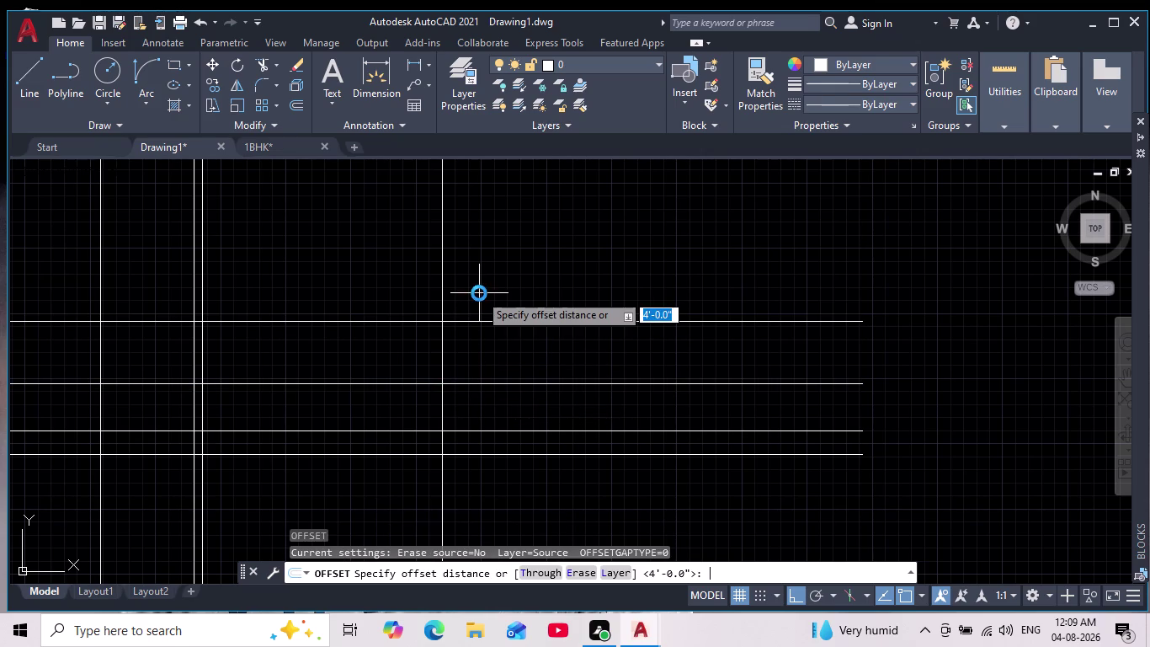
text(3')
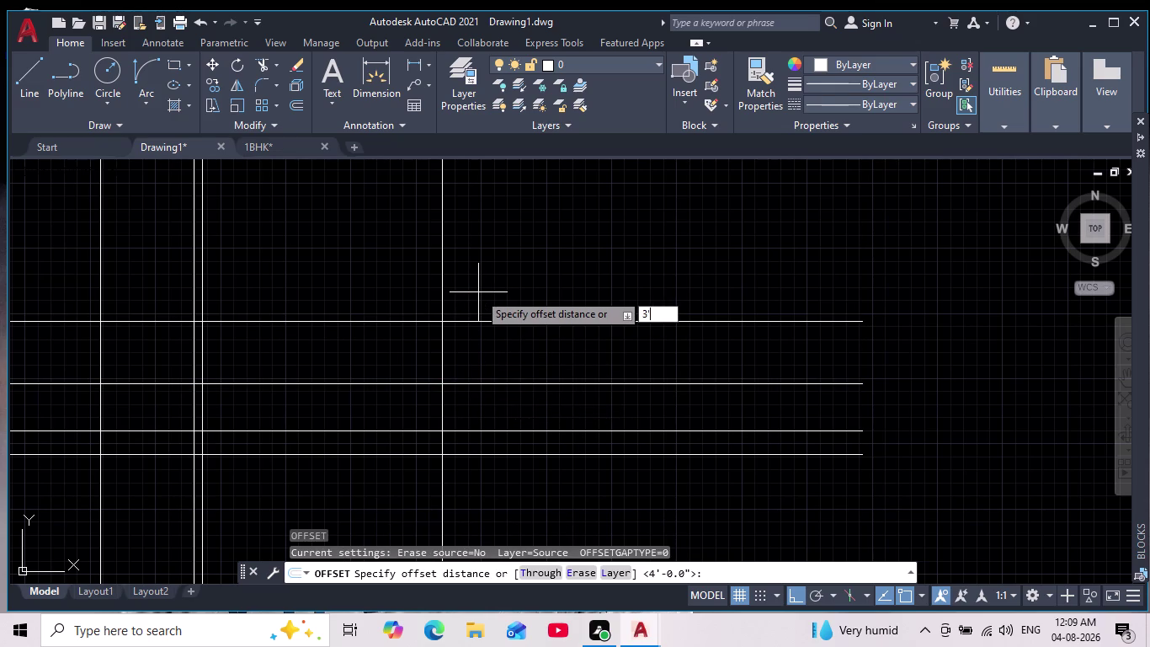
key(Return)
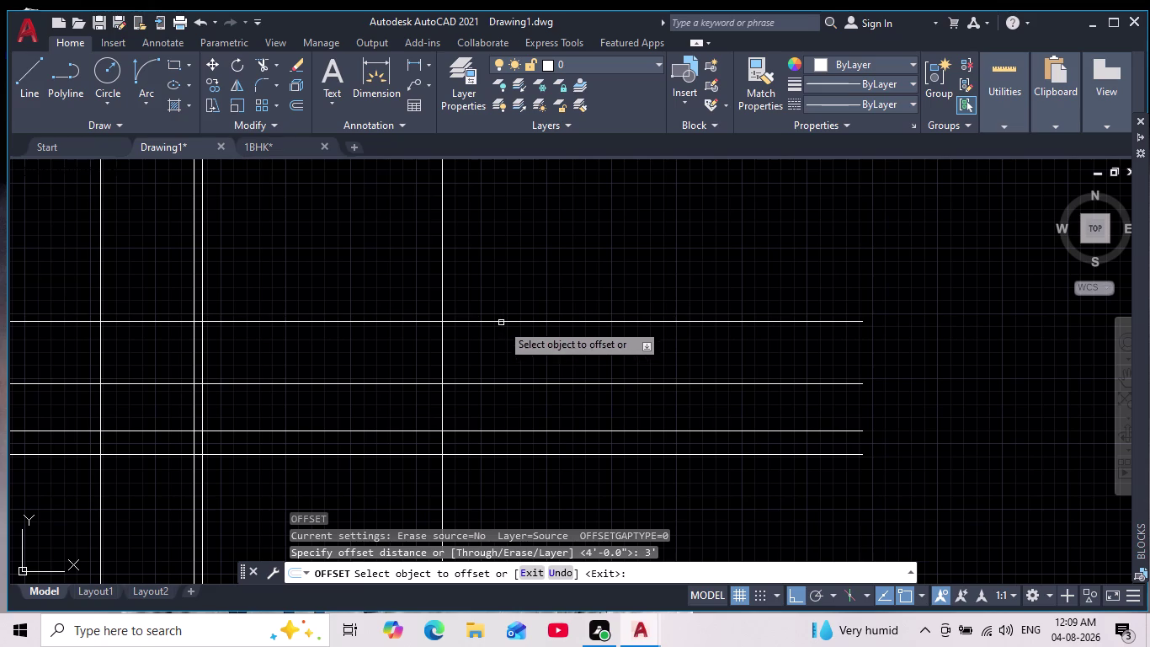
click(499, 320)
click(501, 248)
key(Return)
Offset the top horizontal line upward 6", then 3'6", and end OFFSET.
key(Return)
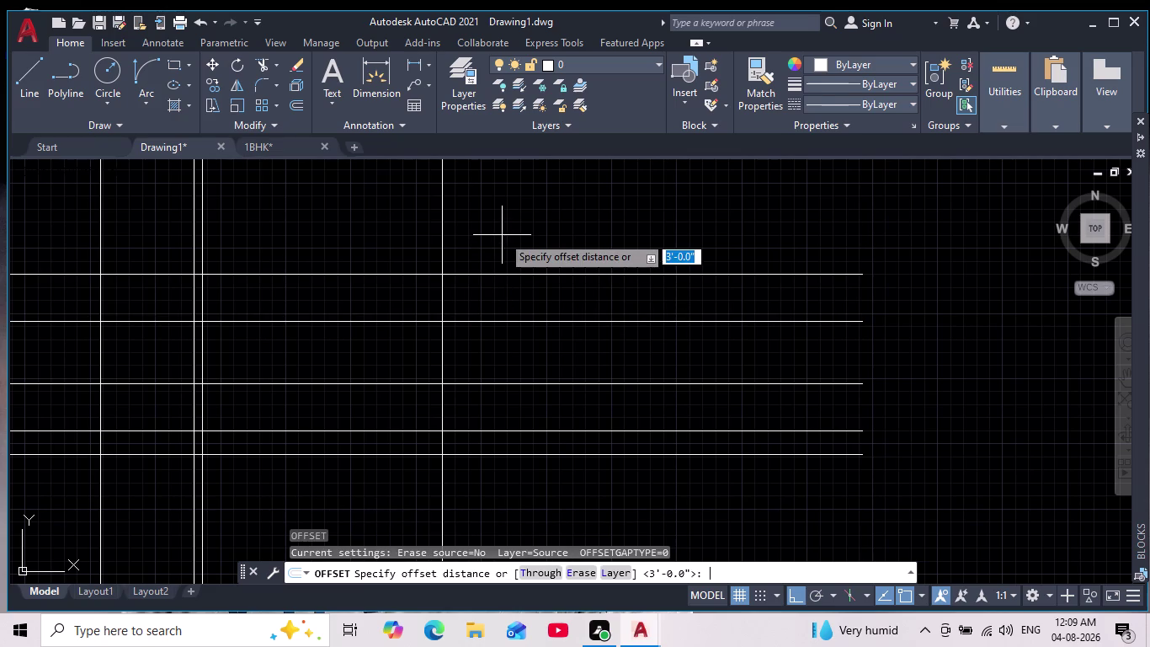
key(6)
key(Return)
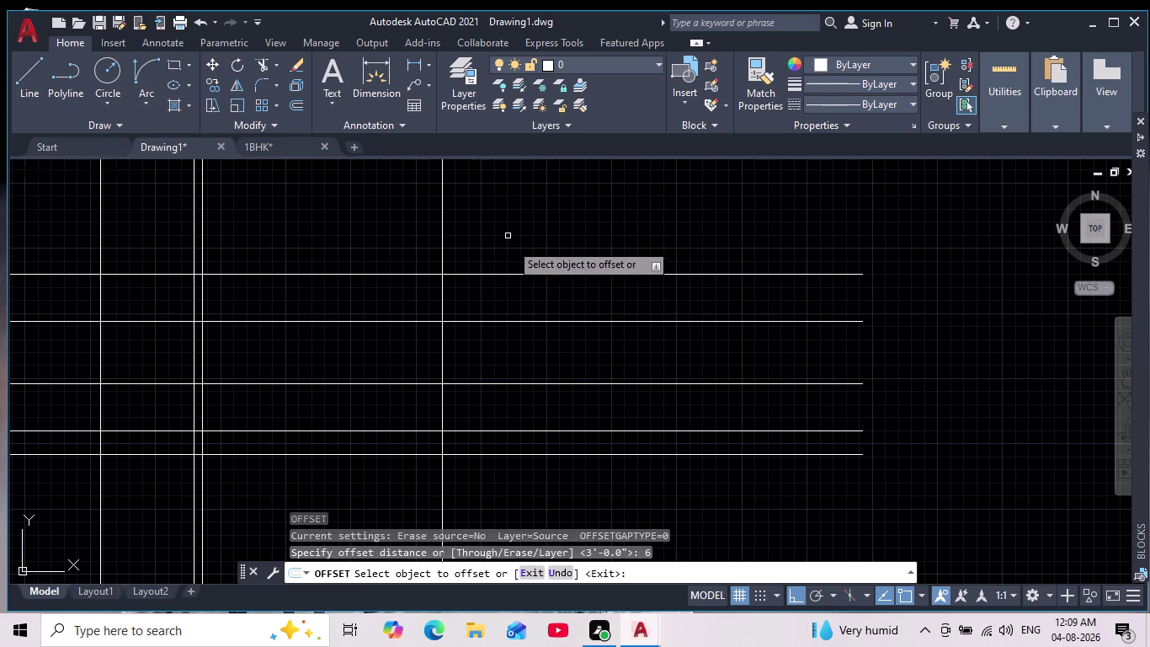
click(490, 275)
click(493, 239)
key(Return)
key(Return)
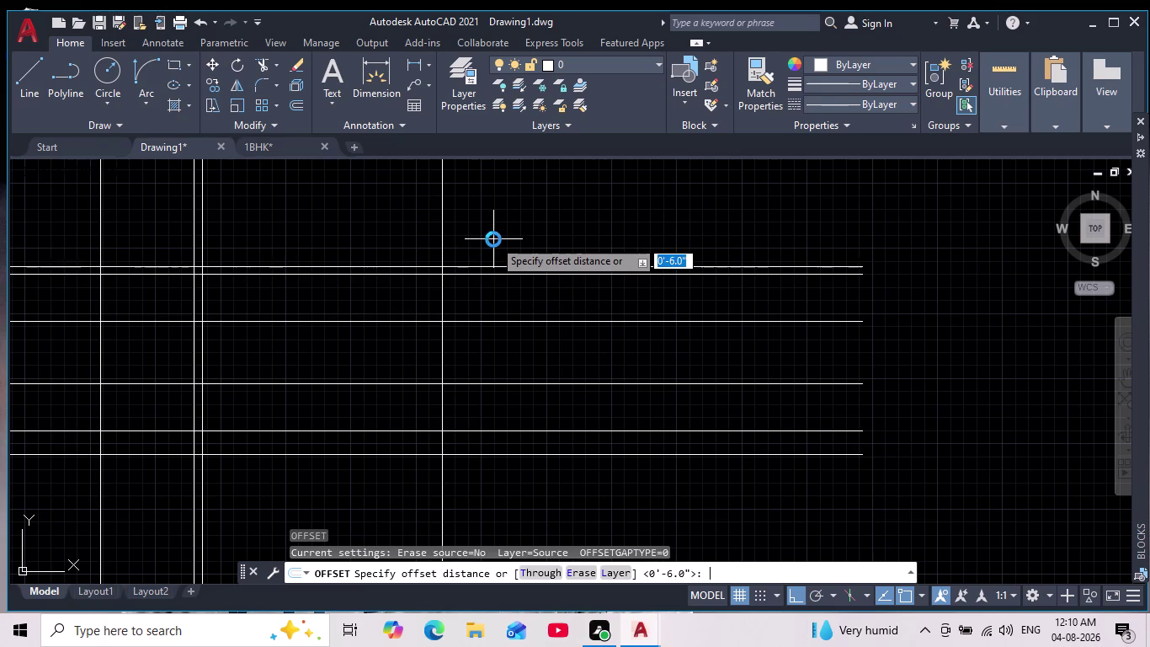
text(3'6")
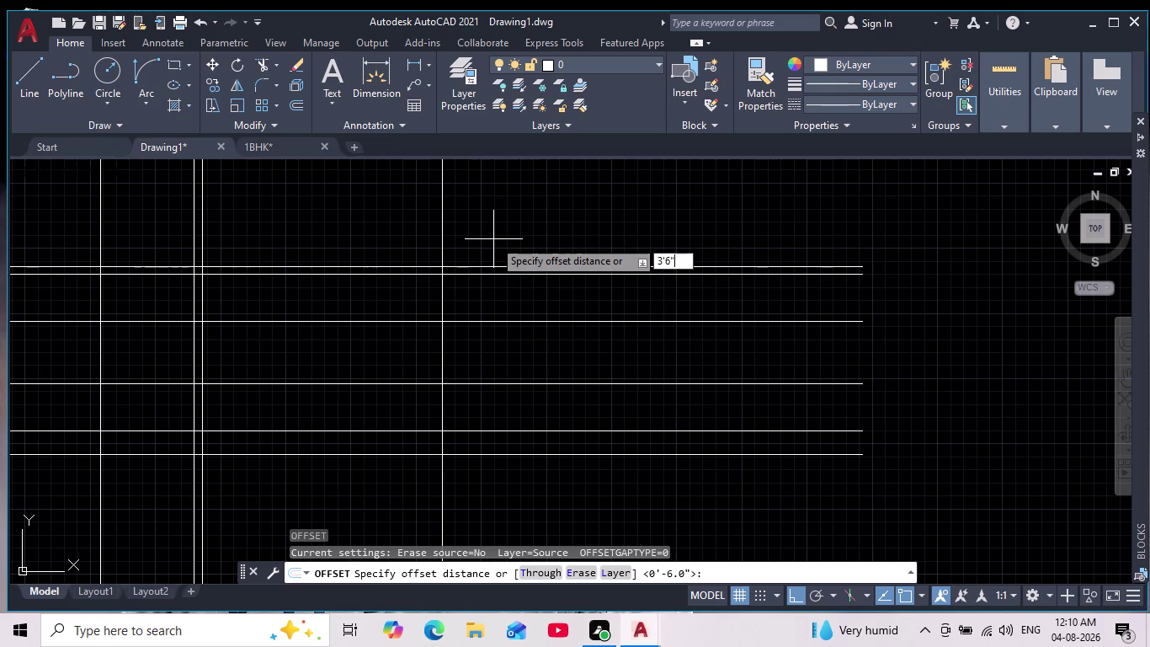
key(Return)
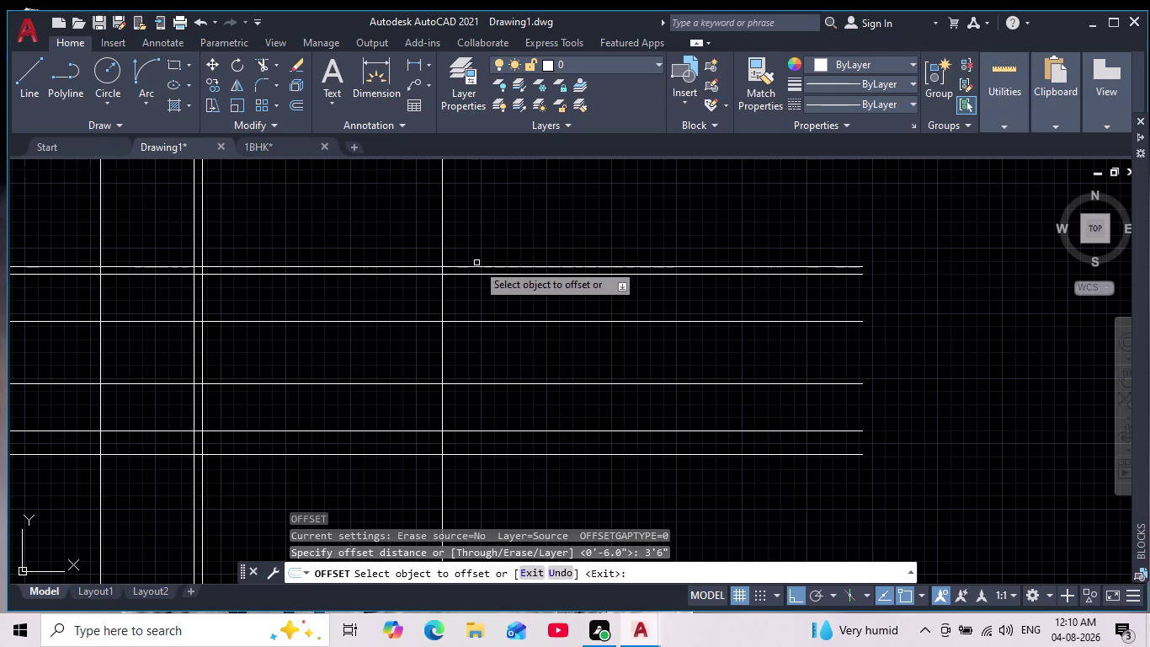
click(475, 265)
click(489, 198)
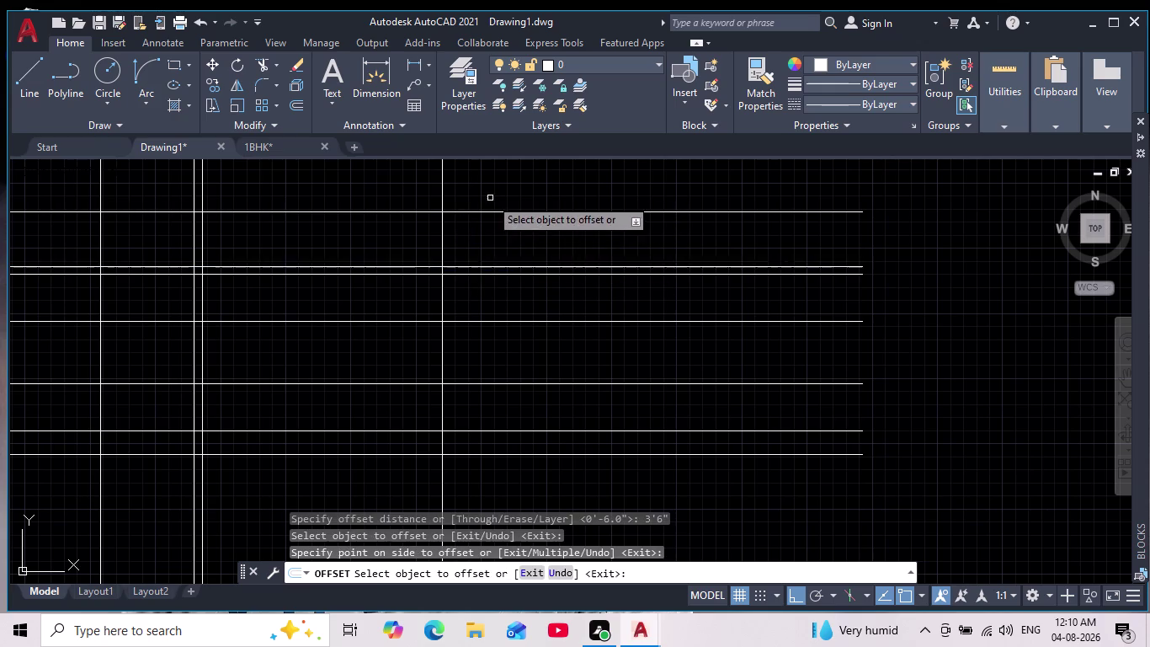
scroll(down, 3)
middle_drag(564, 267, 552, 340)
key(Escape)
key(Escape)
key(Escape)
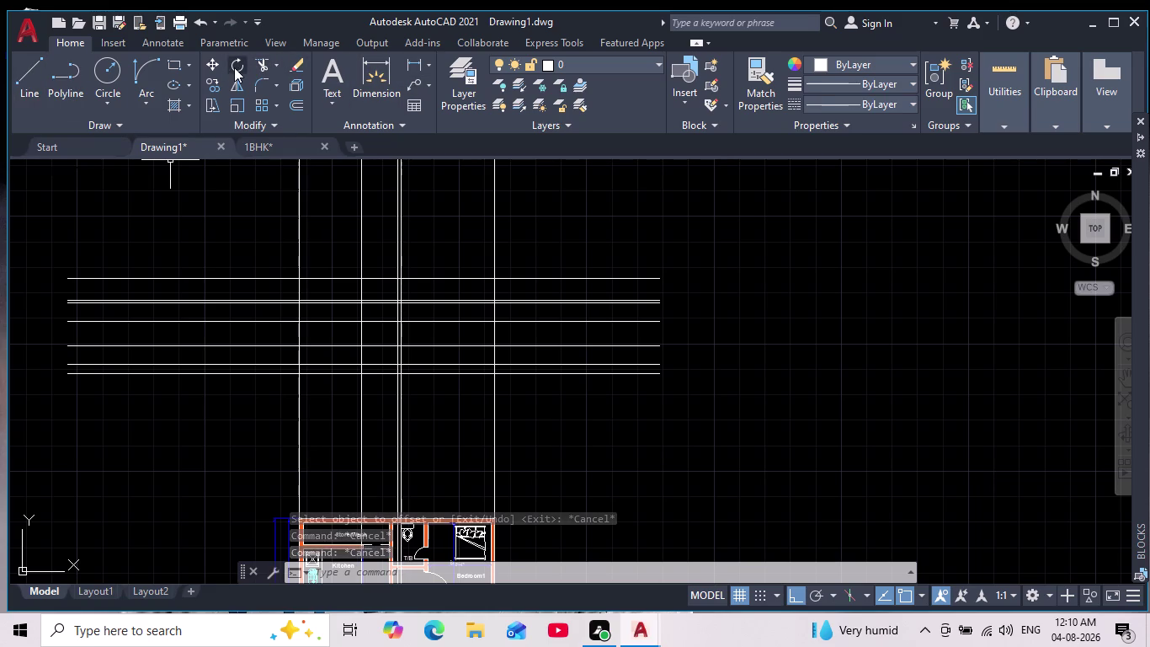
Fence-trim the horizontal line ends beyond the left and right outer verticals.
click(263, 64)
drag(251, 230, 253, 234)
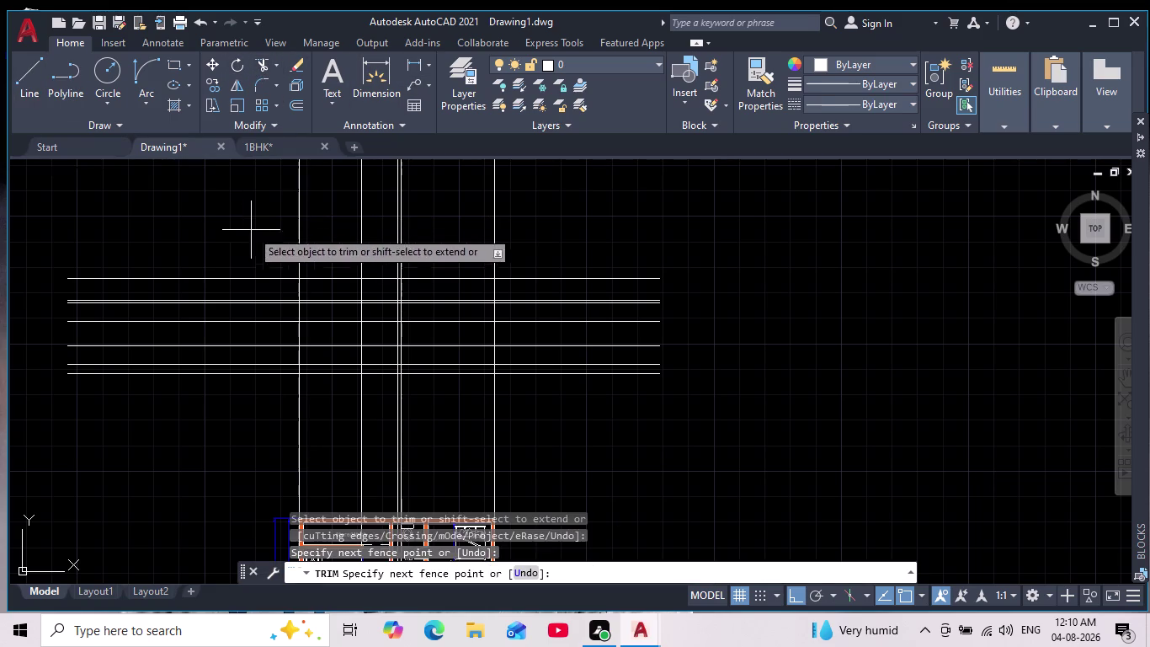
drag(252, 235, 228, 430)
drag(523, 231, 518, 424)
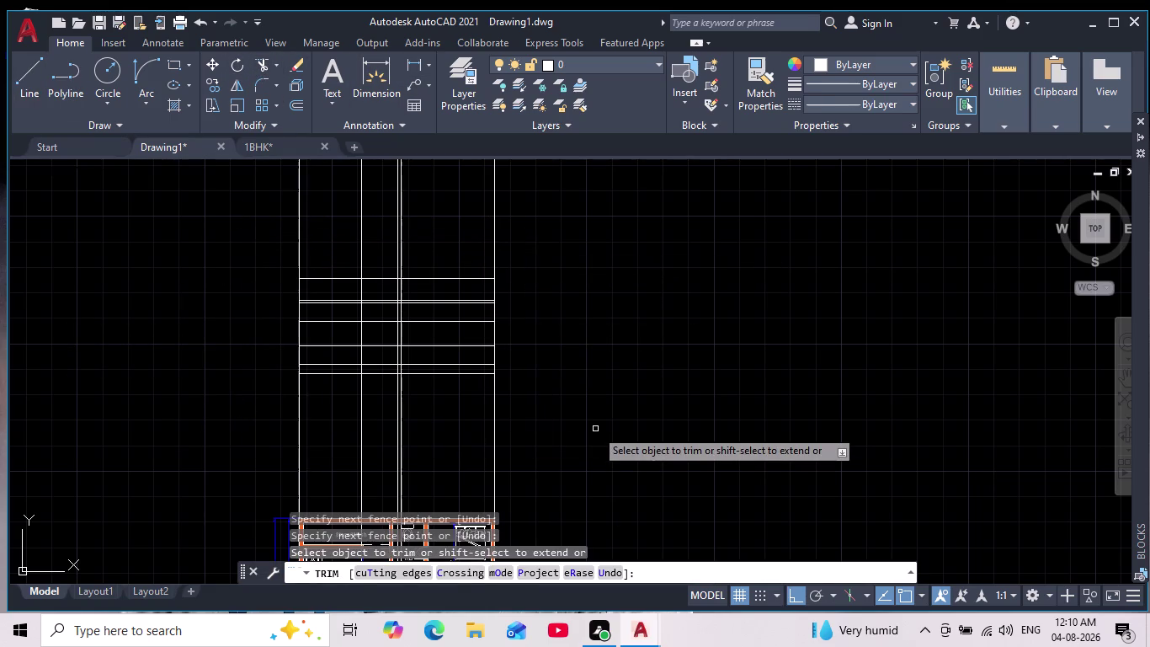
scroll(up, 3)
key(Escape)
middle_drag(594, 428, 643, 426)
scroll(down, 3)
scroll(up, 3)
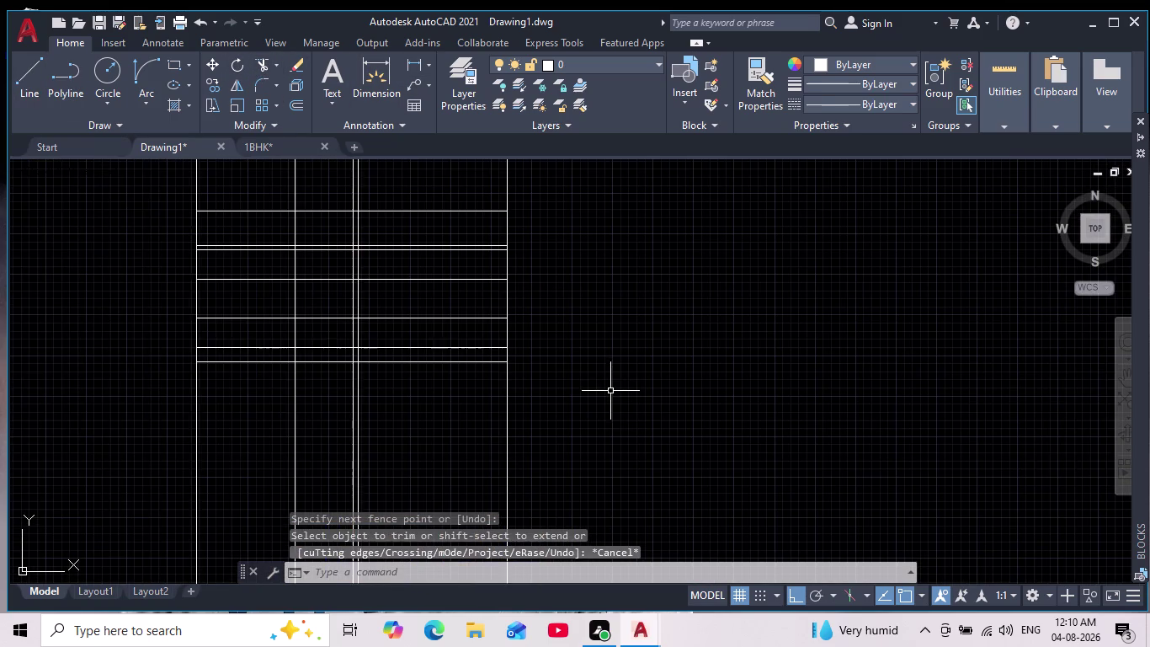
middle_drag(635, 400, 686, 413)
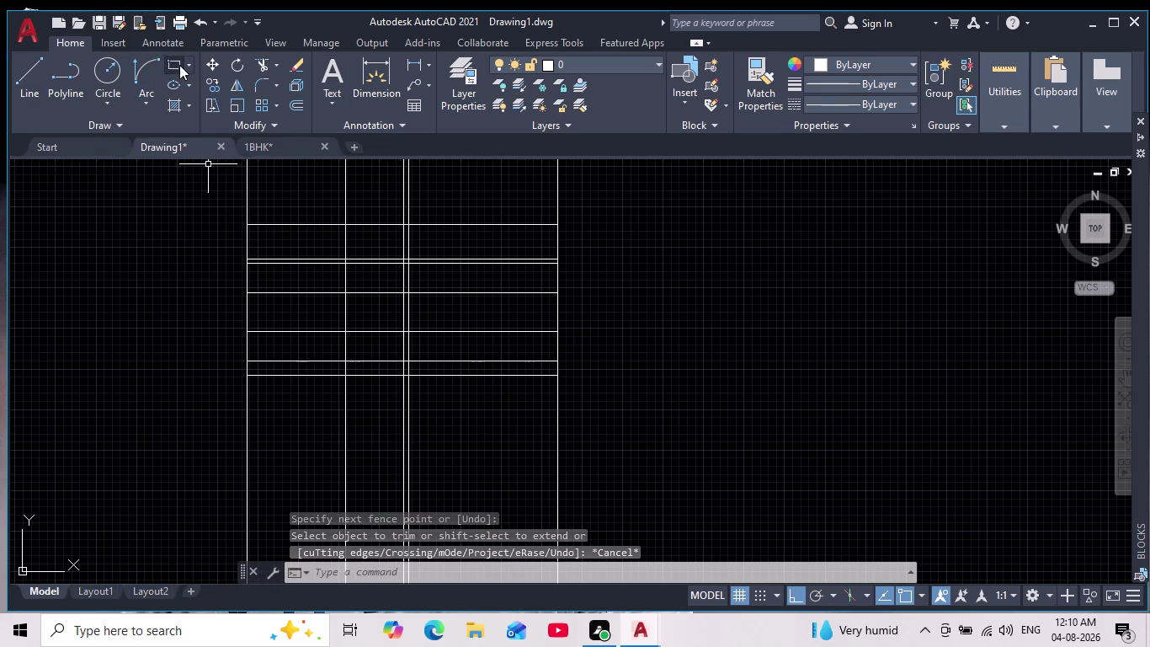
Draw a rectangle by two corners for the opening in the elevation.
click(169, 66)
middle_drag(311, 437, 392, 174)
scroll(down, 3)
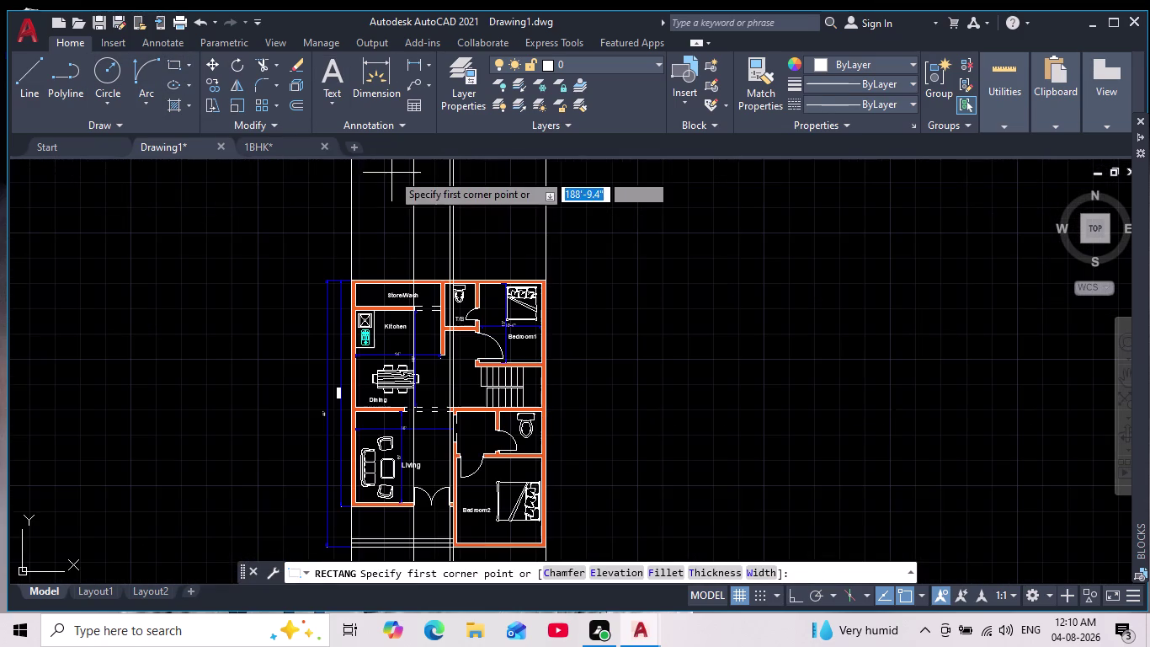
middle_drag(379, 172, 378, 341)
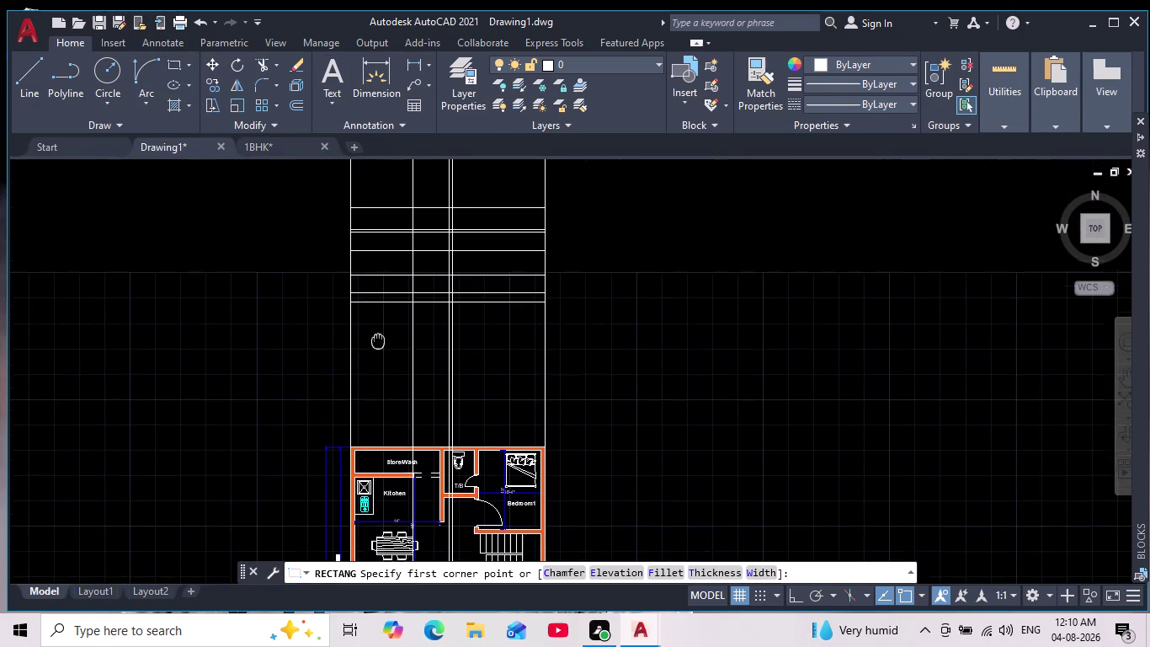
middle_drag(378, 341, 370, 389)
scroll(up, 3)
middle_drag(419, 314, 402, 387)
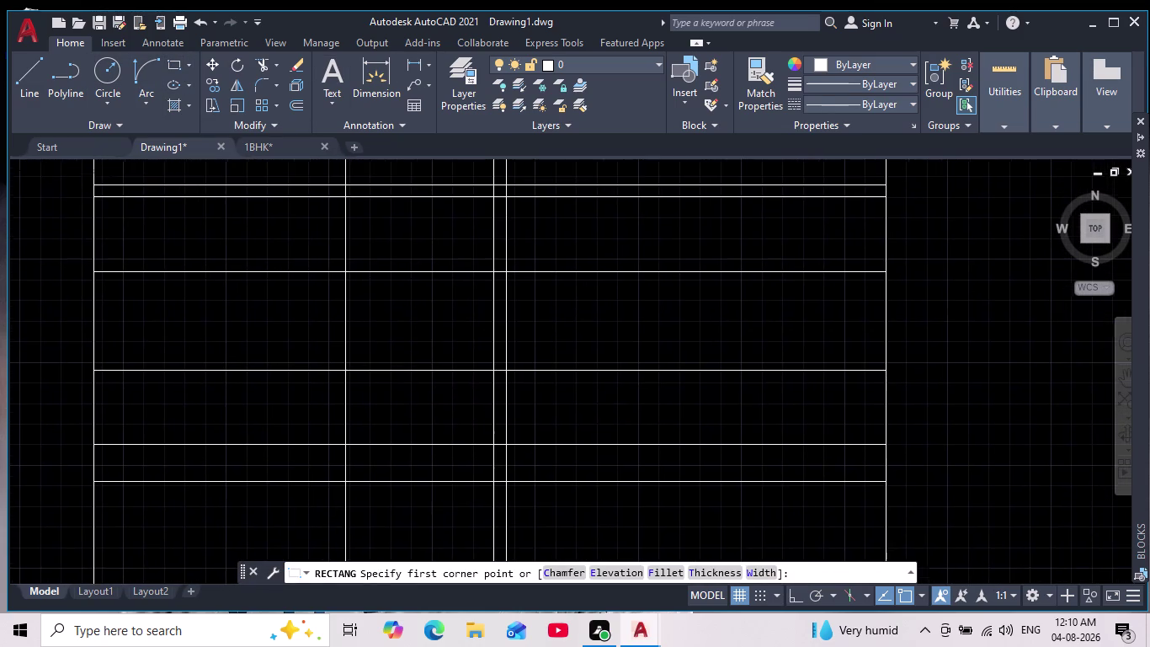
click(346, 440)
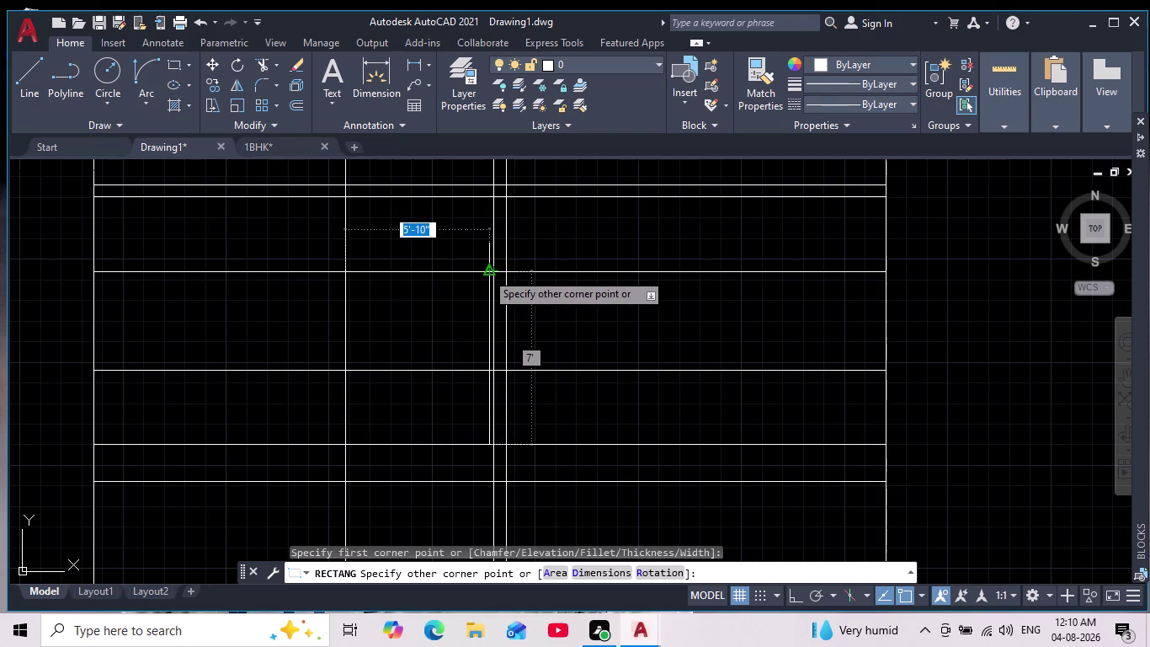
scroll(up, 3)
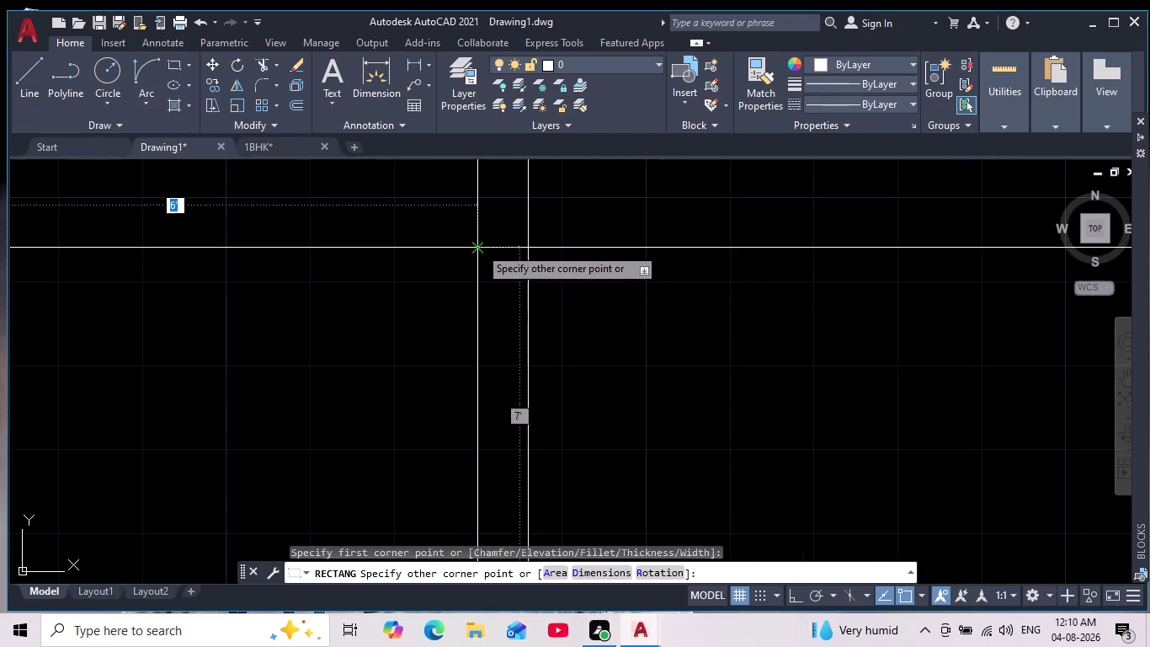
click(480, 247)
scroll(down, 3)
scroll(down, 3)
middle_drag(448, 382, 453, 342)
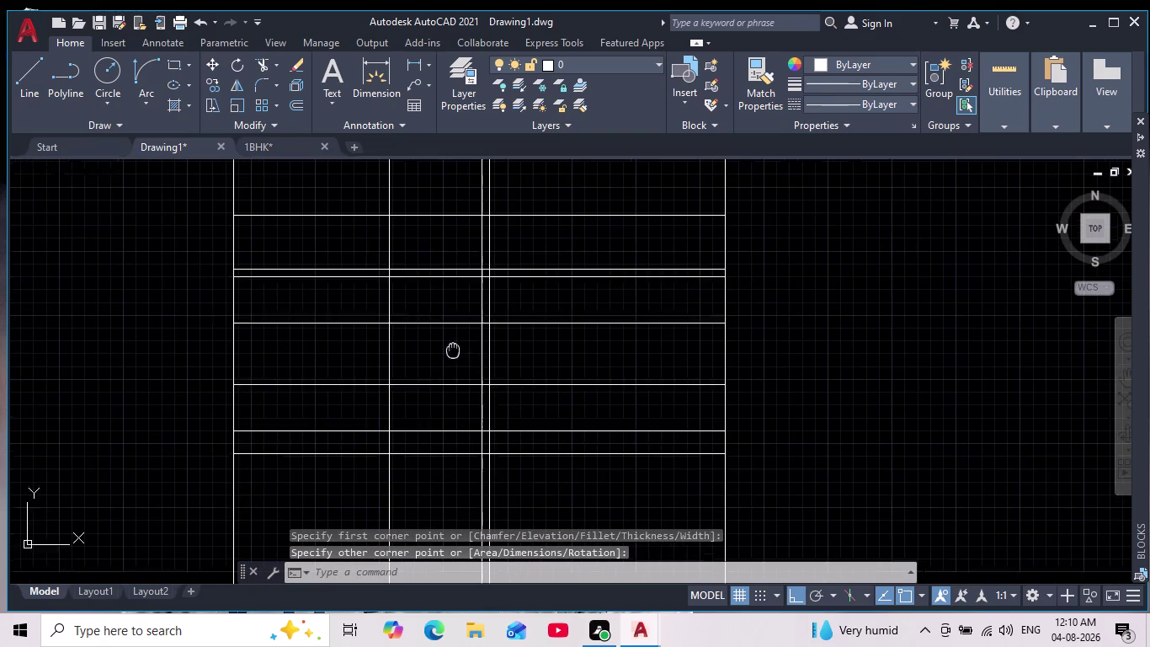
middle_drag(453, 342, 453, 327)
middle_drag(438, 444, 438, 351)
scroll(down, 3)
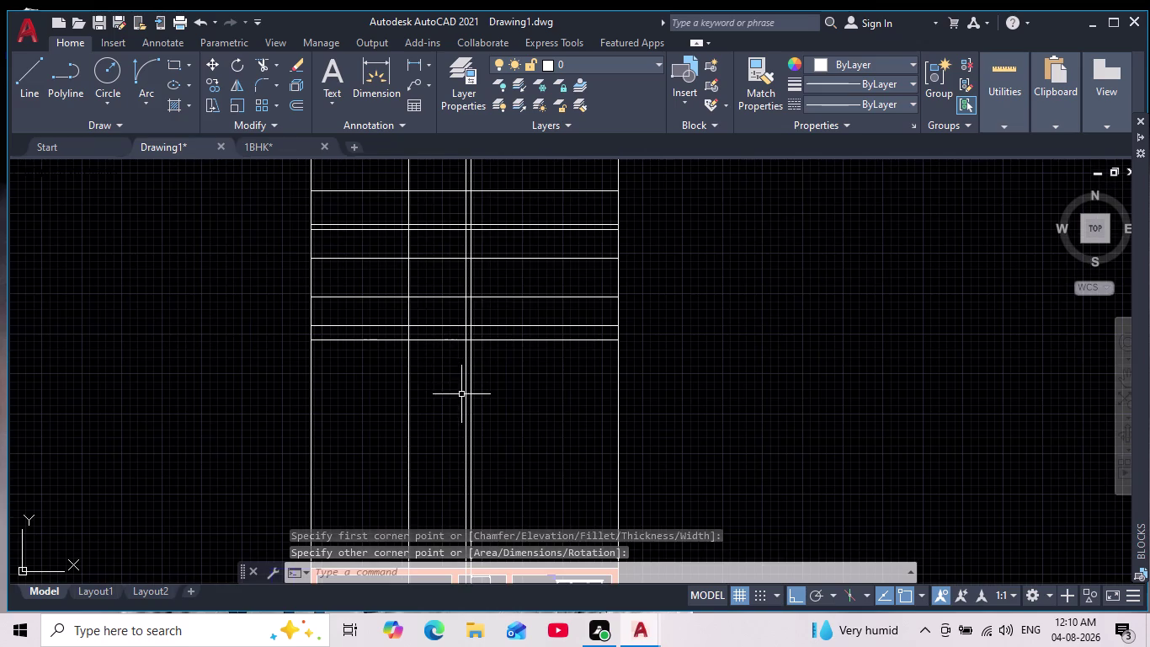
scroll(up, 3)
scroll(up, 3)
Erase the two long vertical door-edge construction lines running through the opening.
click(469, 370)
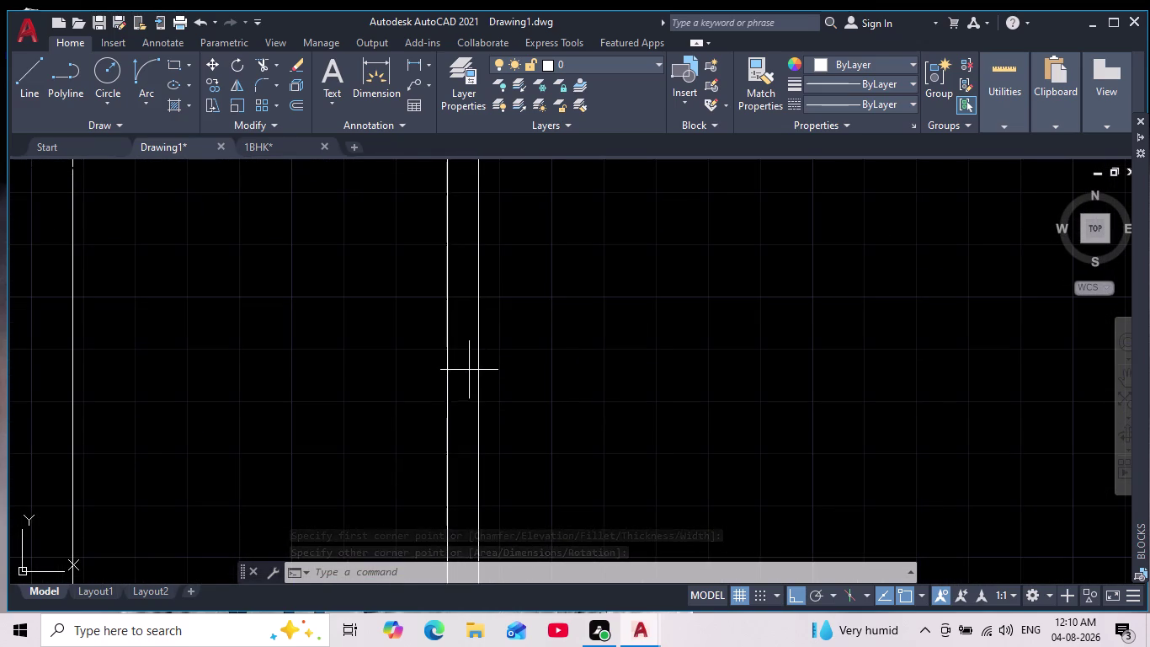
click(35, 399)
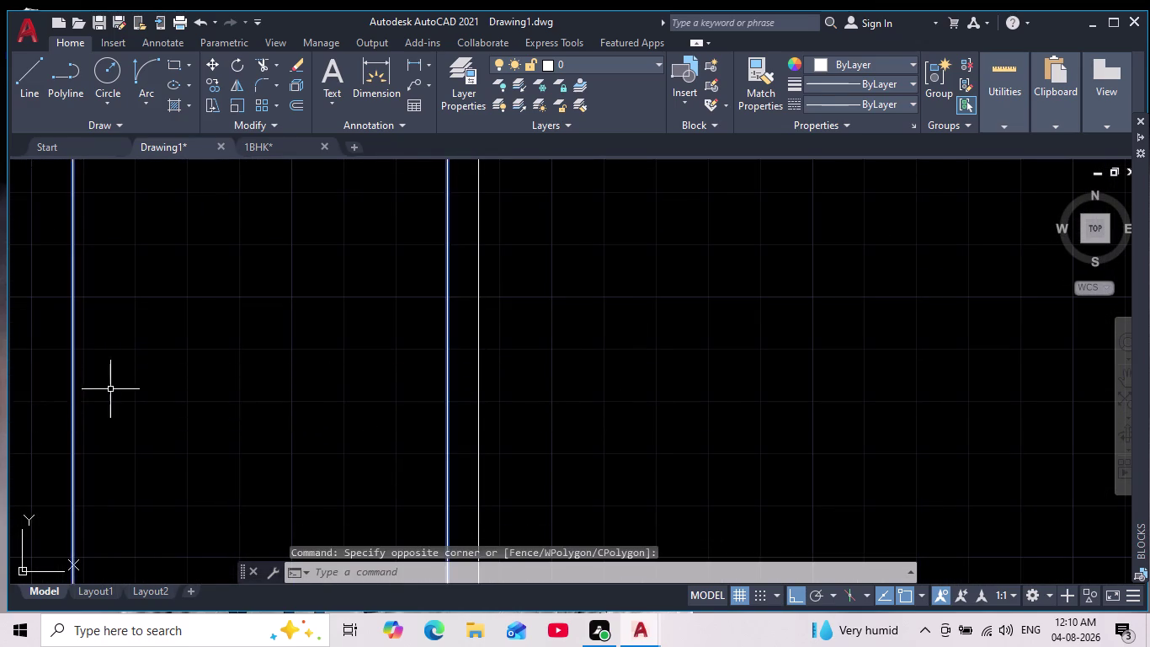
scroll(down, 3)
middle_drag(73, 395, 133, 409)
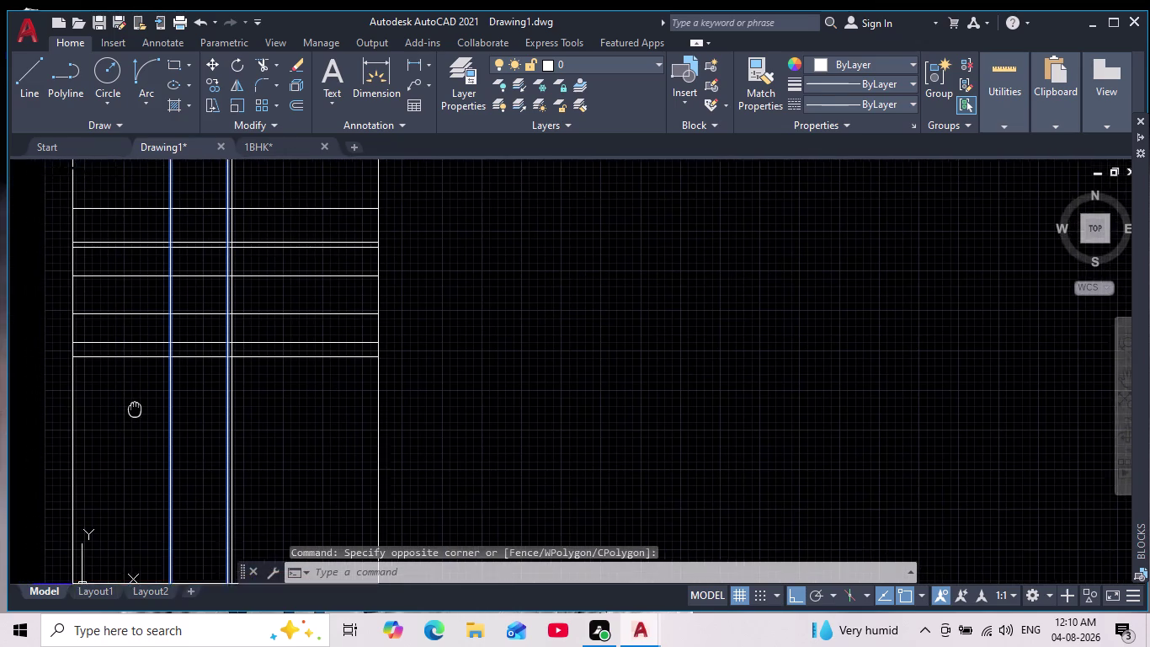
middle_drag(133, 409, 161, 415)
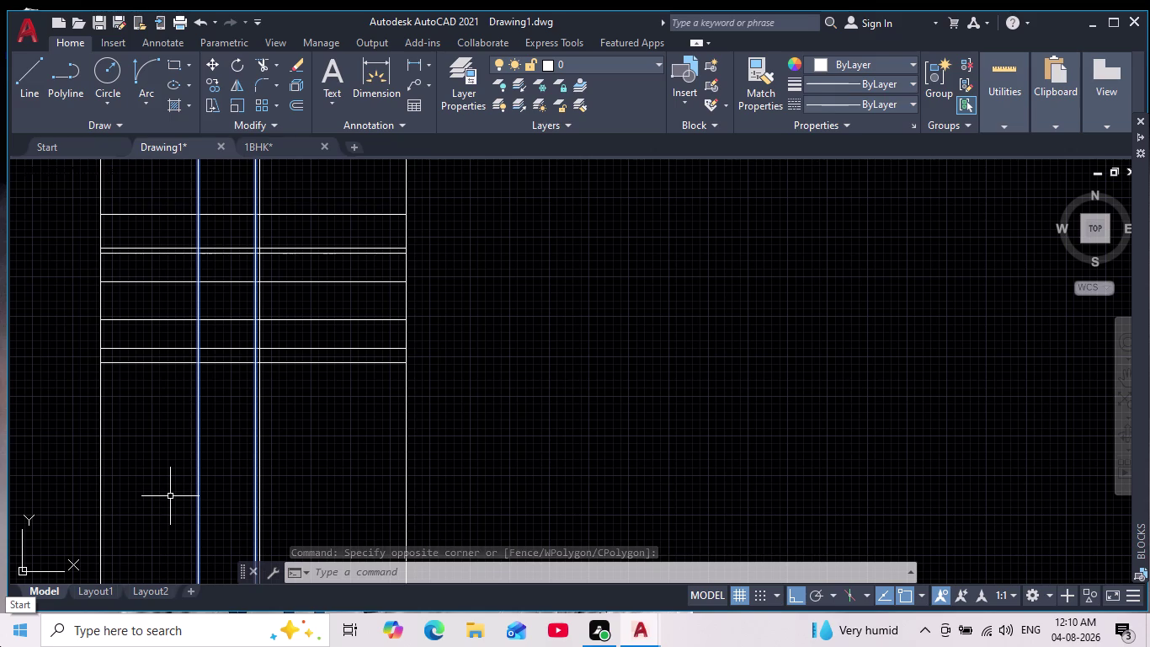
key(Delete)
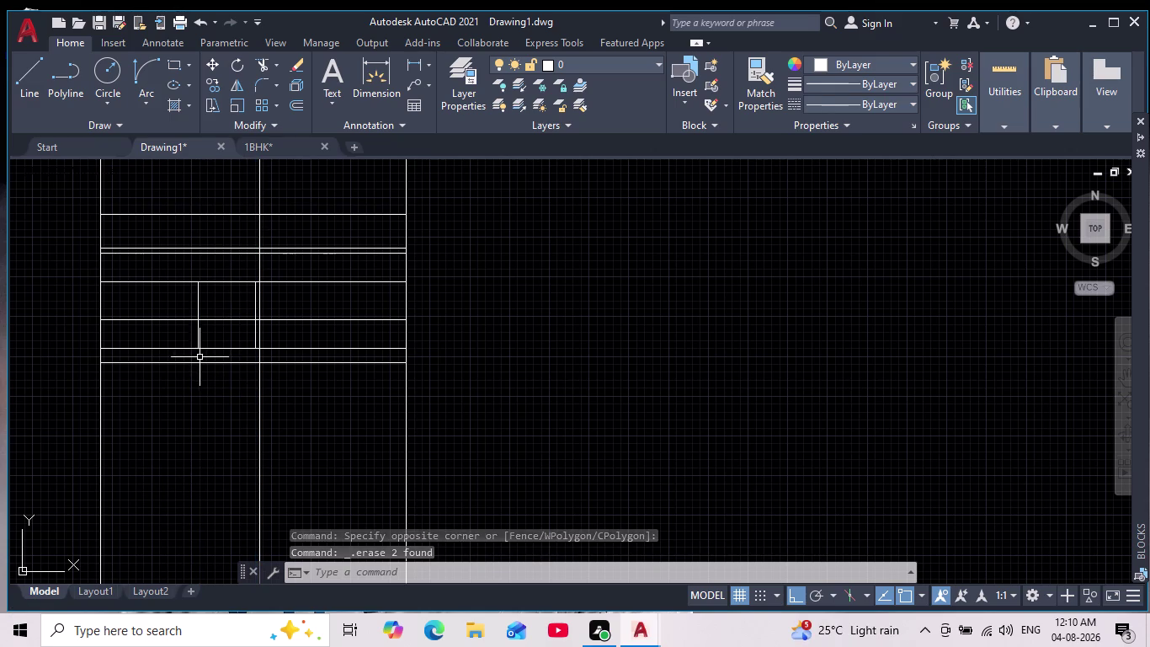
scroll(up, 3)
scroll(down, 3)
scroll(up, 3)
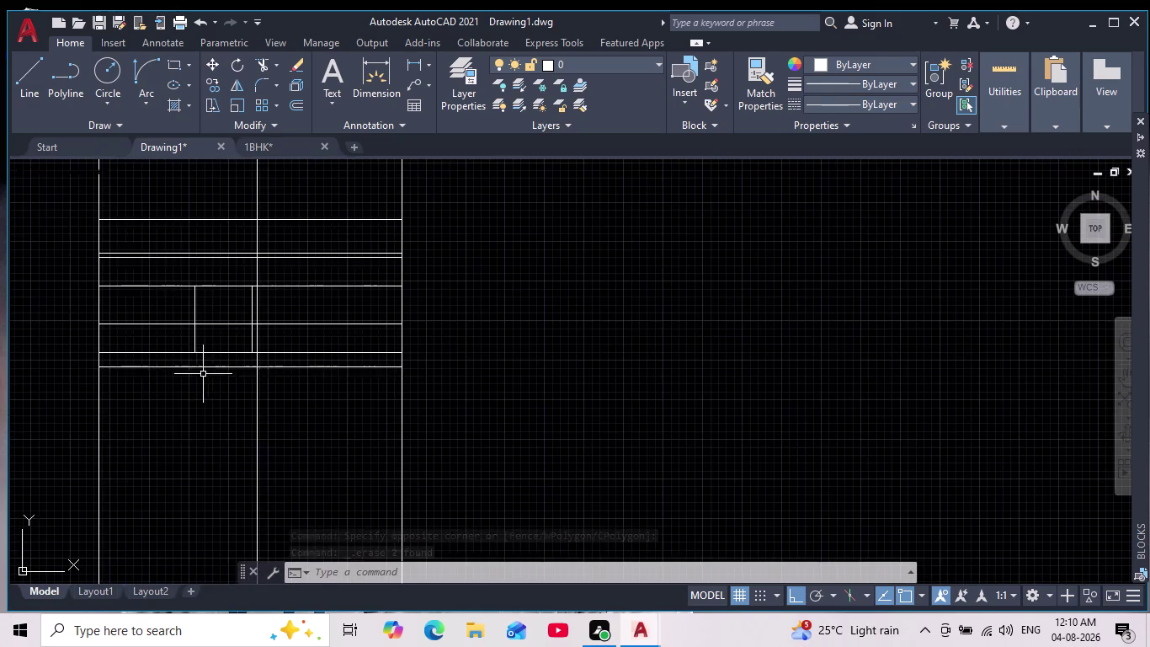
middle_drag(222, 358, 223, 367)
scroll(down, 3)
scroll(up, 3)
middle_drag(220, 390, 233, 437)
scroll(up, 3)
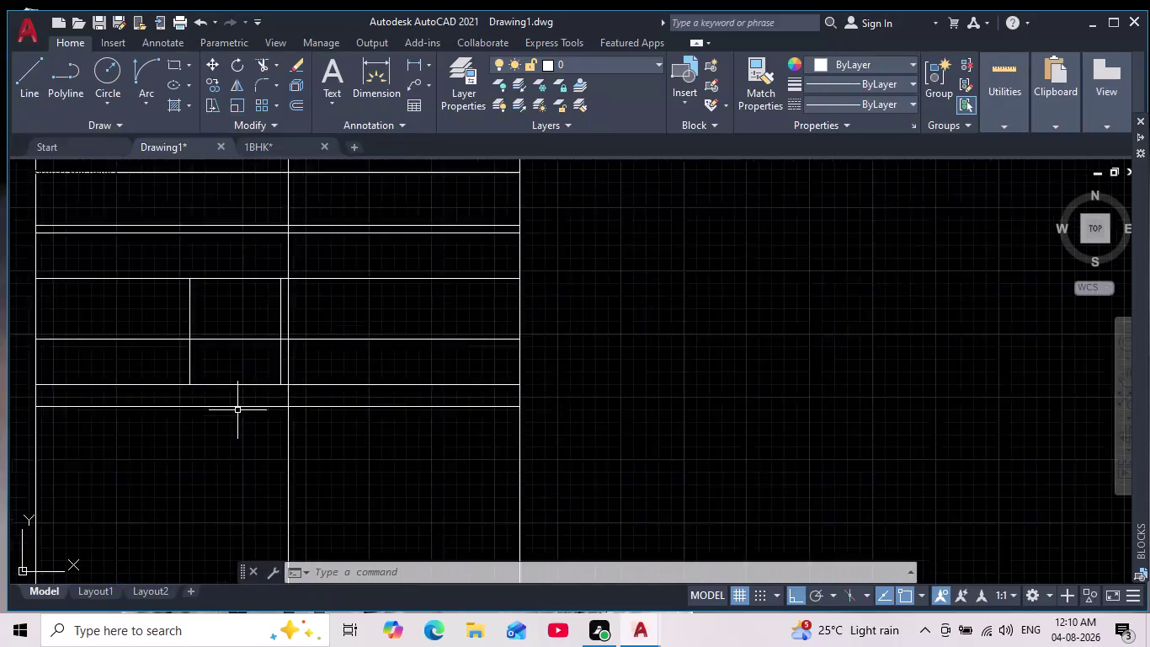
scroll(up, 3)
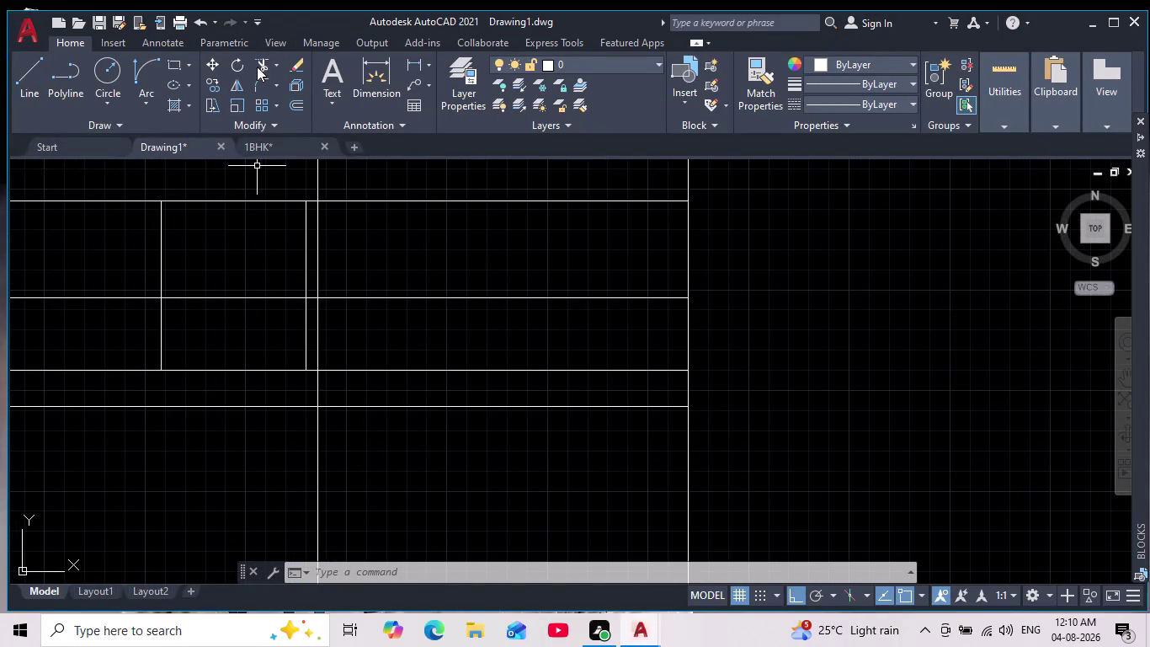
click(262, 64)
drag(242, 332, 252, 239)
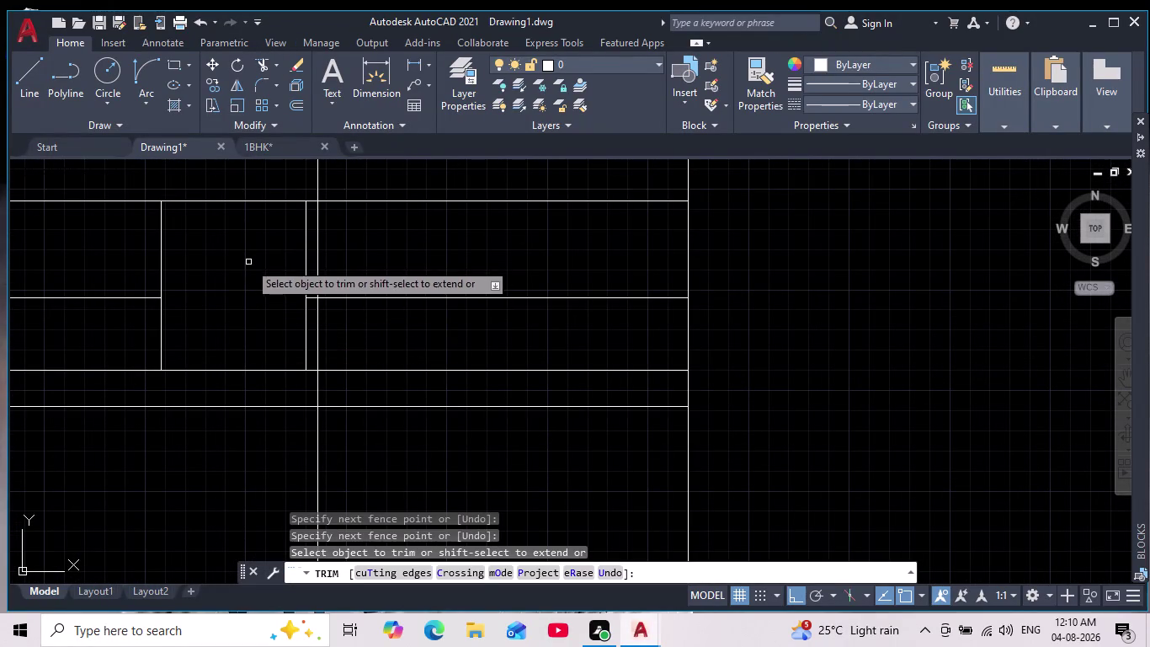
key(Escape)
scroll(down, 3)
middle_drag(215, 382, 216, 392)
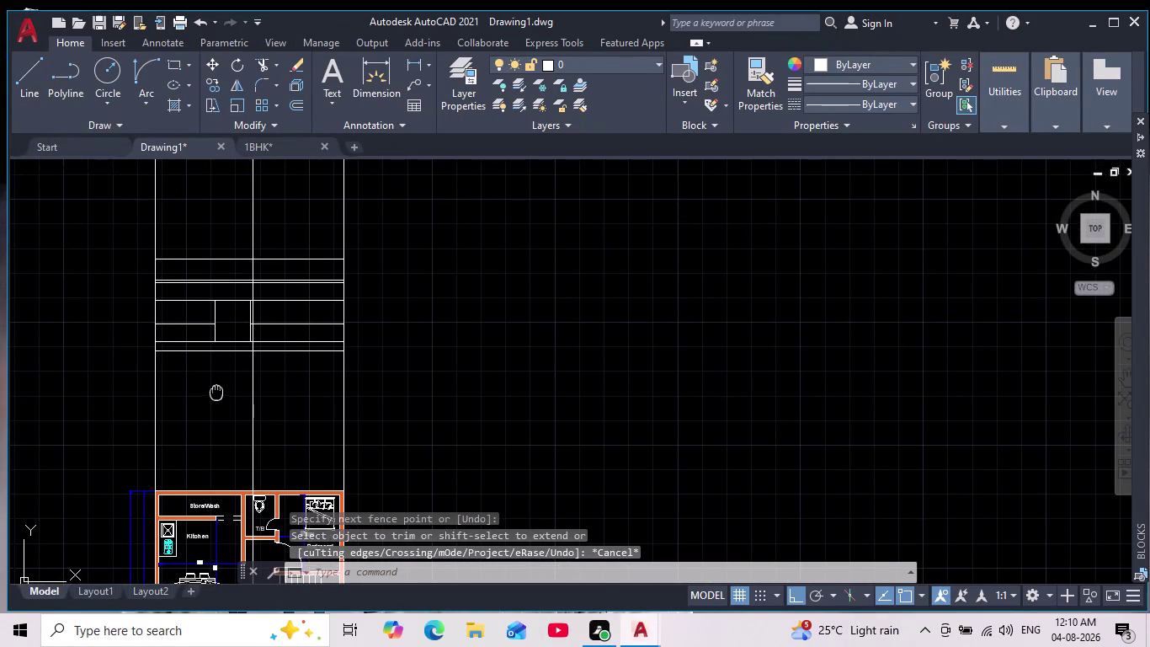
middle_drag(217, 393, 217, 392)
scroll(up, 3)
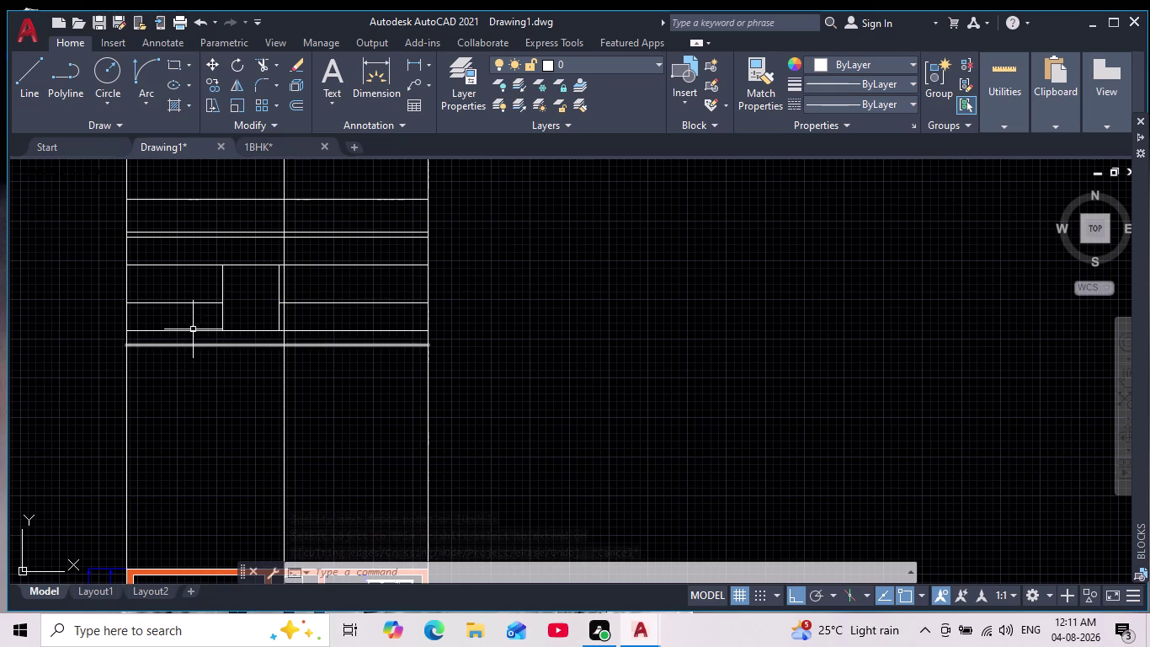
scroll(down, 3)
middle_drag(217, 354, 227, 310)
scroll(down, 3)
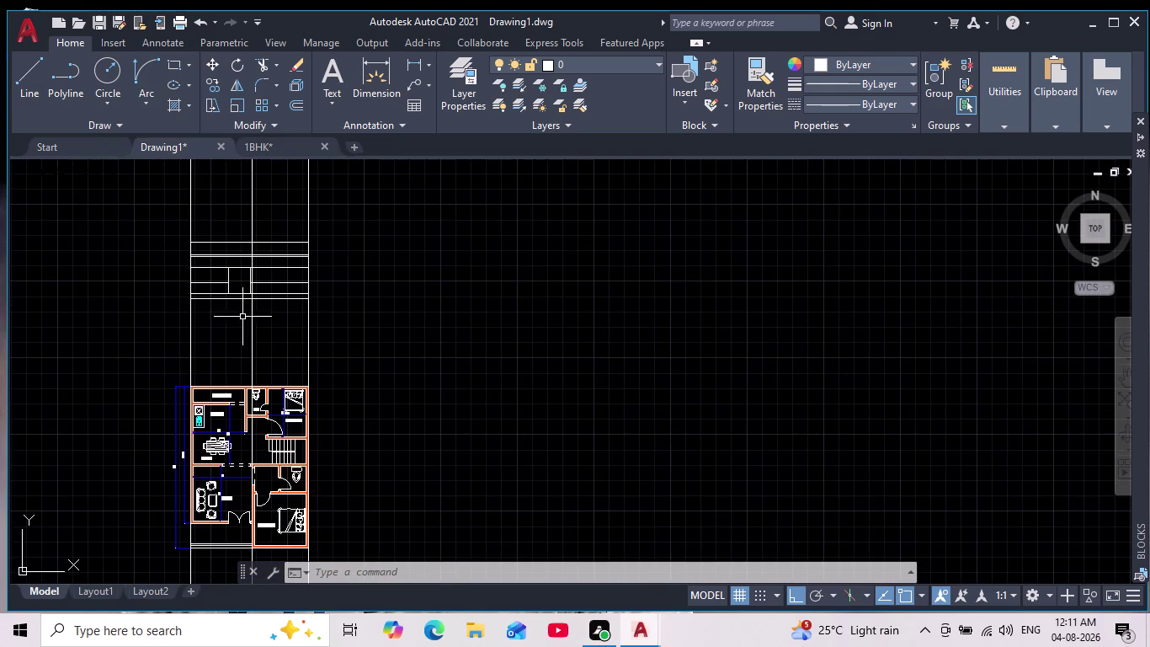
middle_drag(374, 499, 379, 372)
scroll(up, 3)
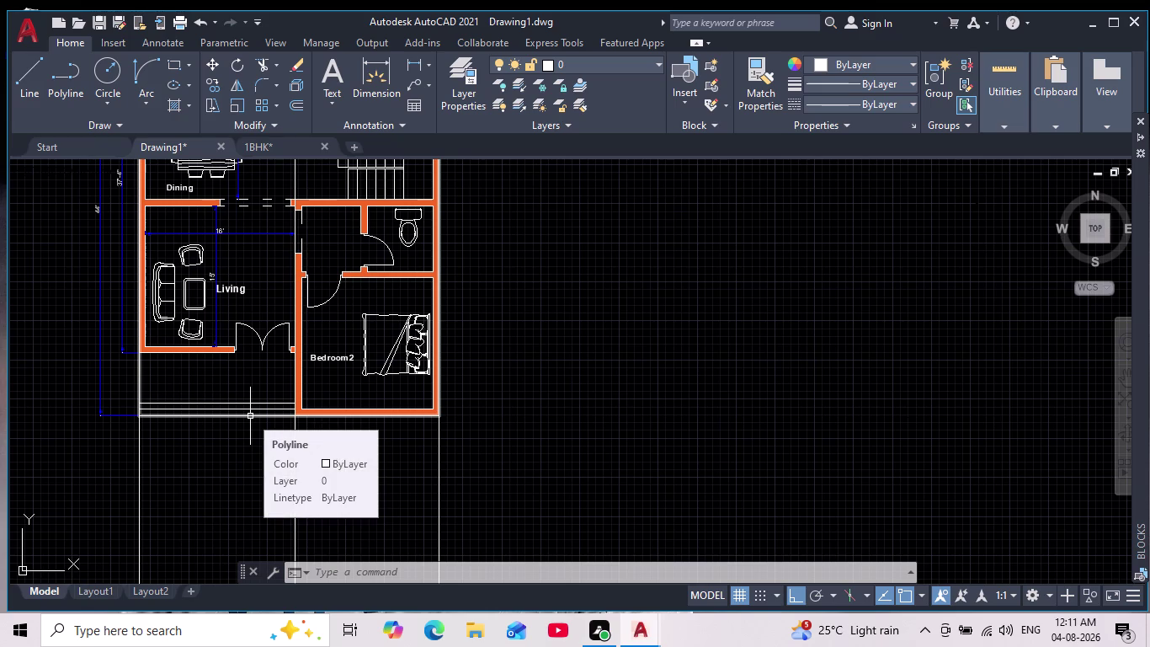
scroll(down, 3)
middle_drag(336, 416, 407, 501)
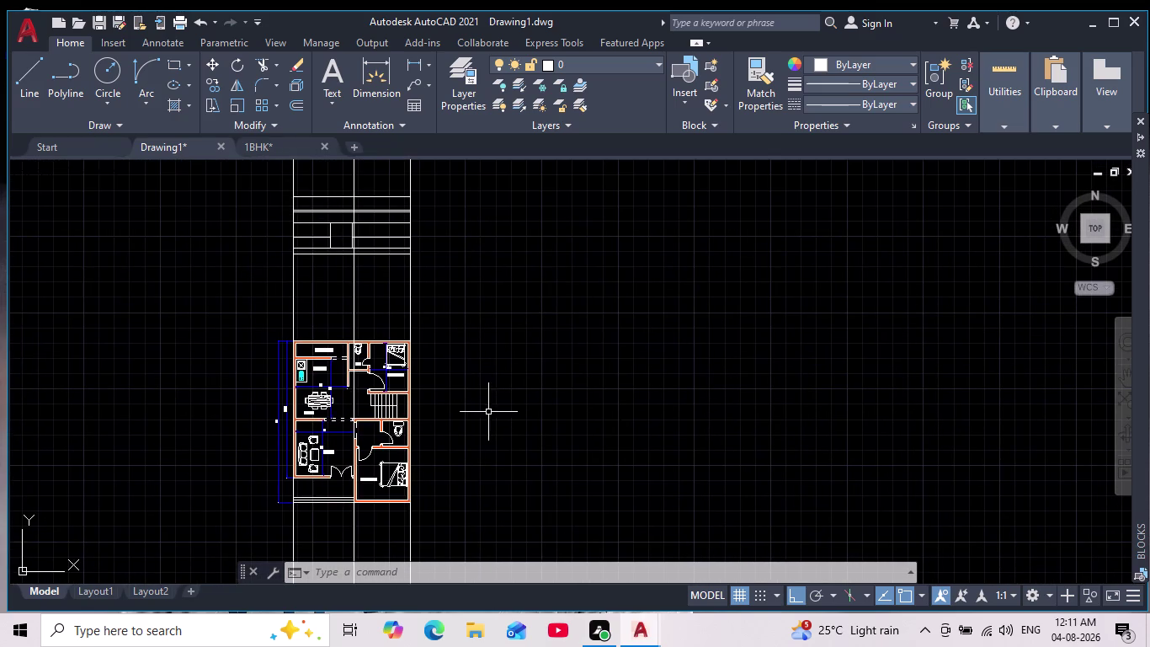
scroll(up, 3)
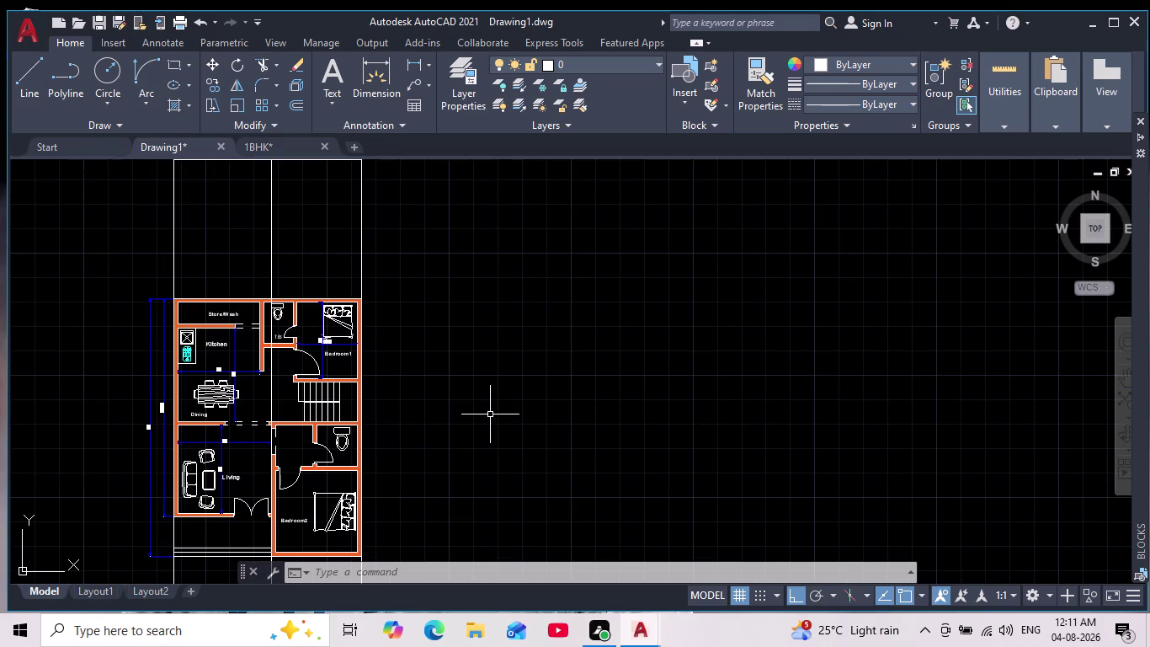
scroll(down, 3)
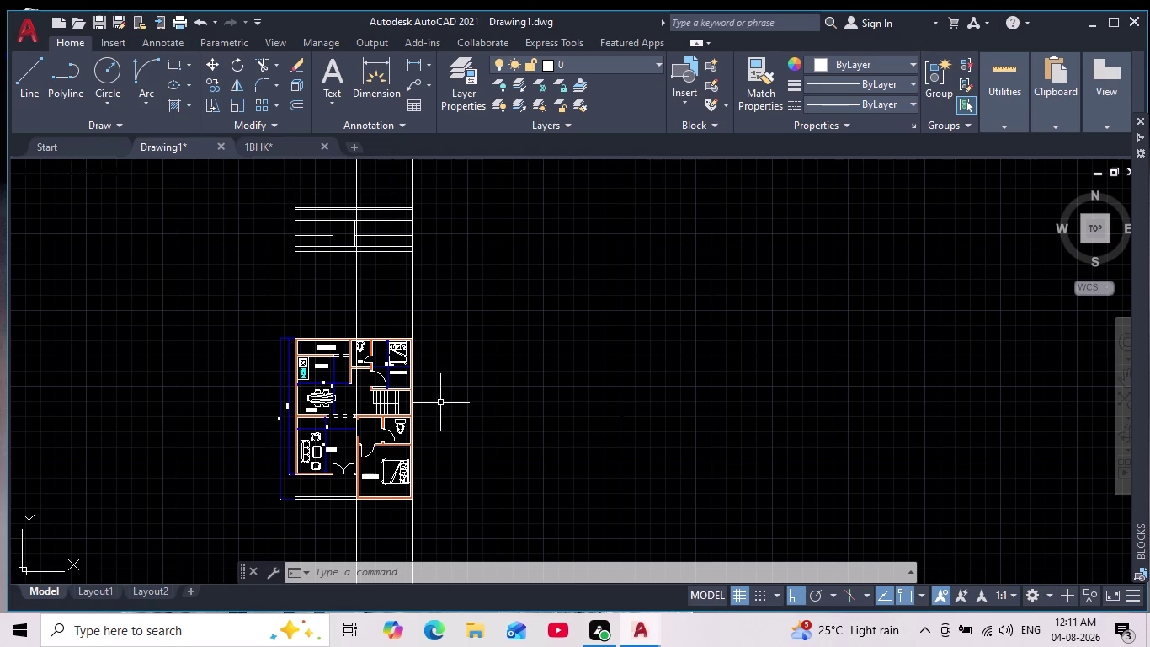
scroll(up, 3)
middle_drag(256, 421, 212, 260)
scroll(up, 3)
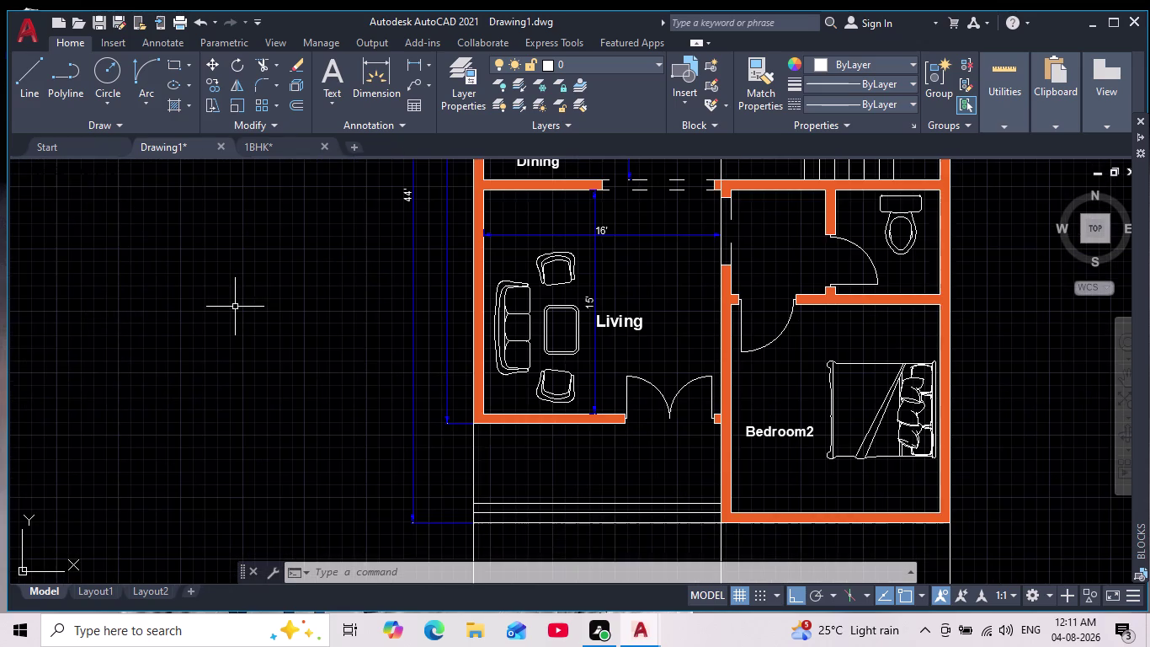
middle_drag(236, 306, 120, 371)
scroll(down, 3)
key(Escape)
key(Escape)
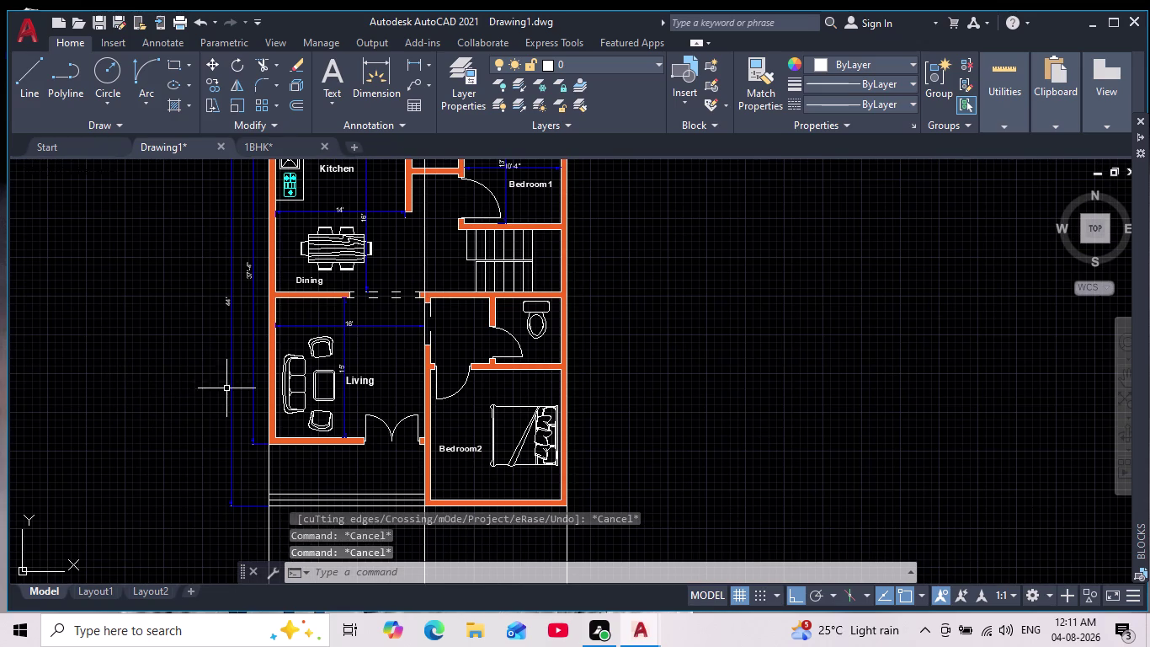
Delete the brown hatch fill from the floor plan walls.
middle_drag(221, 378, 181, 440)
scroll(up, 3)
click(266, 396)
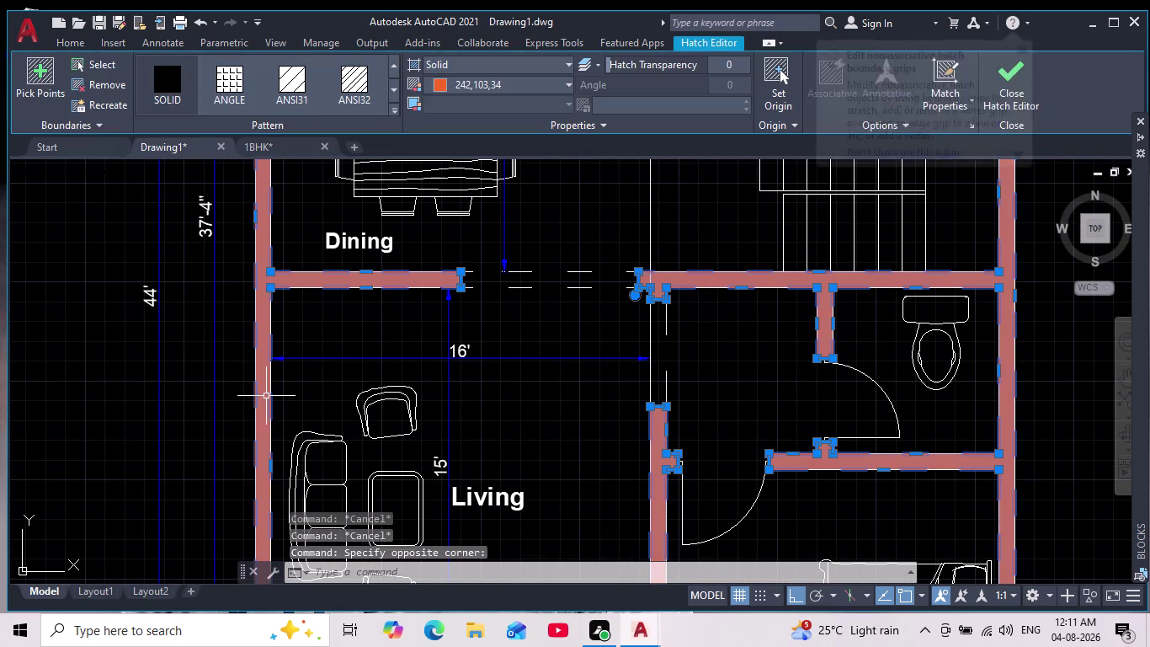
key(Delete)
scroll(up, 3)
scroll(down, 3)
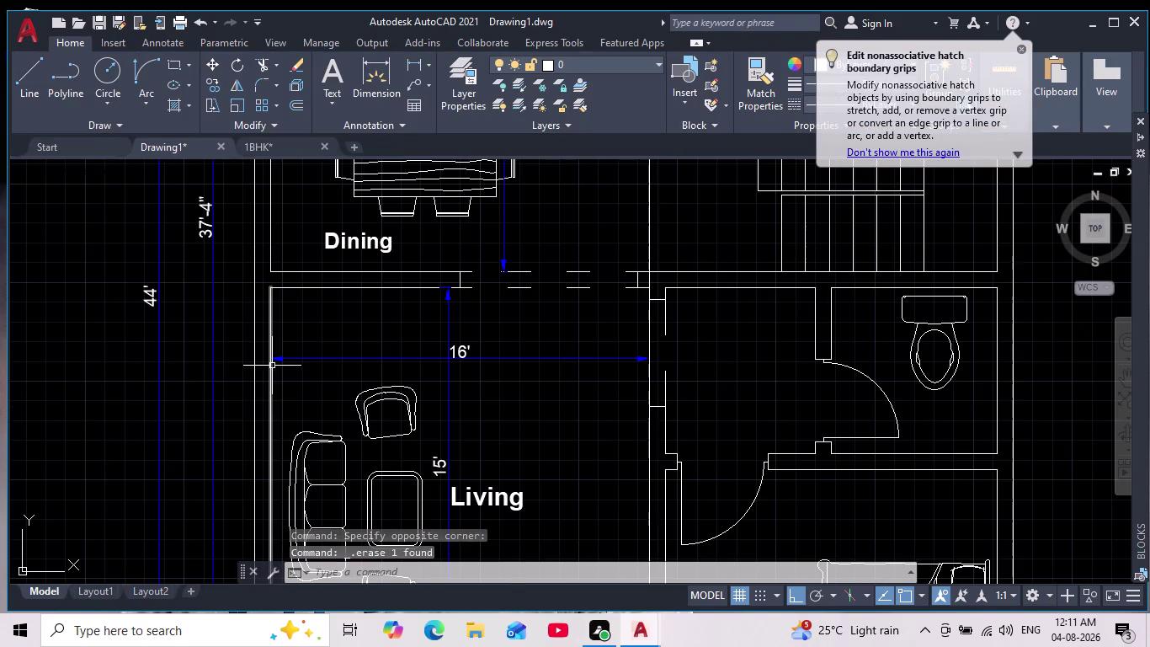
Start a rectangle and zoom in on the Living room's lower wall.
click(178, 67)
middle_drag(302, 304, 302, 238)
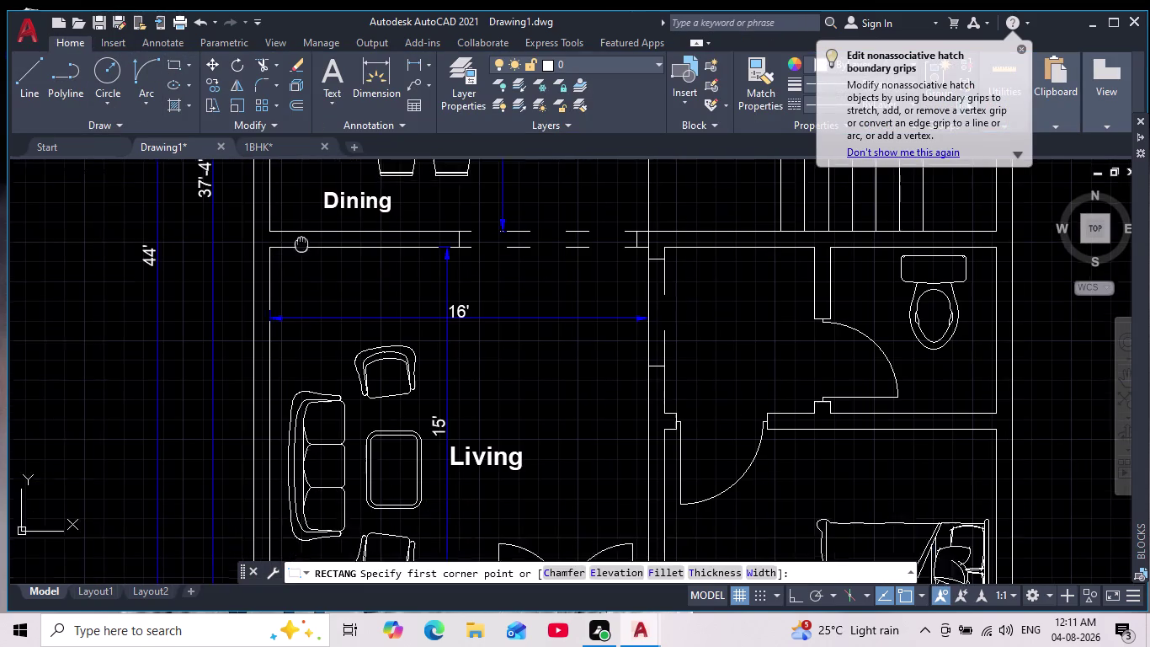
middle_drag(301, 238, 298, 179)
middle_drag(356, 520, 322, 389)
scroll(down, 3)
scroll(up, 3)
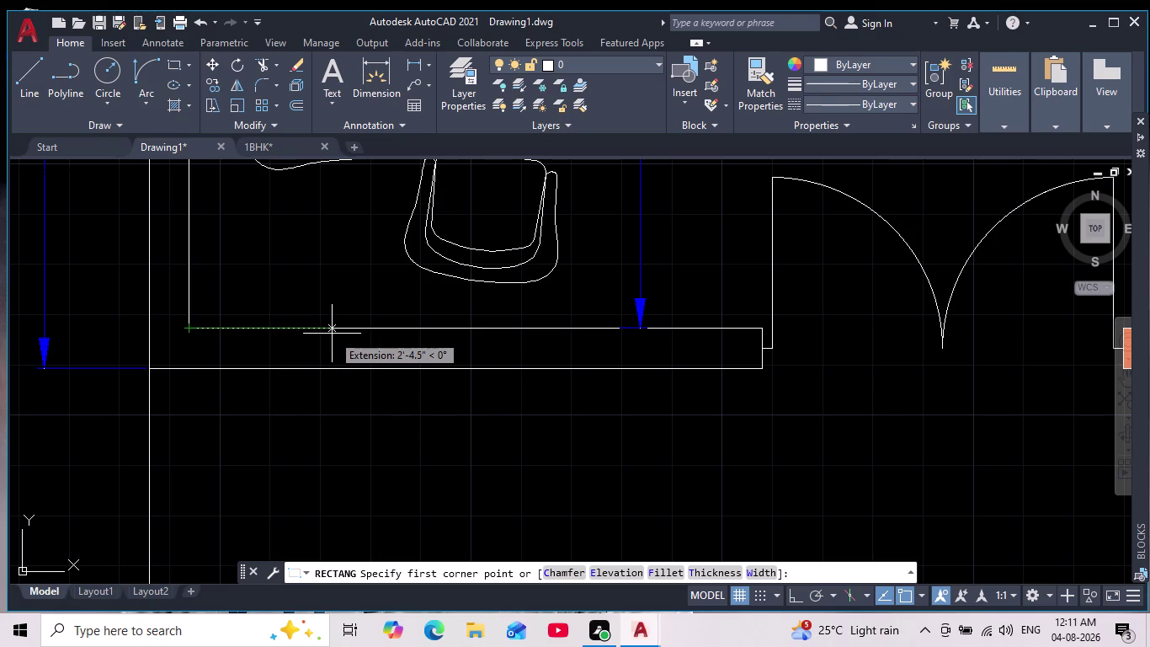
Draw a window rectangle spanning the Living room's bottom wall thickness.
click(332, 333)
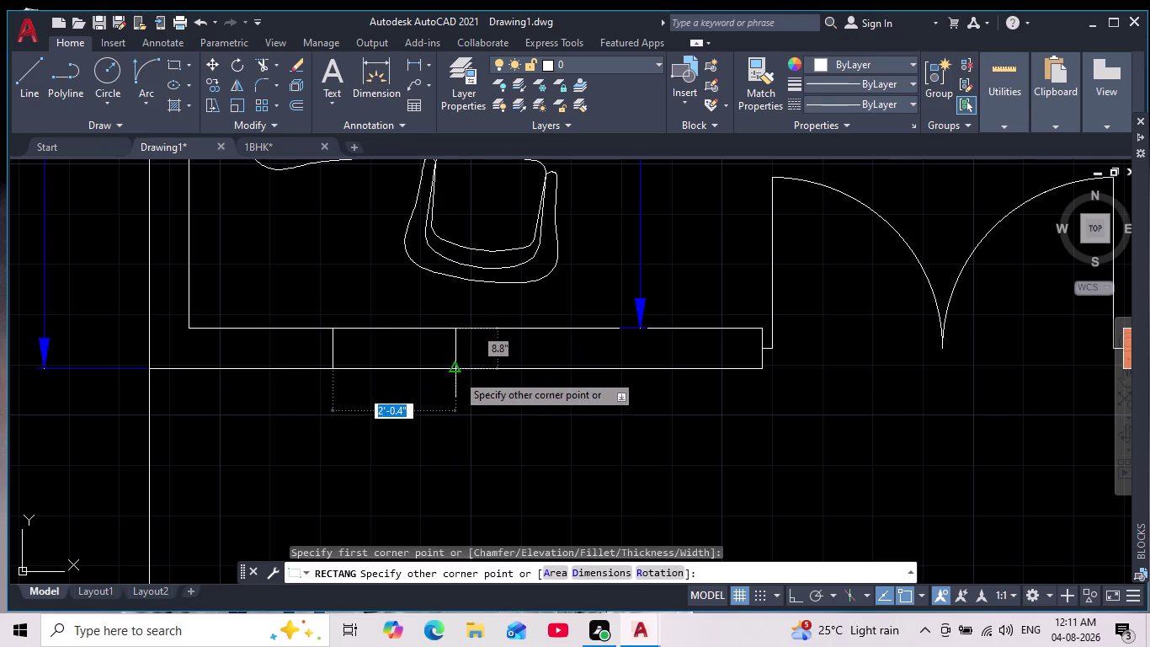
click(509, 368)
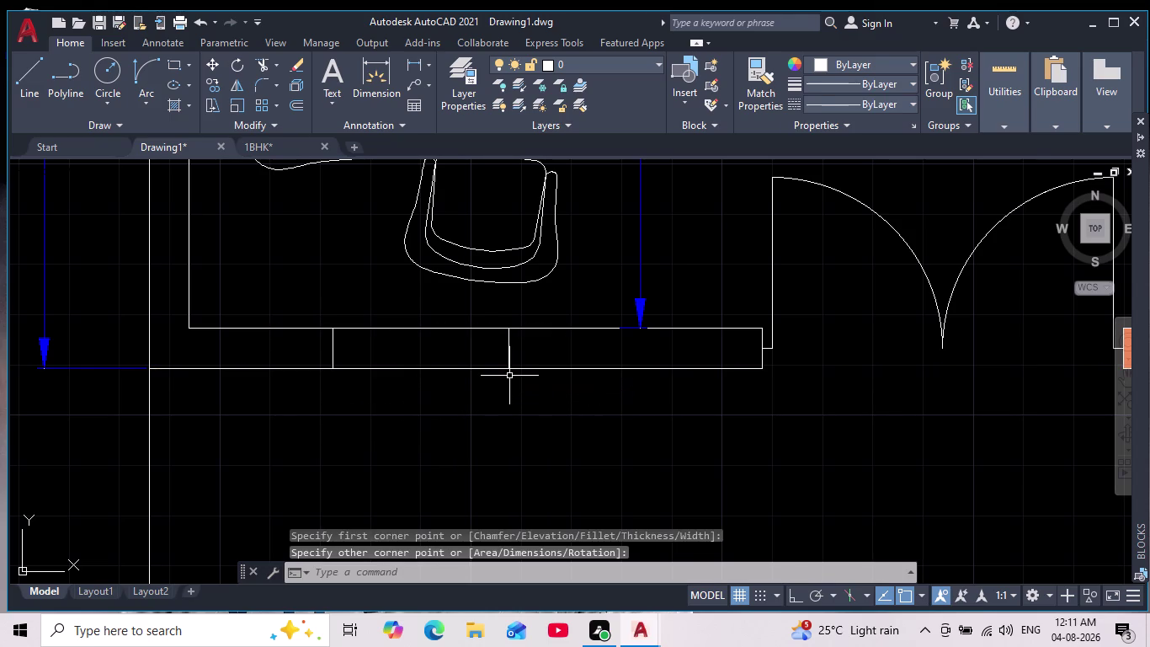
scroll(down, 3)
middle_drag(493, 408, 479, 433)
scroll(up, 3)
key(Escape)
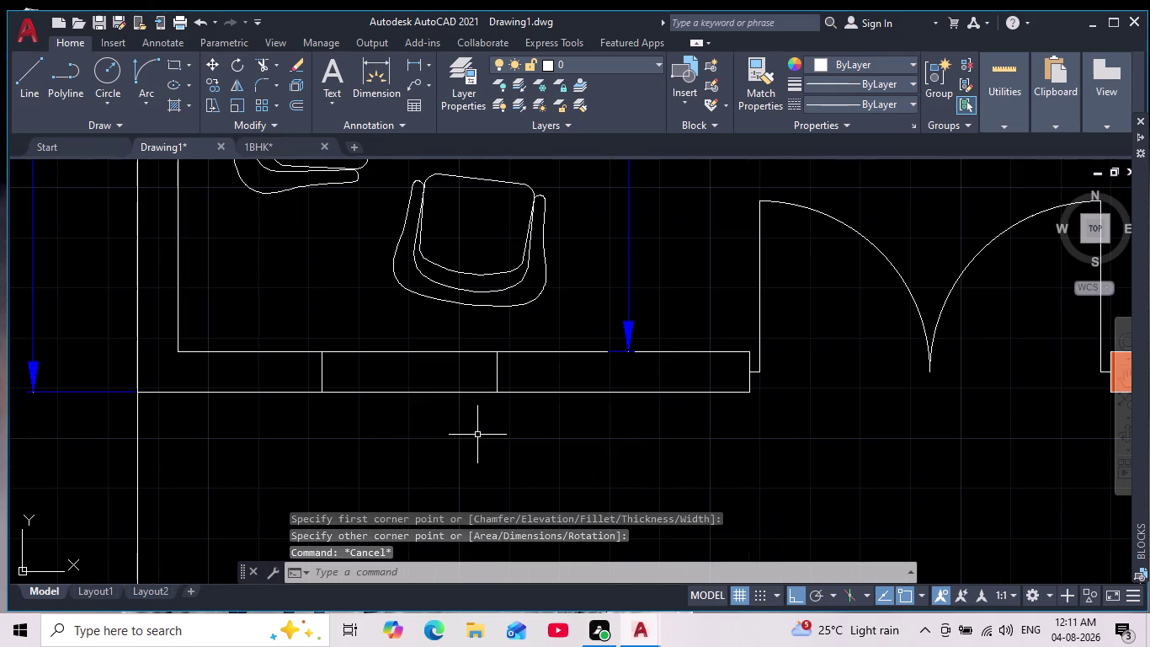
key(Escape)
click(31, 77)
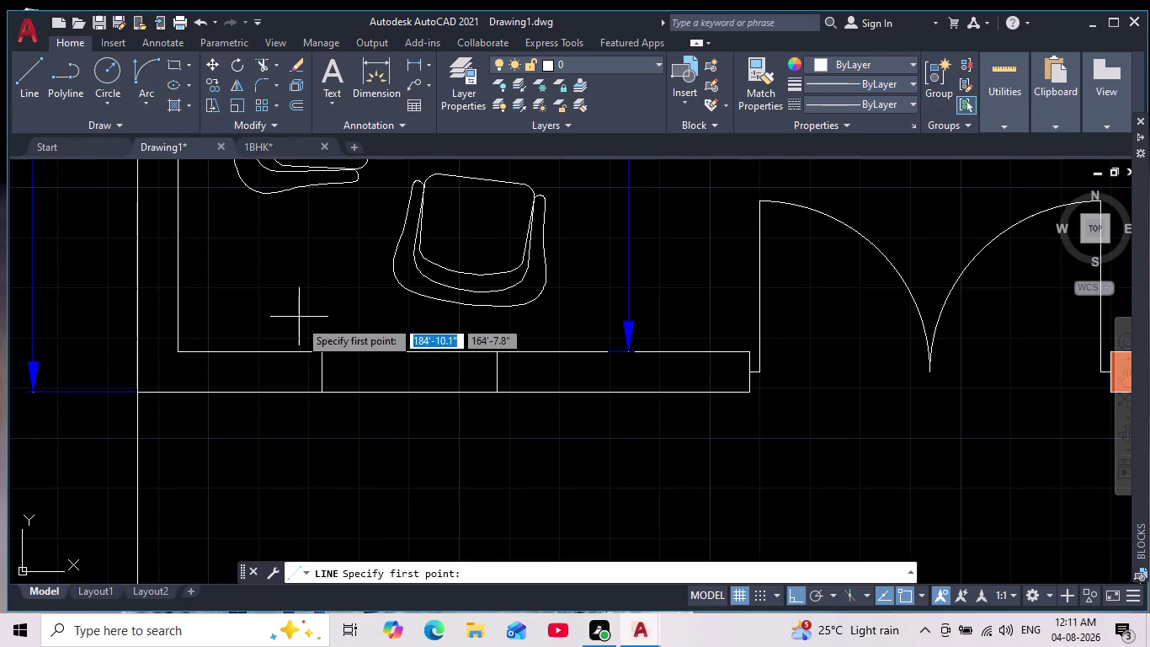
Draw a line across the window rectangle between its side midpoints.
scroll(up, 3)
click(340, 394)
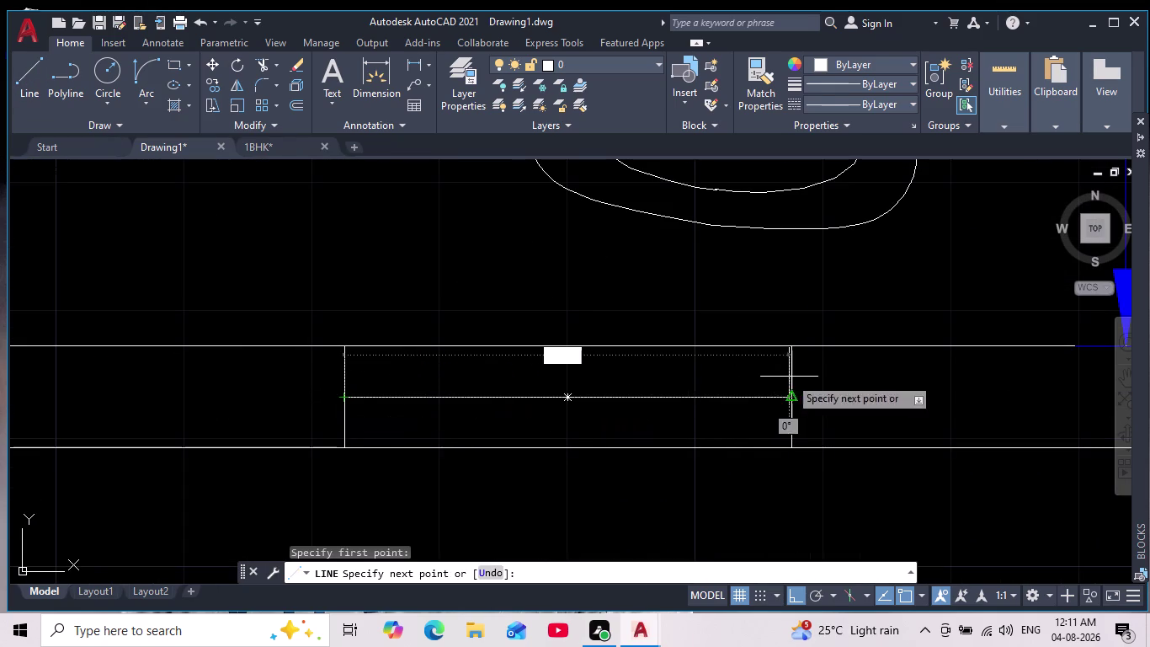
click(788, 398)
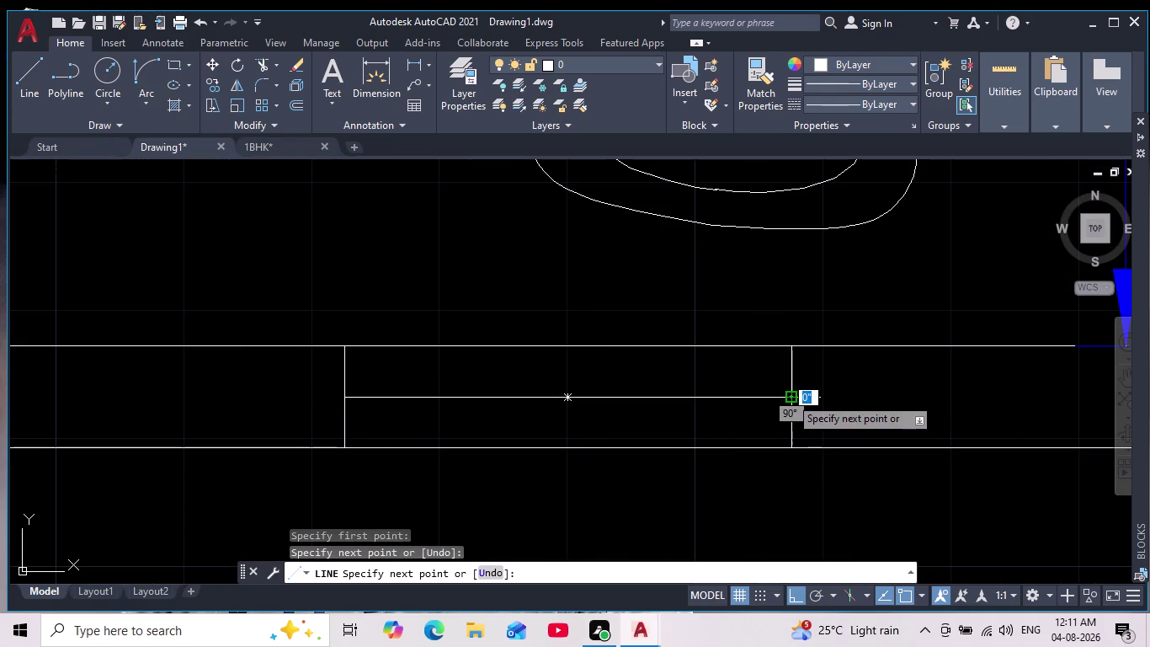
key(space)
Offset the midline by 1 to both sides and select the original line.
key(o)
key(Return)
key(1)
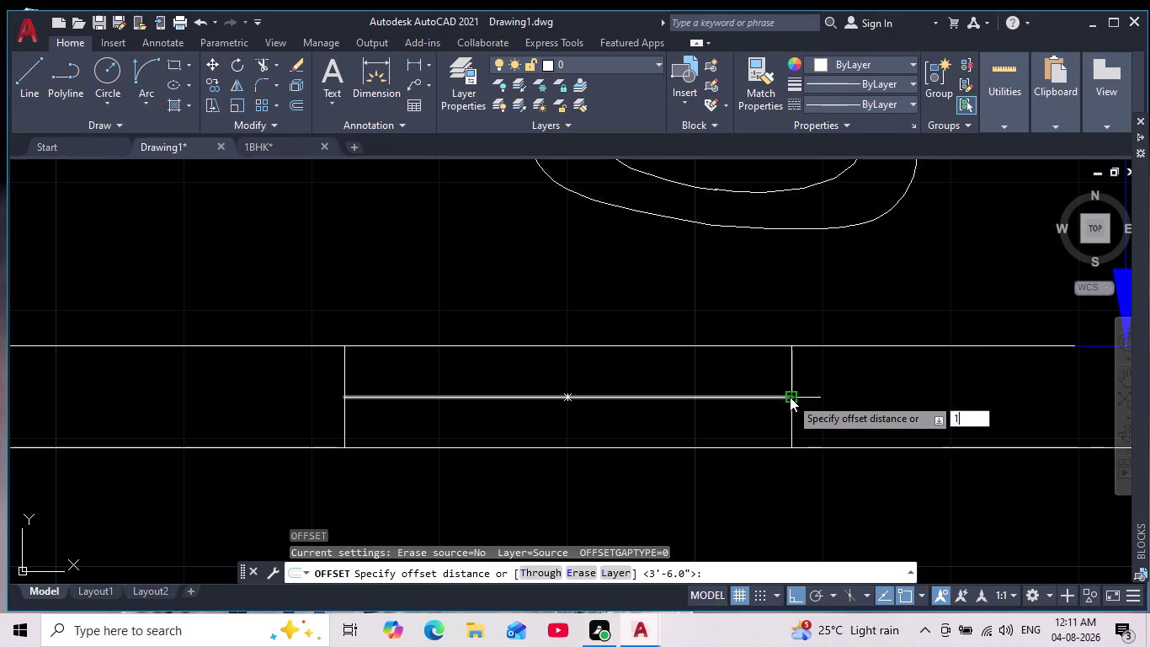
key(Return)
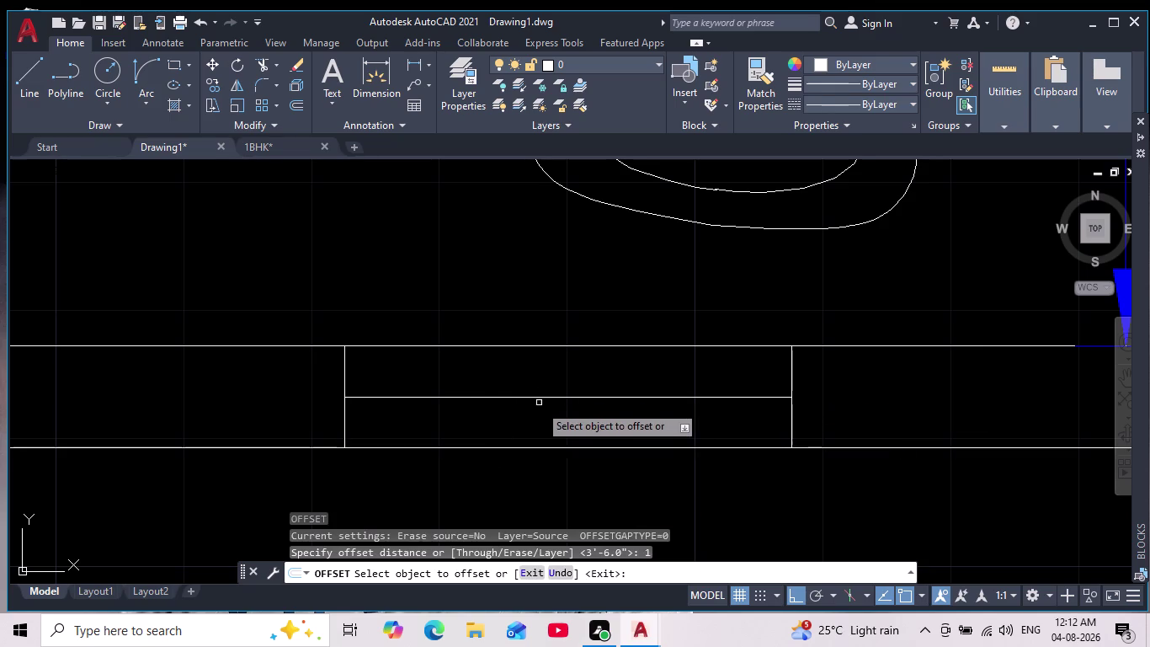
click(532, 399)
click(527, 367)
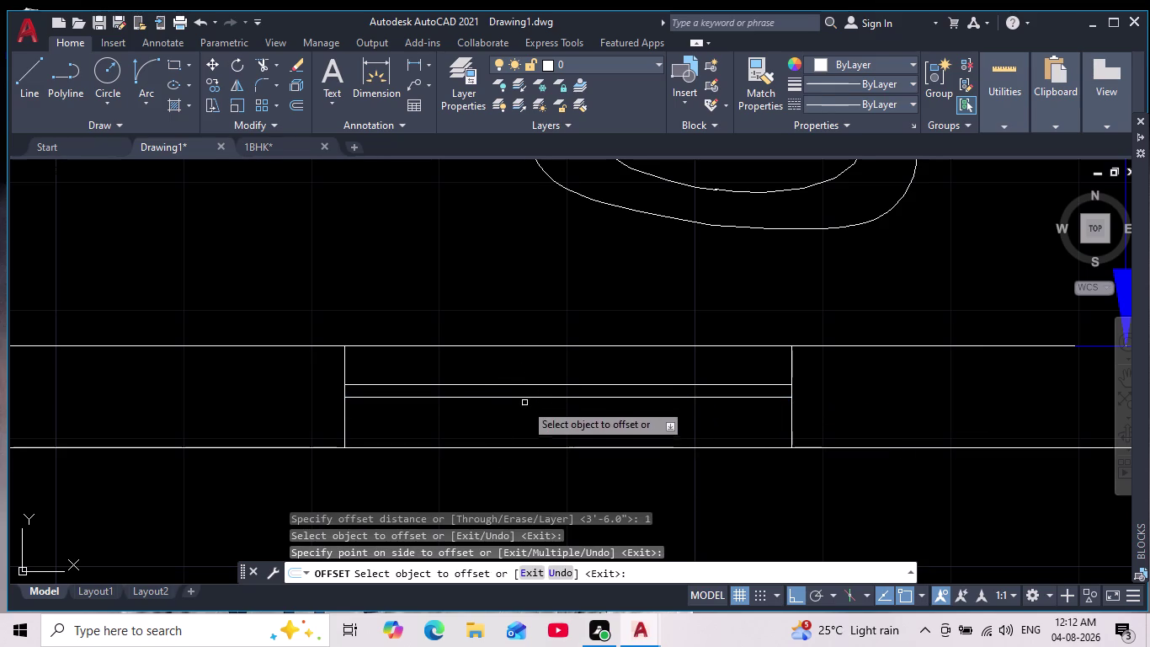
click(520, 397)
click(515, 426)
scroll(up, 3)
drag(540, 458, 521, 437)
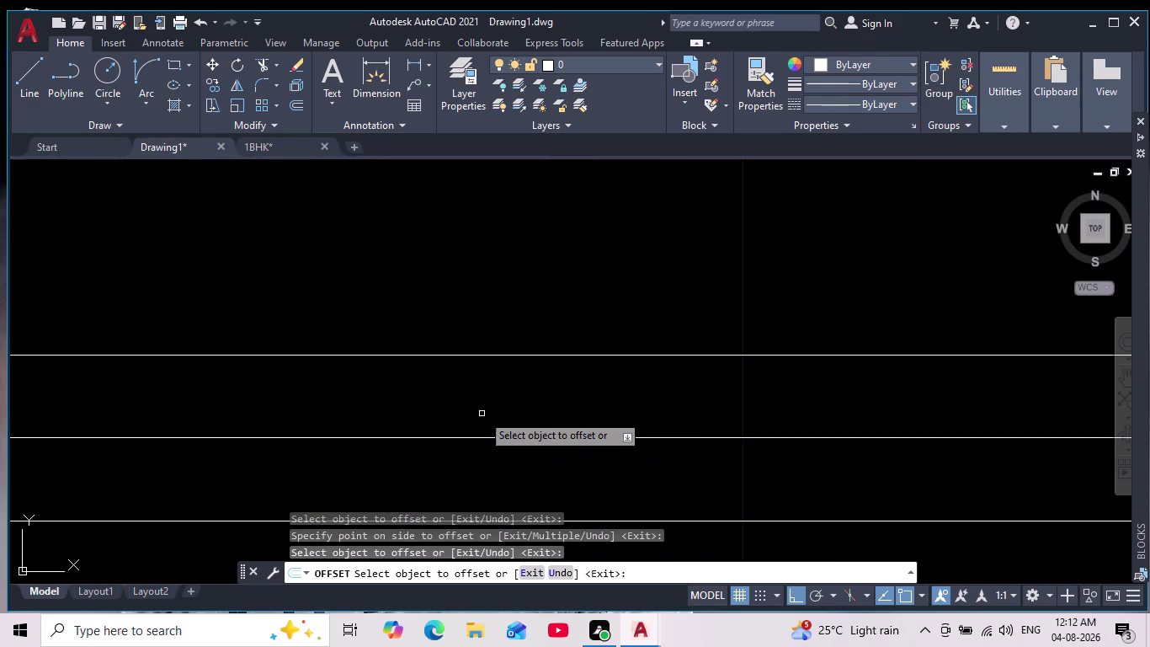
key(Escape)
click(530, 450)
Erase the extra centre line from the window.
click(420, 410)
key(Delete)
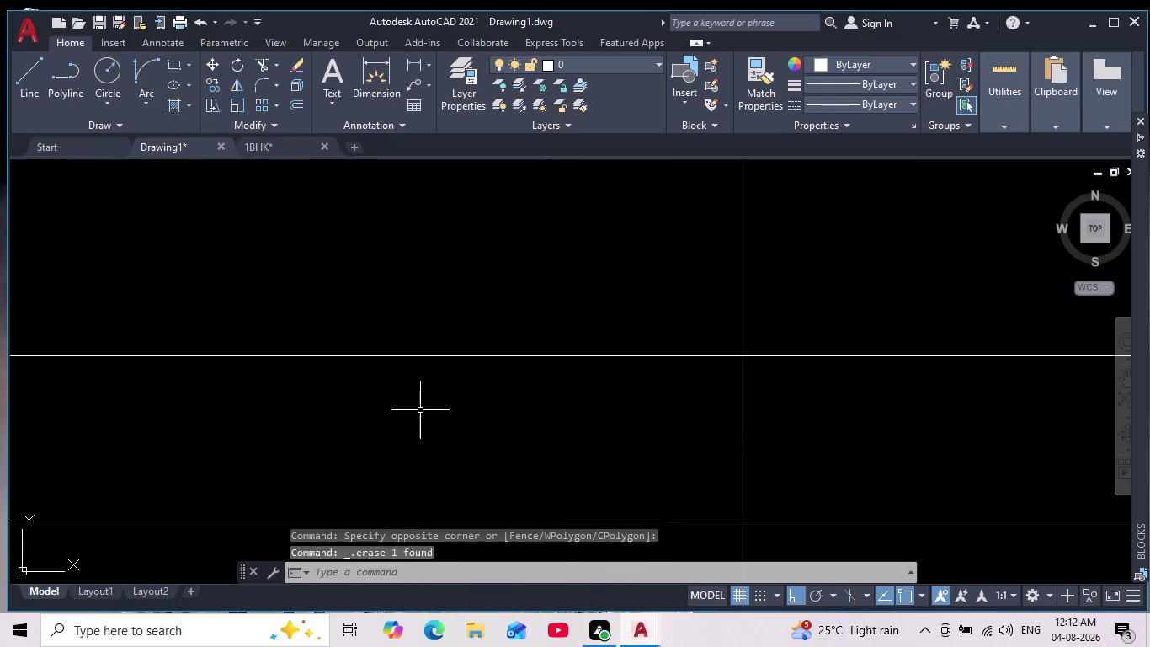
key(Escape)
key(Escape)
scroll(down, 3)
scroll(down, 3)
scroll(up, 3)
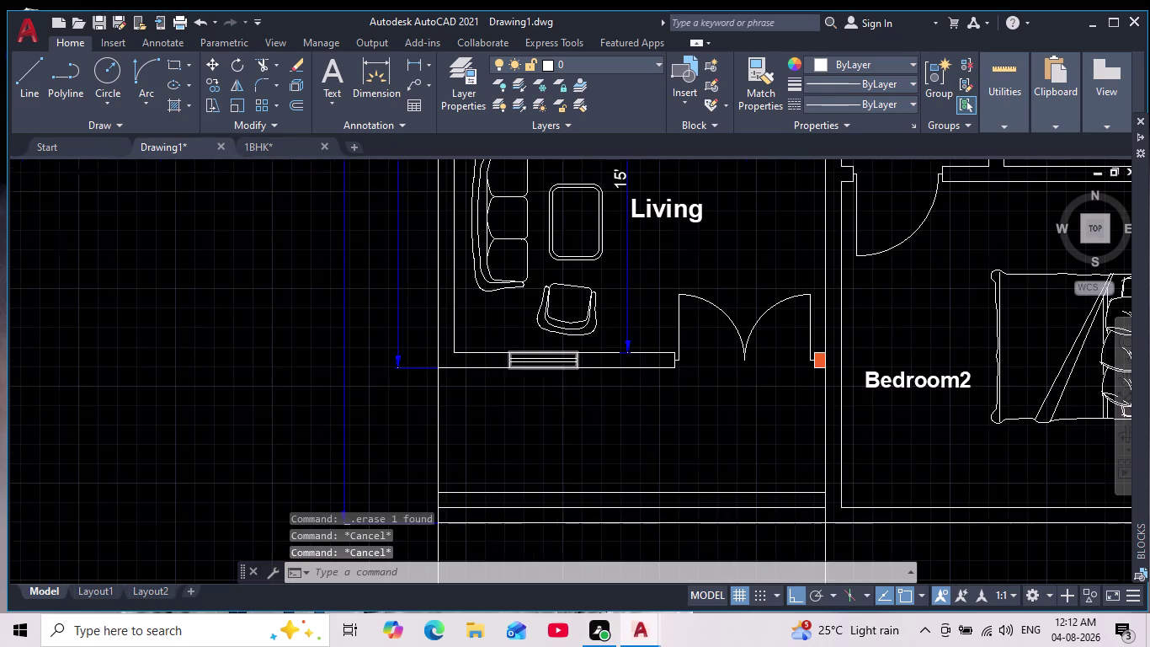
scroll(up, 3)
Copy the window lines to empty space left of the plan and select the copy.
drag(393, 300, 409, 339)
click(682, 408)
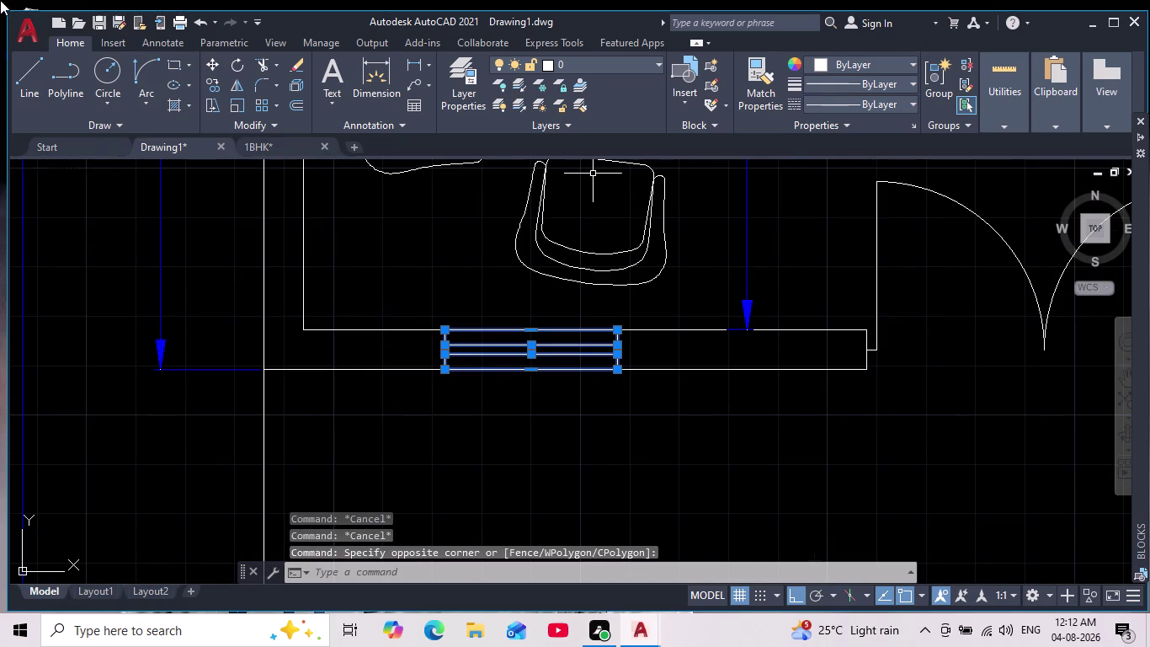
click(218, 81)
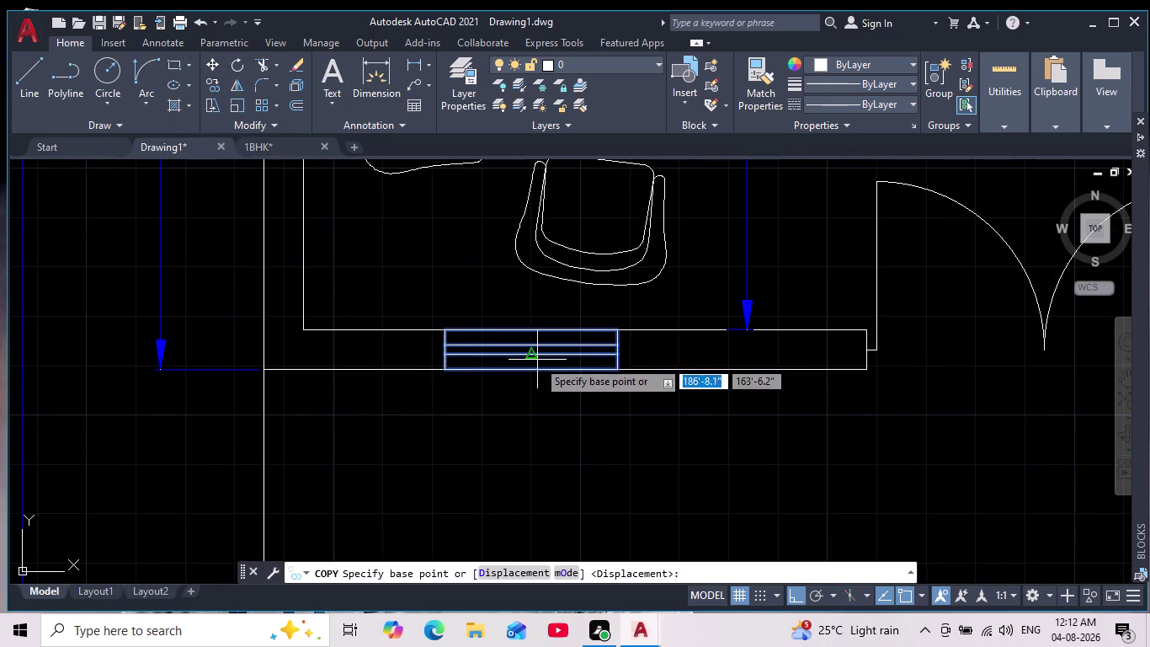
click(537, 361)
scroll(down, 3)
middle_drag(240, 382, 650, 373)
click(291, 379)
key(Escape)
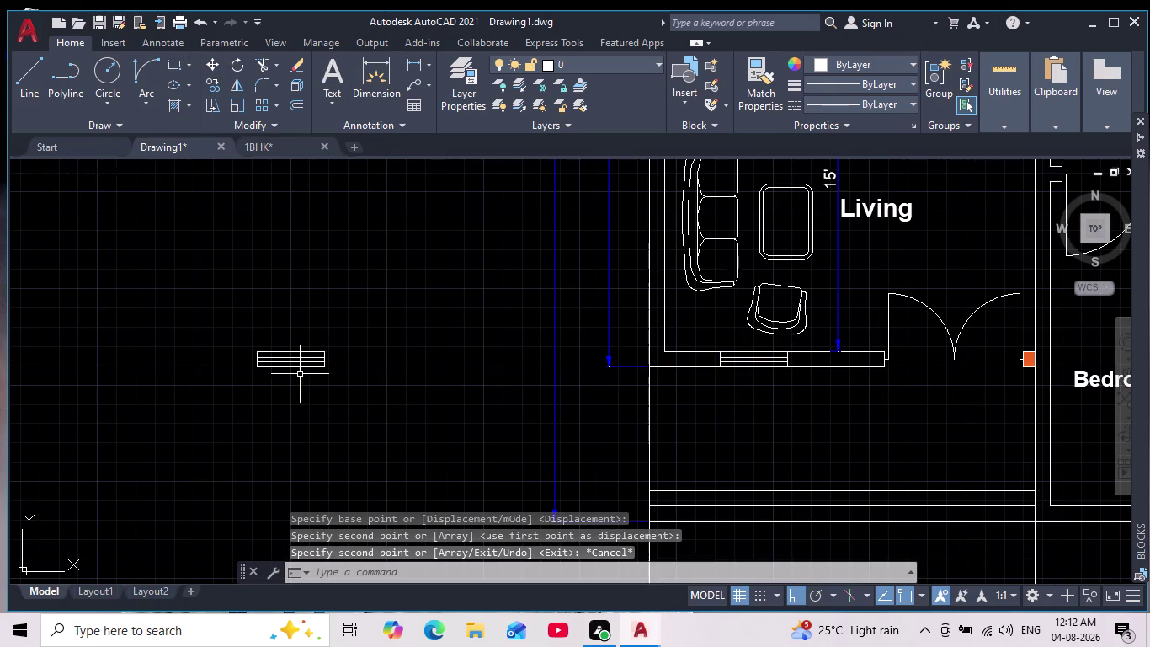
scroll(up, 3)
drag(403, 281, 407, 329)
click(152, 459)
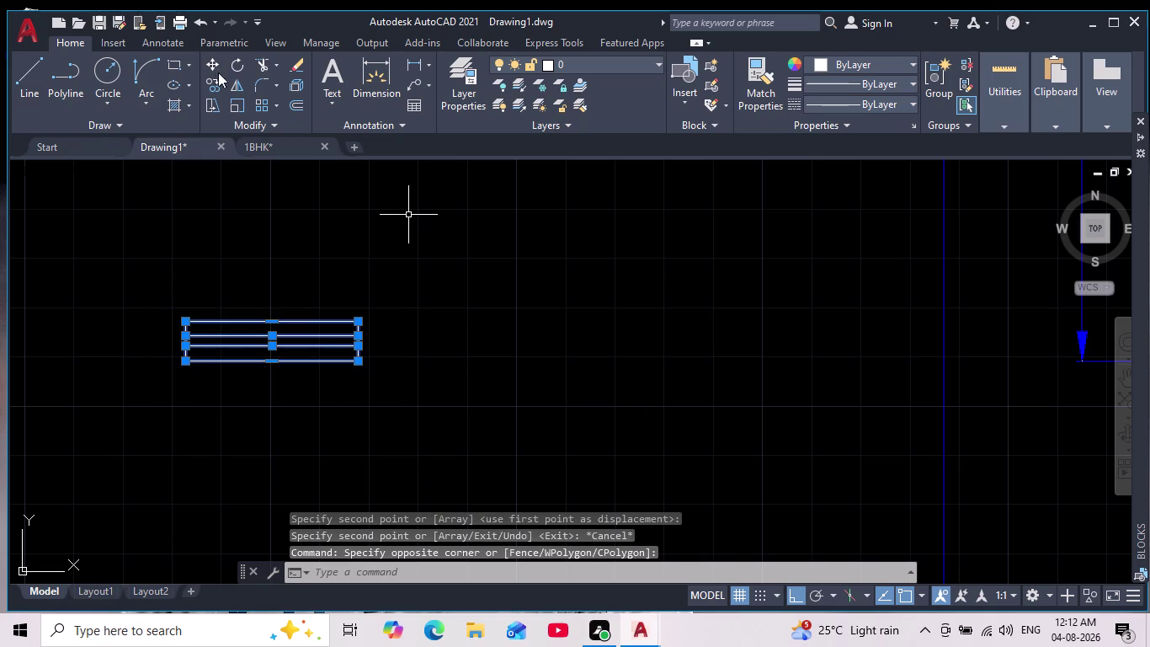
click(274, 108)
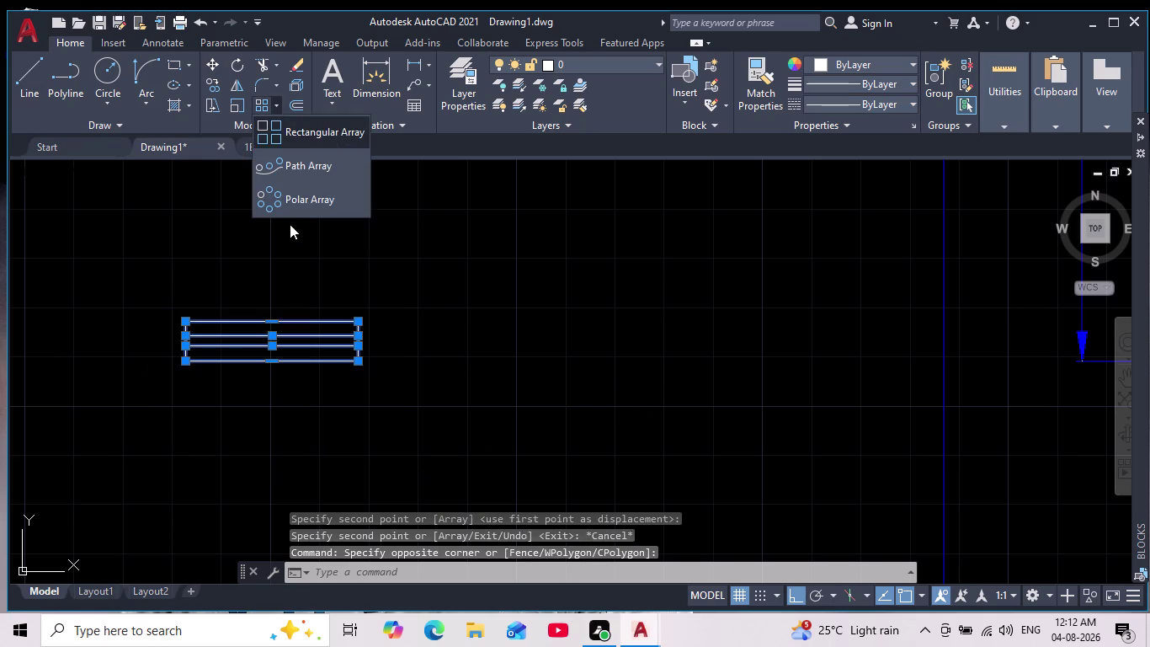
Create a polar array of 4 window pieces around a centre point.
click(306, 198)
middle_drag(423, 358, 412, 320)
scroll(down, 3)
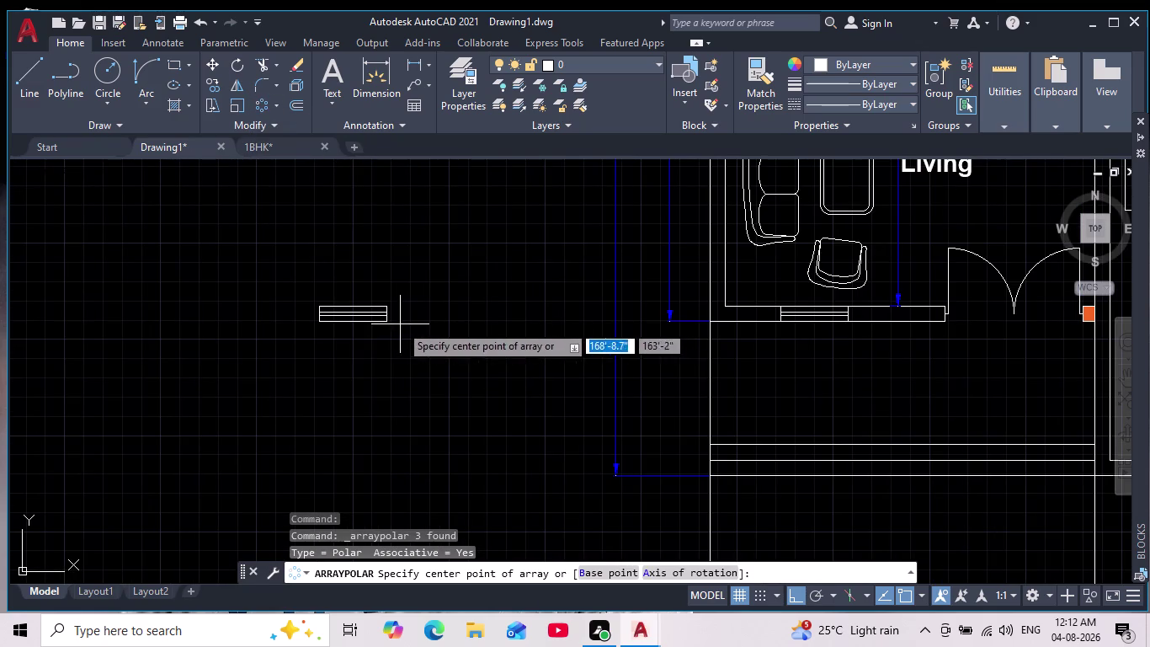
click(400, 324)
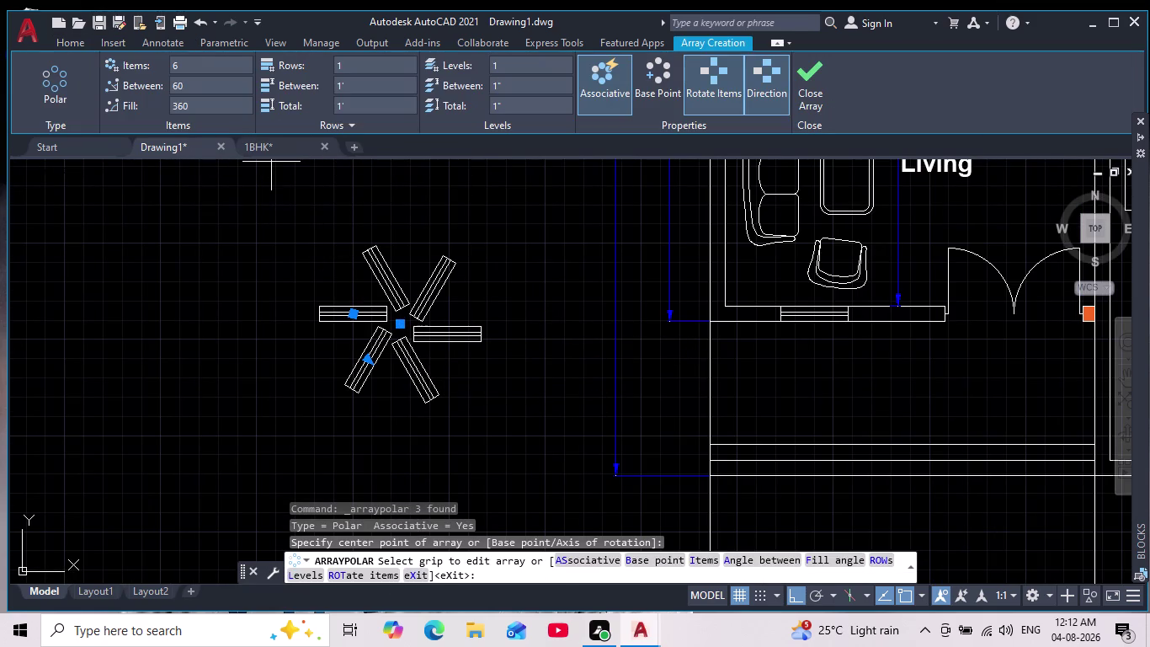
click(189, 65)
key(4)
key(Return)
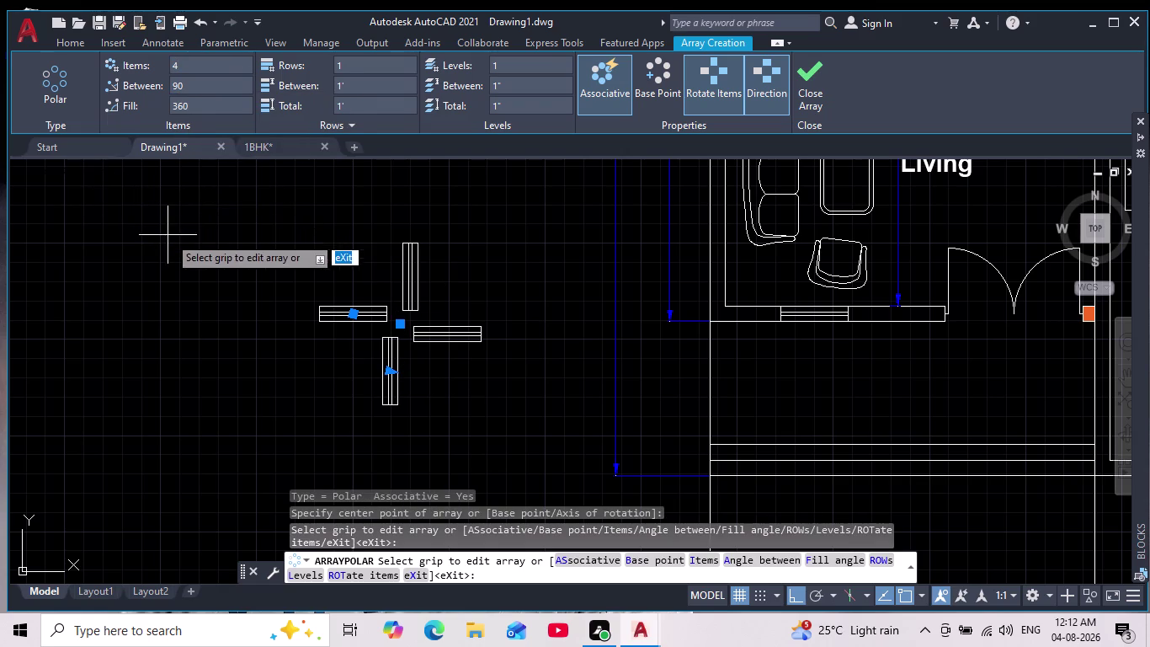
key(Return)
Select the polar array and explode it into separate pieces.
key(Escape)
key(Escape)
key(Escape)
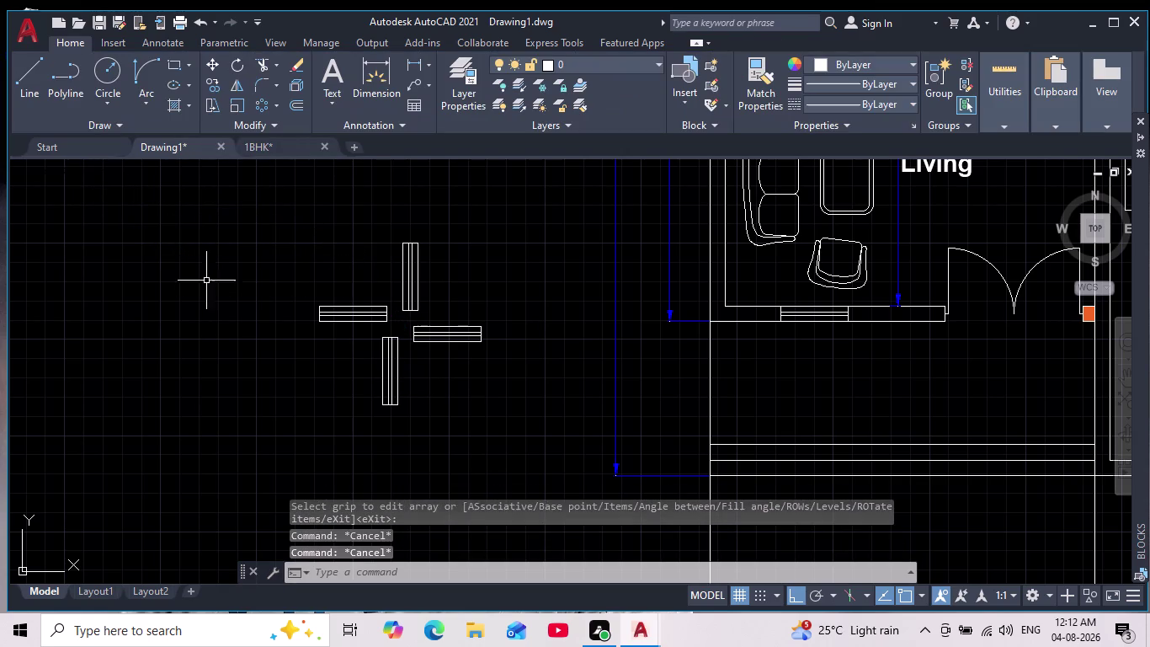
drag(579, 200, 524, 289)
click(245, 446)
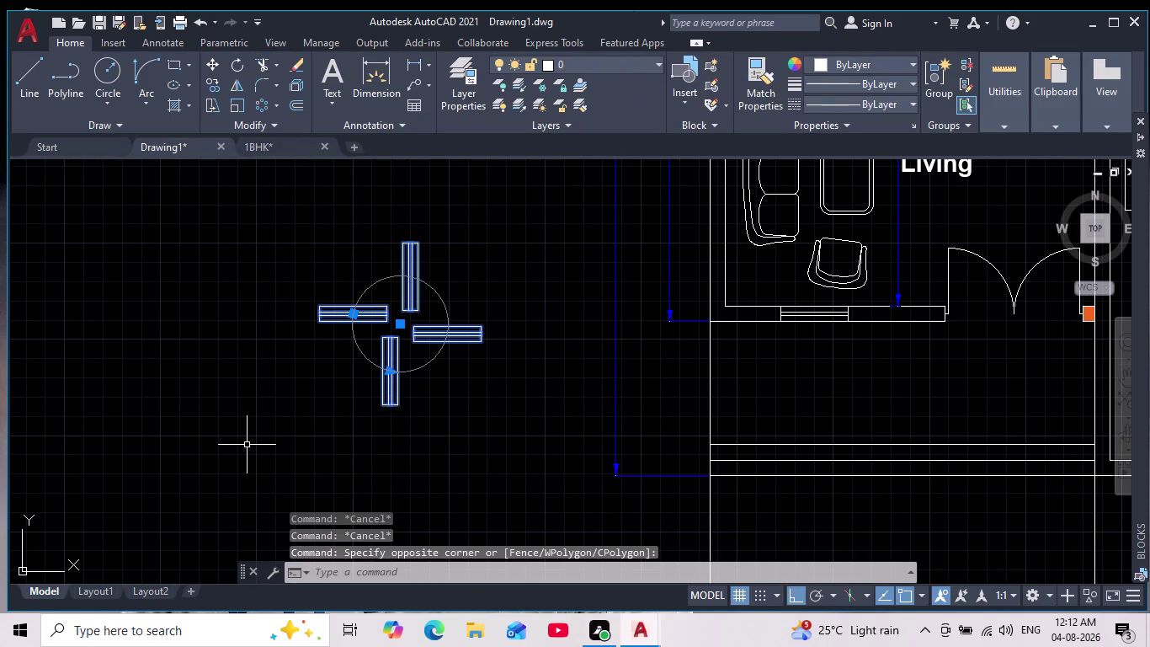
click(72, 48)
click(292, 85)
key(Escape)
scroll(down, 3)
key(Escape)
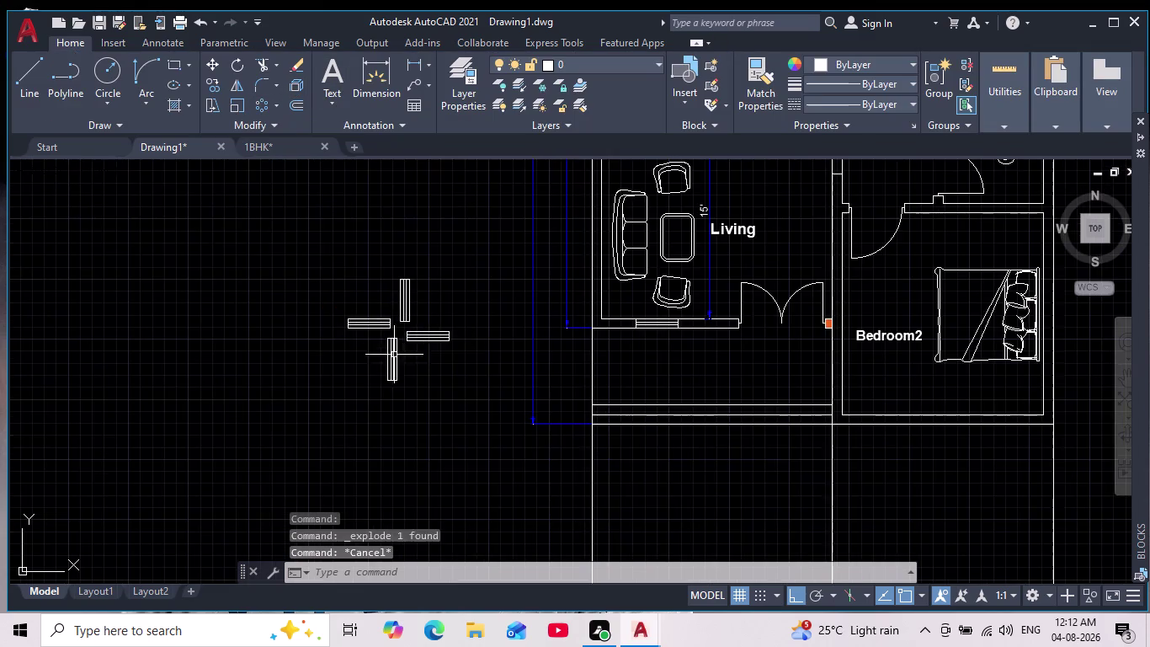
key(Escape)
Reframe the window pieces beside the Living room and open Layer Properties with LA.
scroll(up, 3)
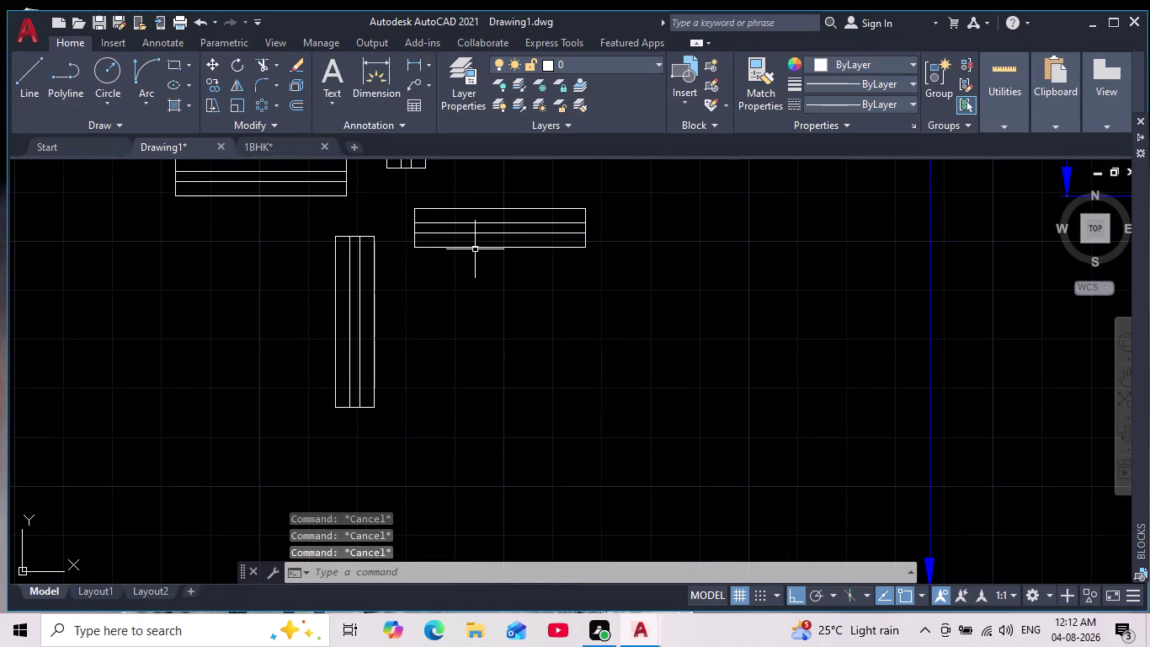
click(475, 247)
key(Escape)
key(Escape)
scroll(down, 3)
scroll(up, 3)
middle_drag(484, 314, 422, 377)
scroll(down, 3)
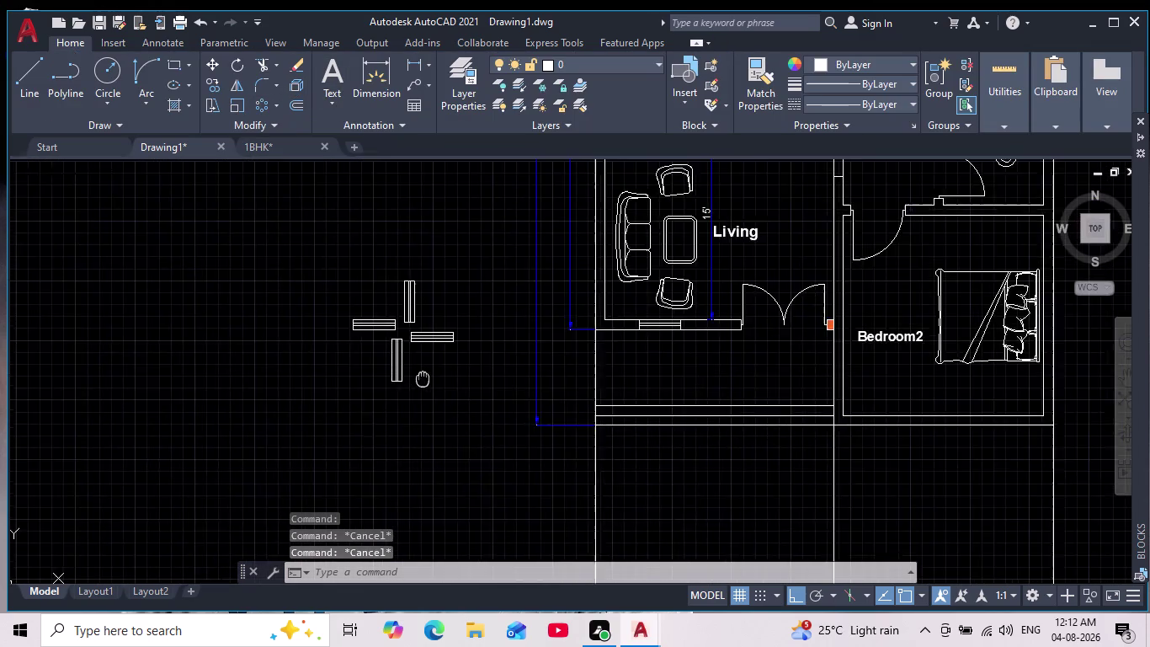
middle_drag(422, 378, 422, 379)
scroll(down, 3)
scroll(up, 3)
scroll(up, 3)
scroll(down, 3)
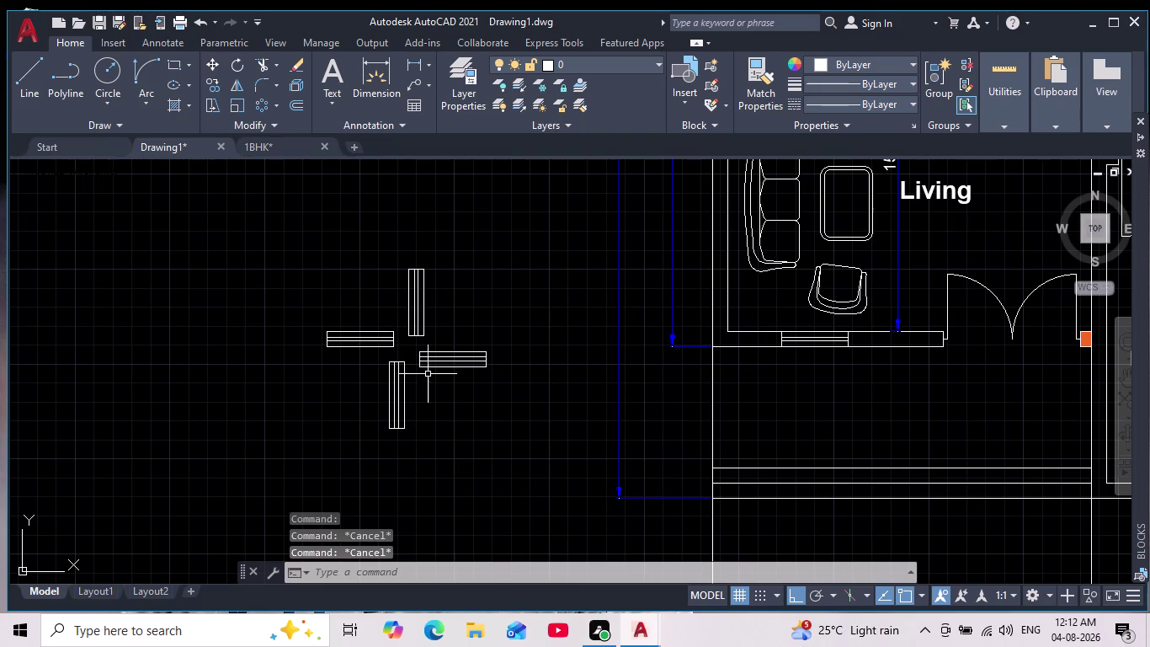
middle_drag(431, 378, 384, 373)
text(la)
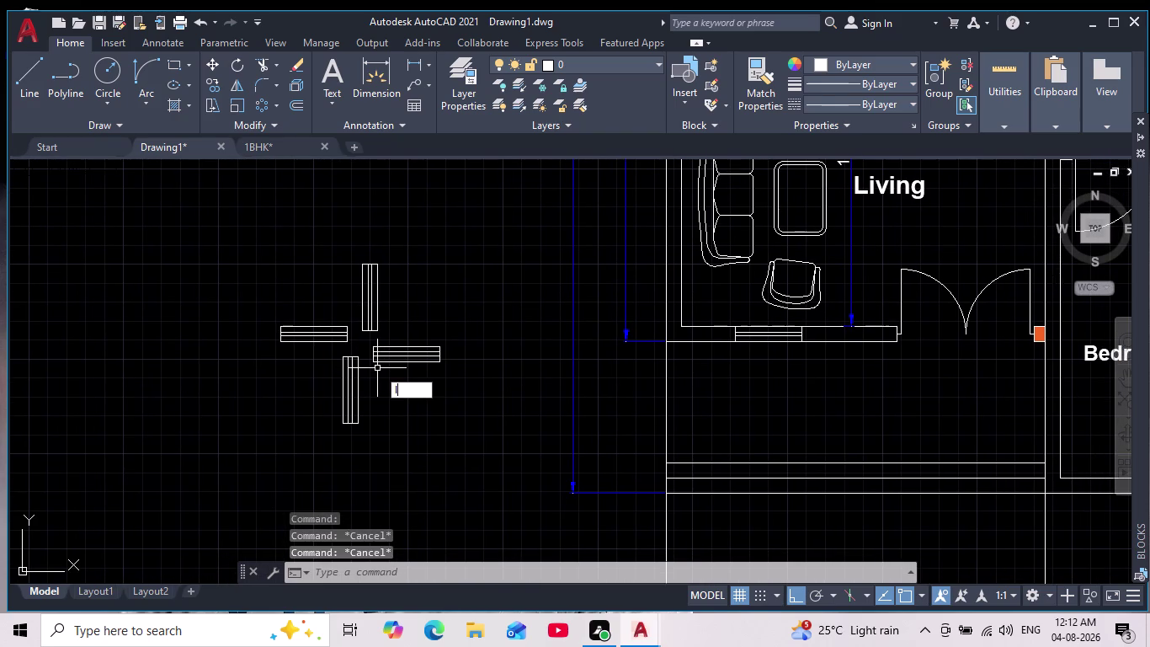
key(Return)
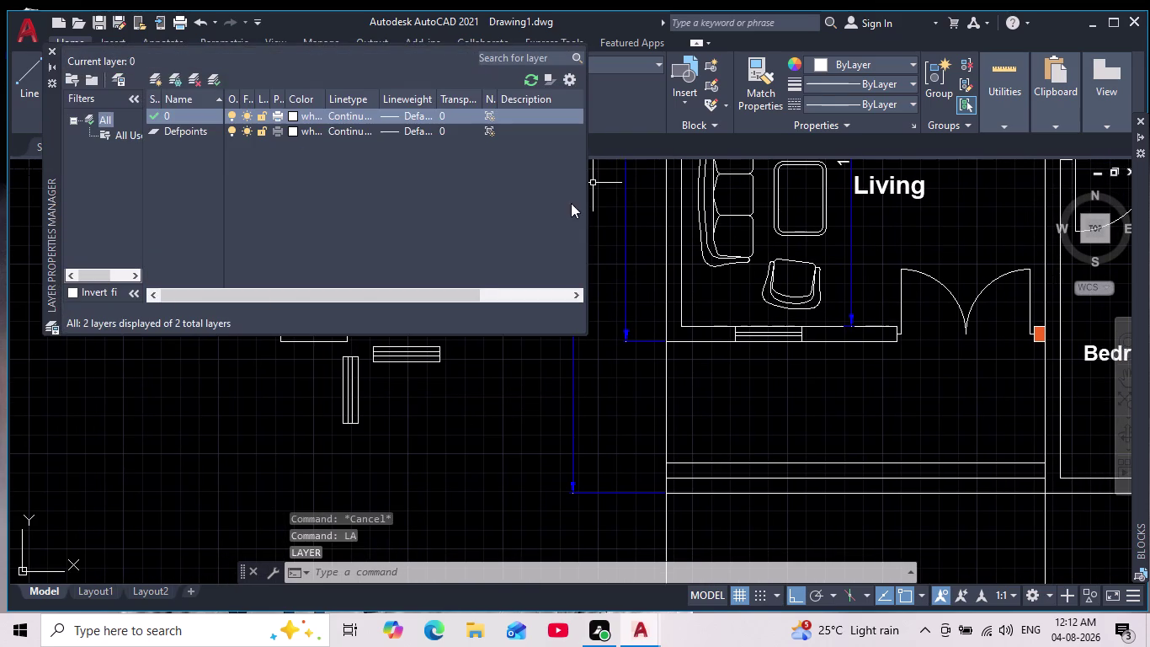
Create Layer1, close Layer Properties Manager, and view the whole floor plan.
click(207, 117)
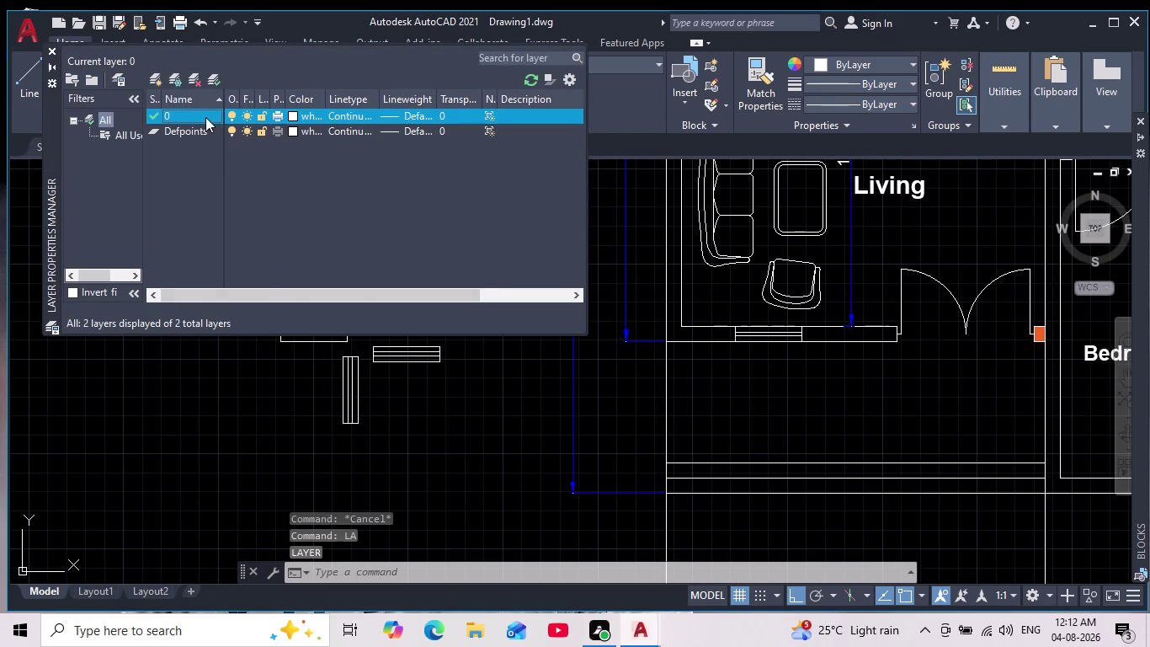
key(Return)
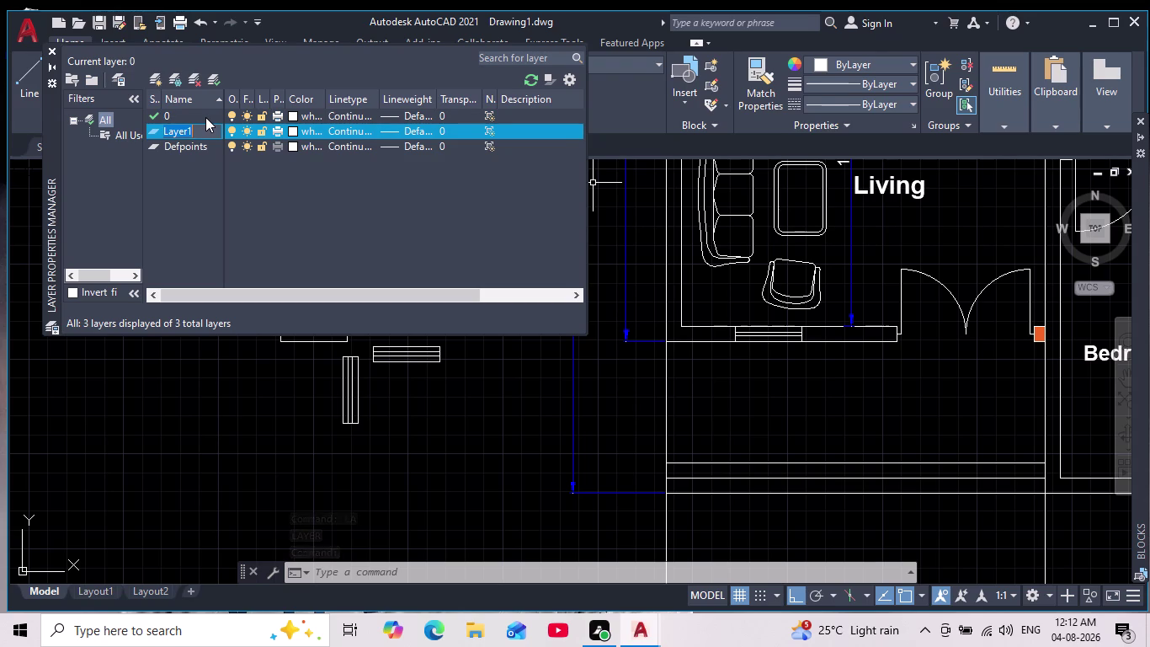
key(Escape)
key(Escape)
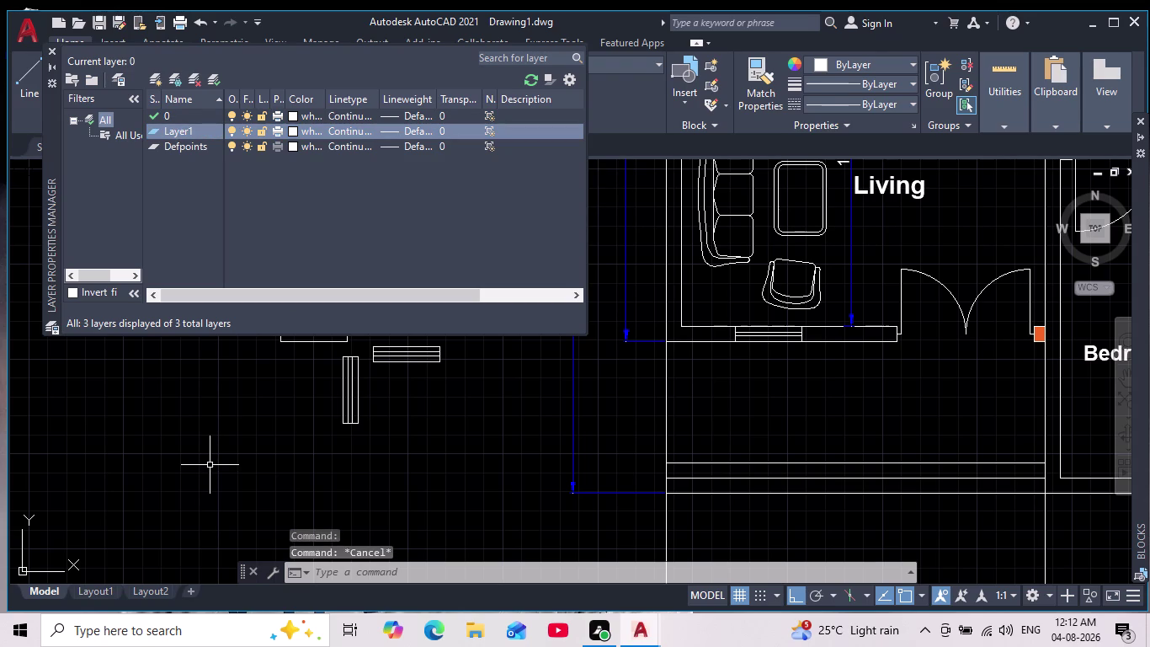
click(53, 52)
key(Escape)
key(Escape)
scroll(down, 3)
middle_drag(185, 390, 205, 457)
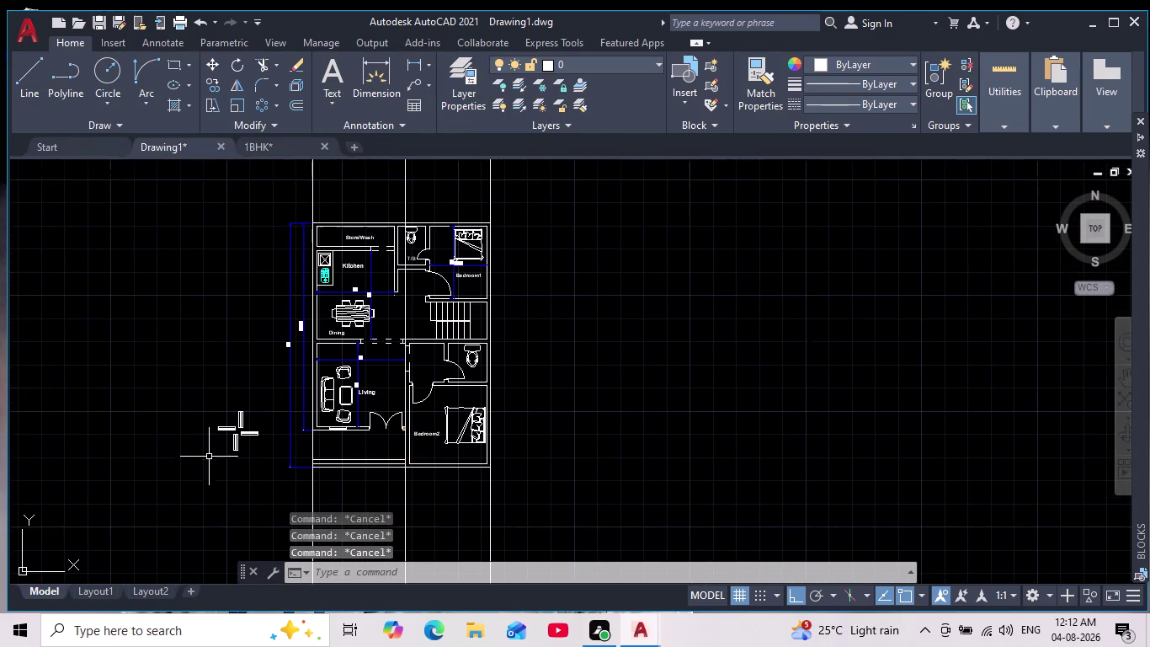
scroll(up, 3)
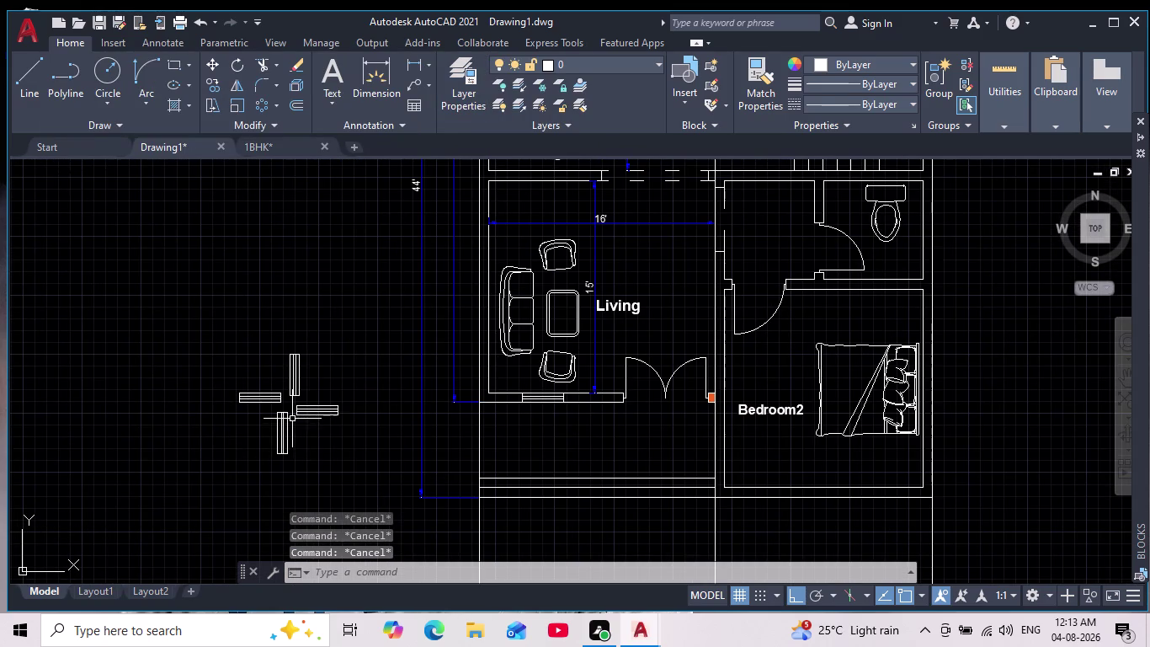
scroll(up, 3)
drag(631, 307, 614, 371)
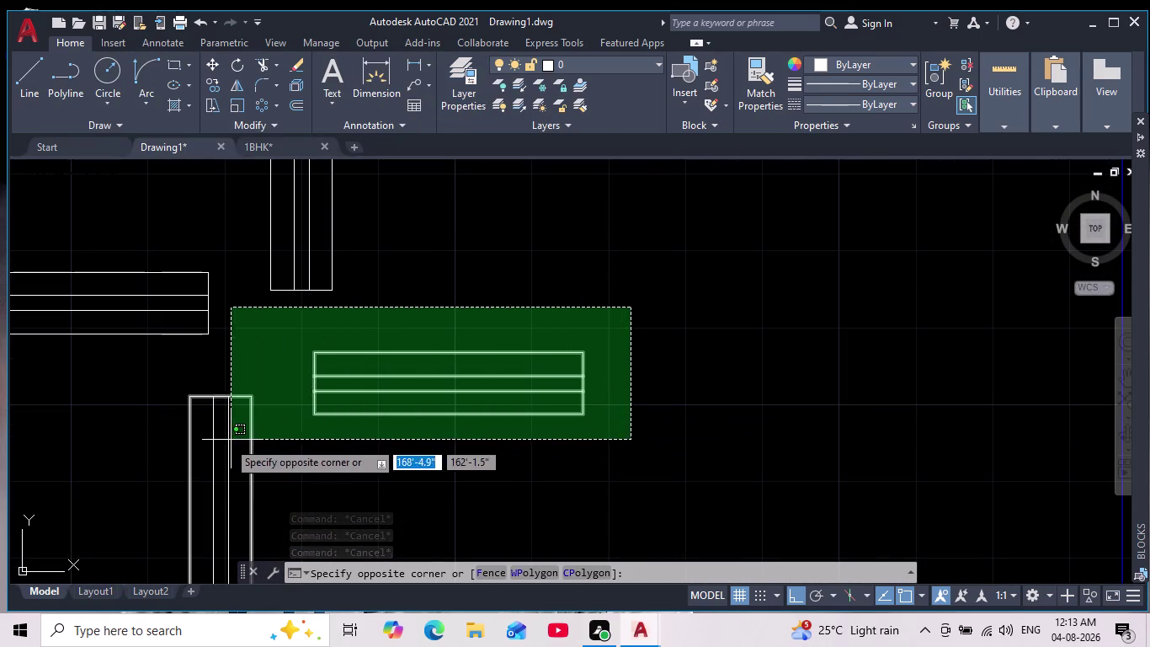
click(301, 447)
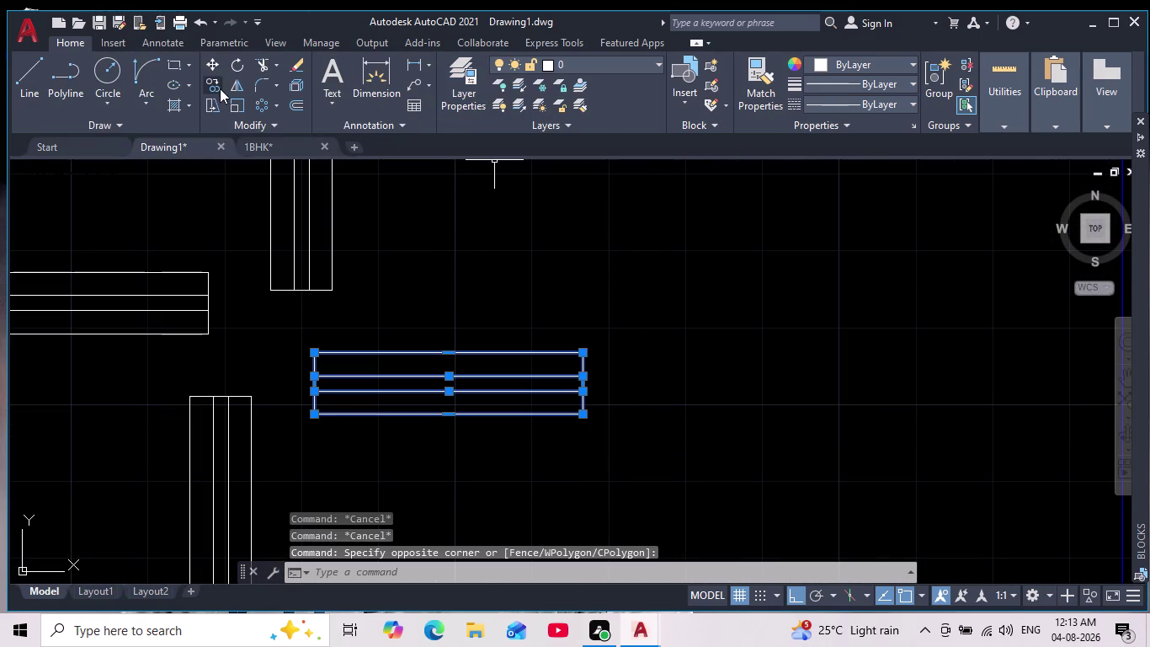
scroll(down, 3)
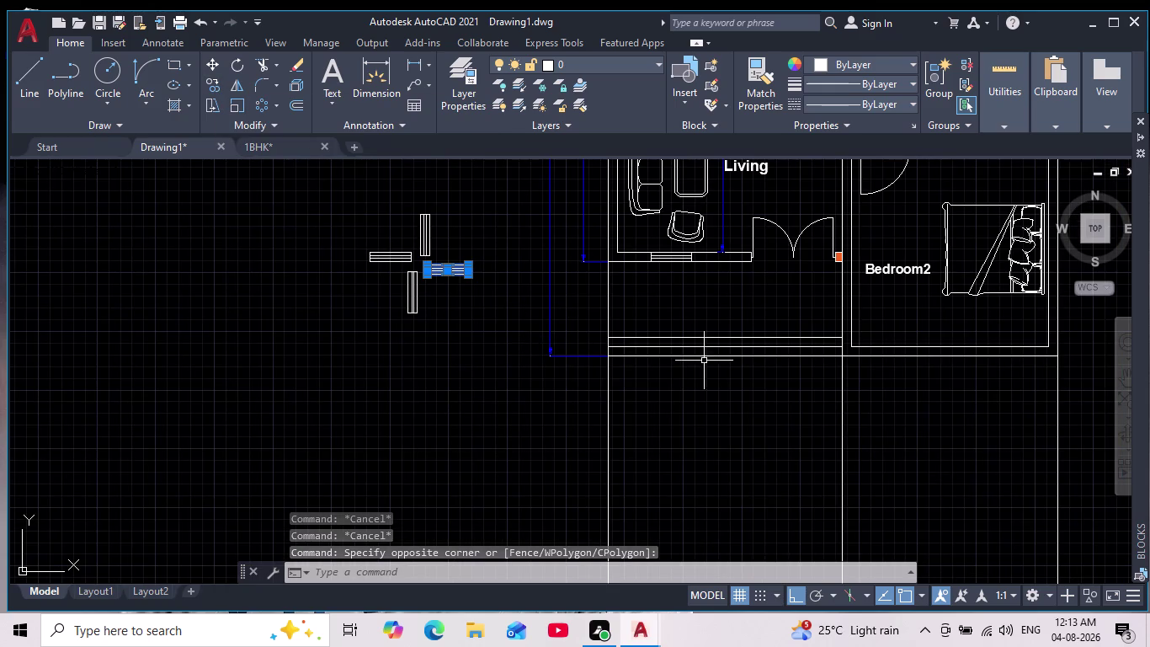
middle_drag(721, 368, 589, 398)
scroll(down, 3)
scroll(up, 3)
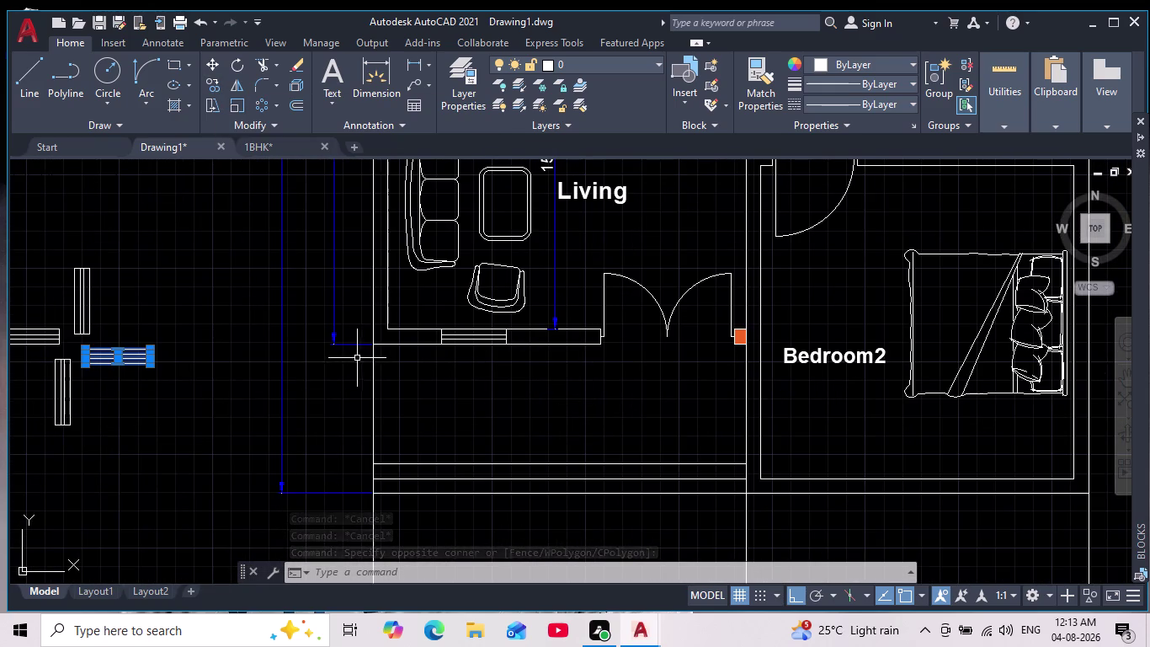
middle_drag(358, 356, 500, 363)
scroll(down, 3)
scroll(up, 3)
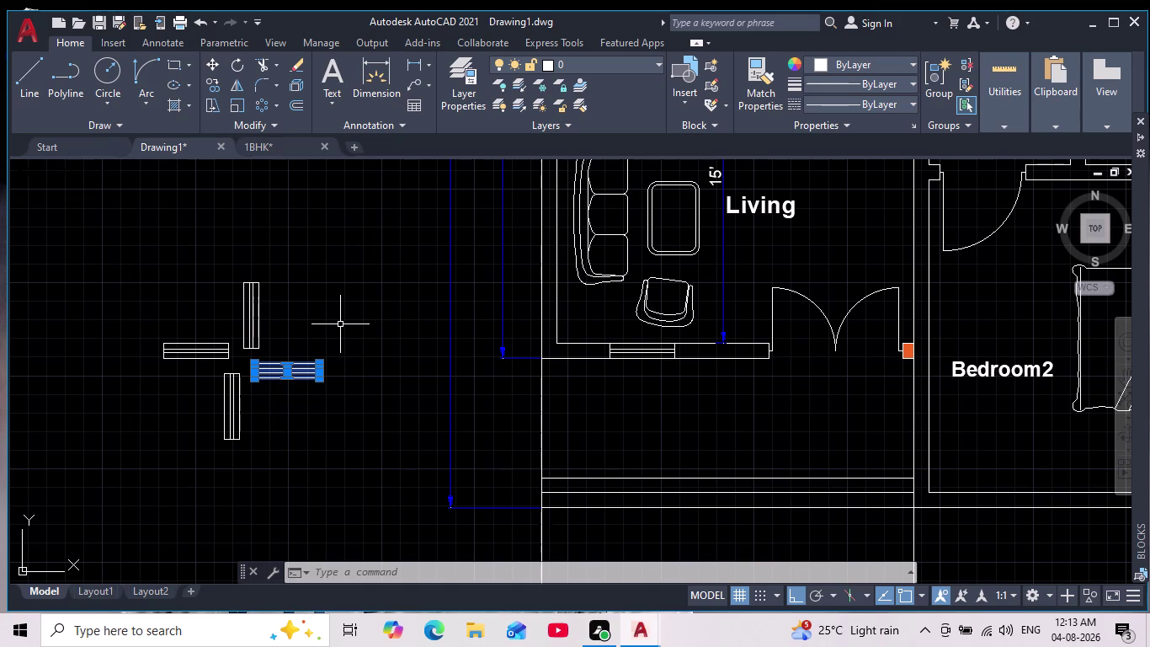
key(Escape)
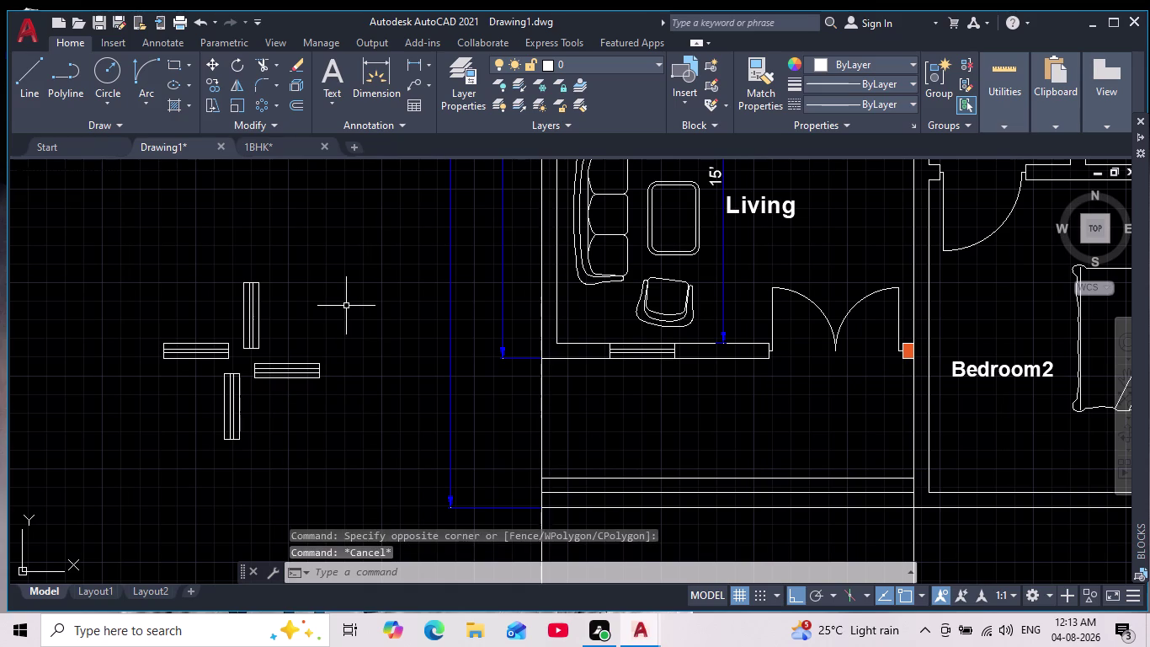
scroll(up, 3)
middle_drag(222, 348, 230, 391)
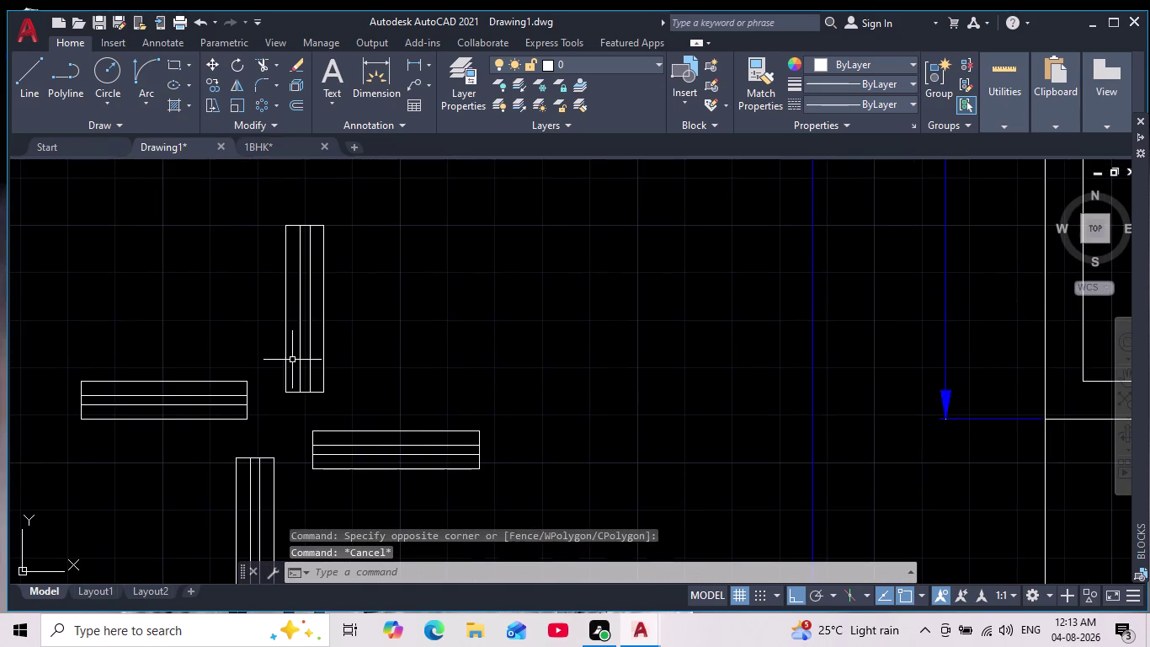
drag(349, 315, 317, 320)
Copy the vertical window piece onto the Living room's left wall with Ortho off.
click(170, 301)
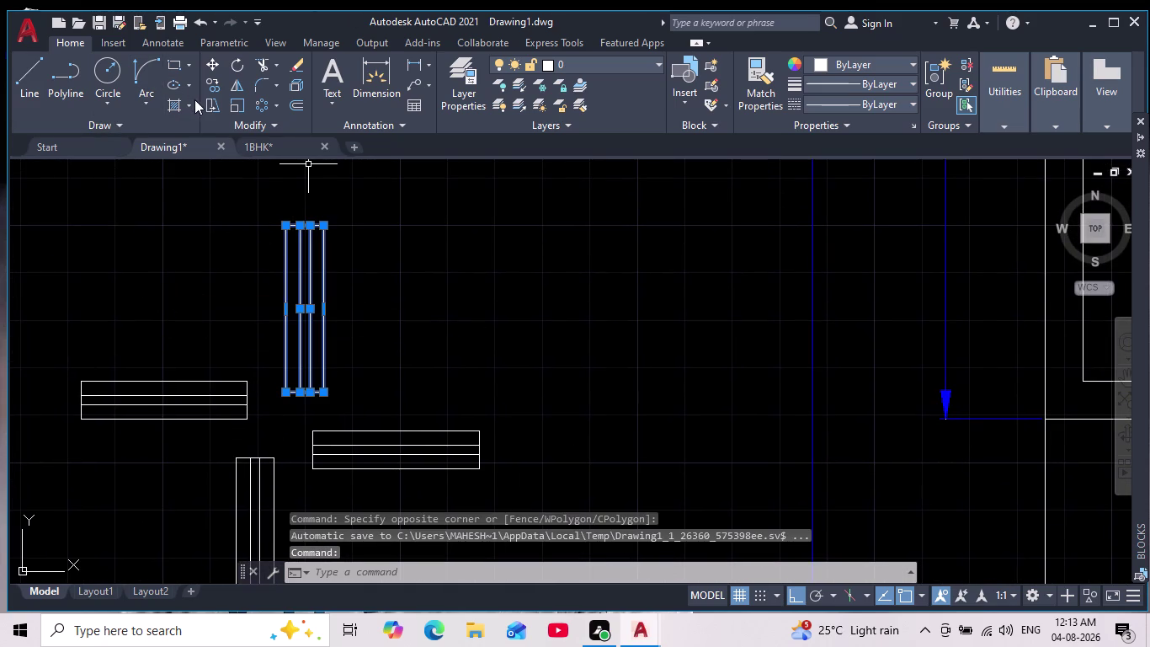
click(211, 81)
click(279, 223)
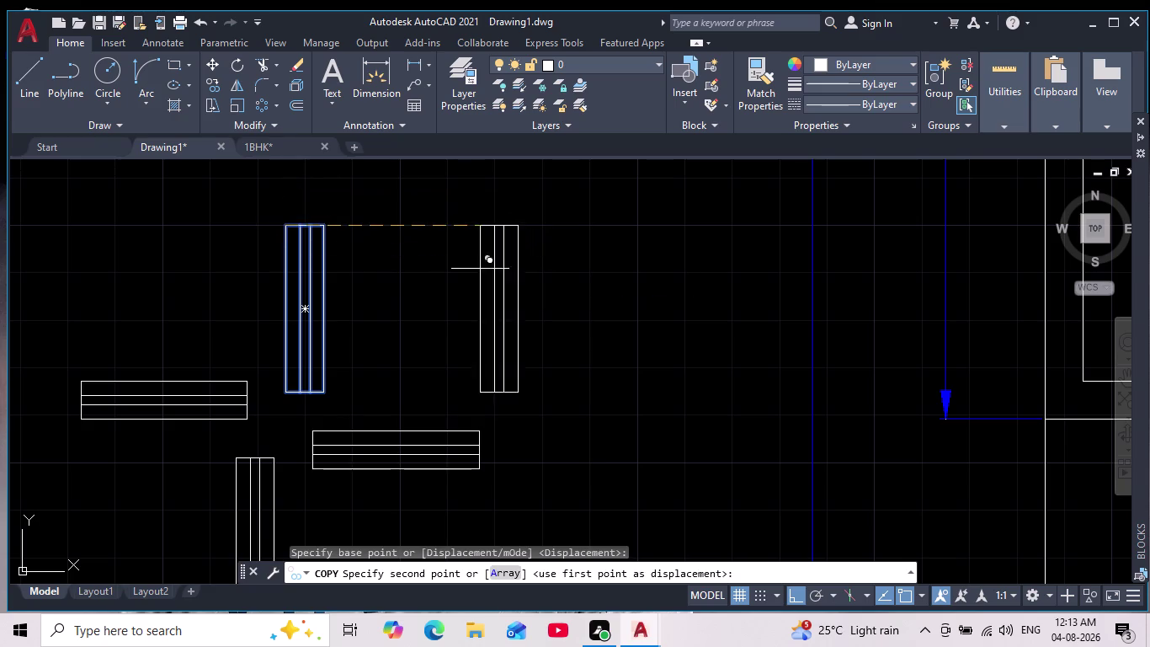
middle_click(588, 307)
scroll(down, 3)
click(801, 600)
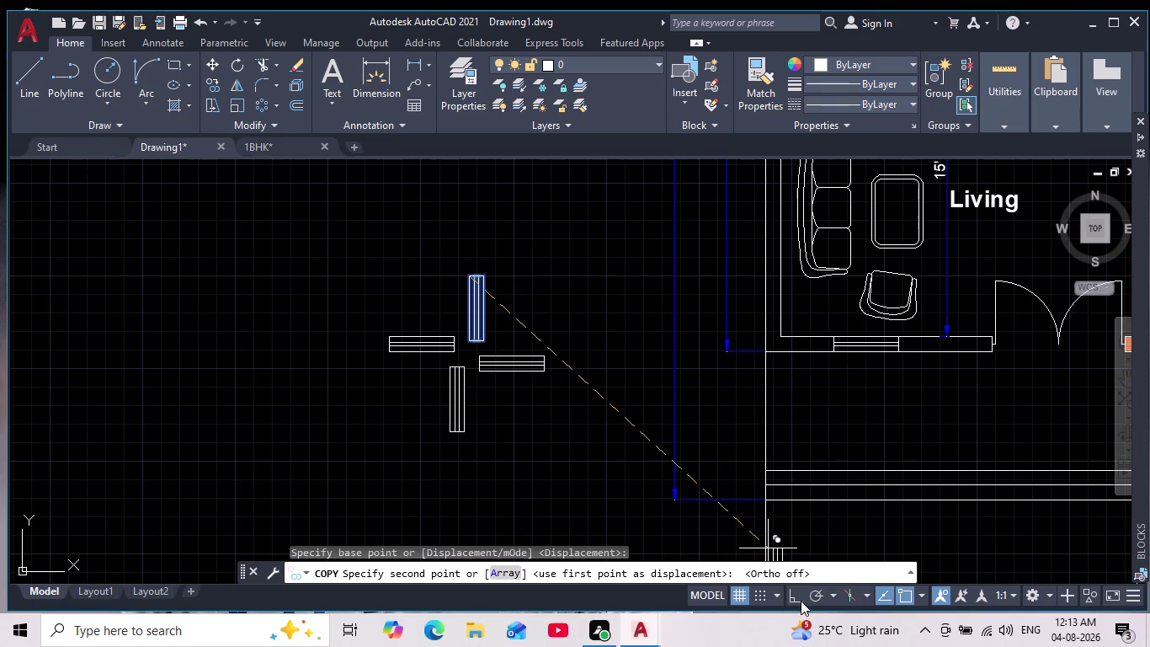
middle_drag(651, 445, 383, 541)
scroll(up, 3)
scroll(down, 3)
middle_drag(493, 454, 404, 592)
scroll(down, 3)
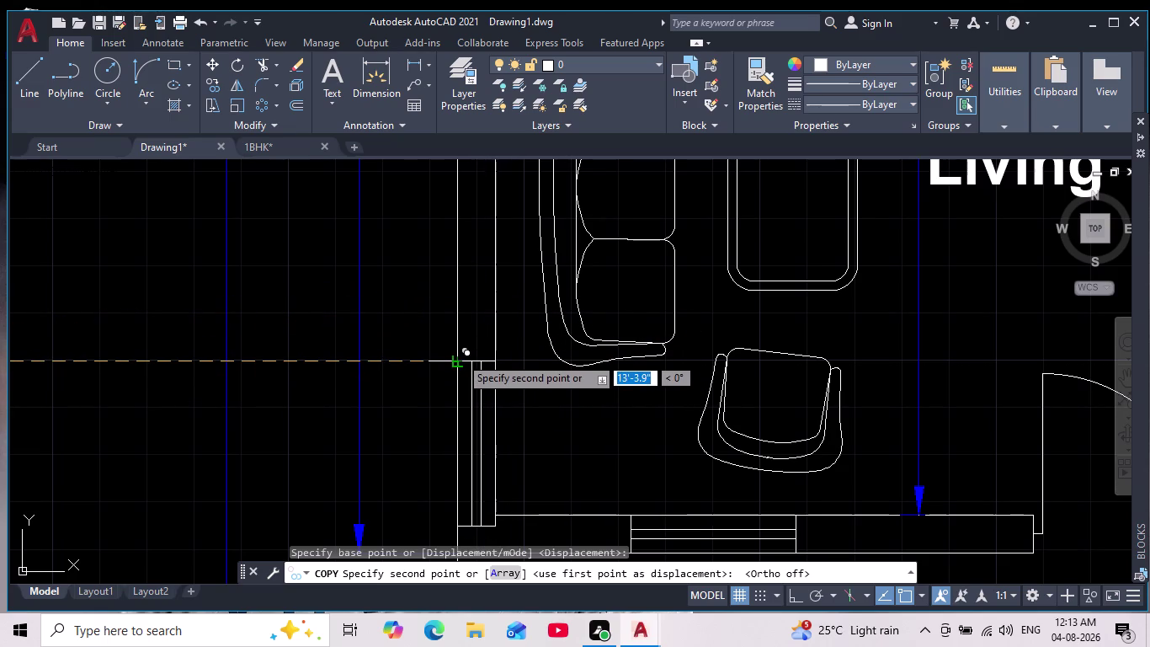
click(460, 355)
key(Escape)
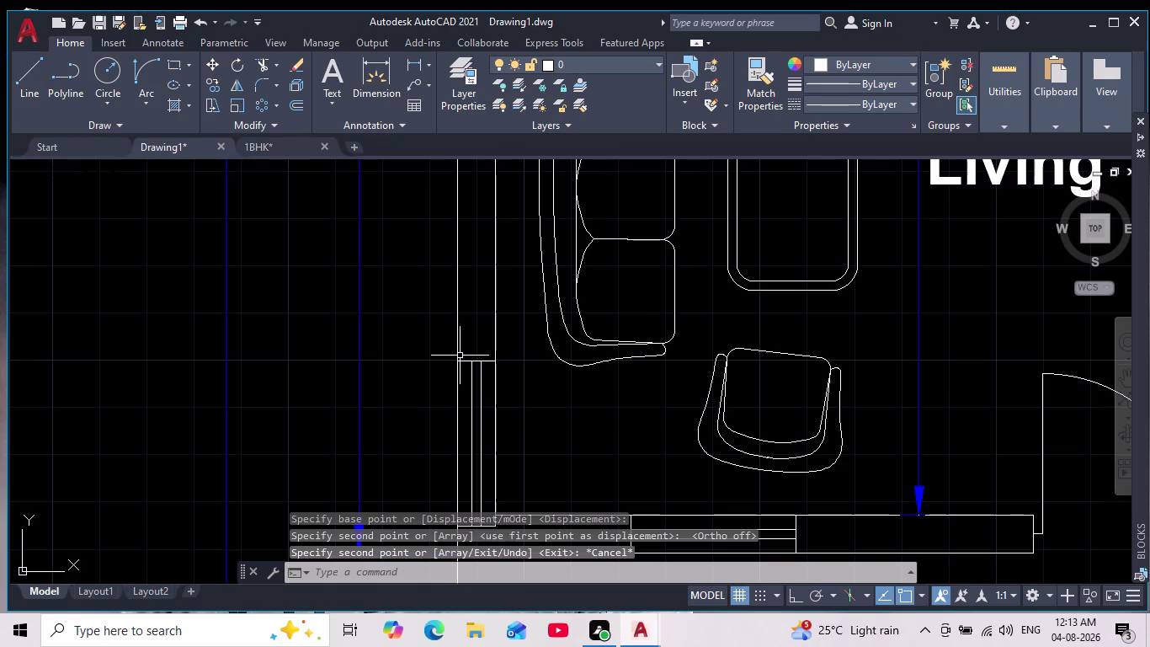
Select the newly placed window piece on the left wall.
scroll(down, 3)
middle_drag(468, 399, 461, 373)
scroll(up, 3)
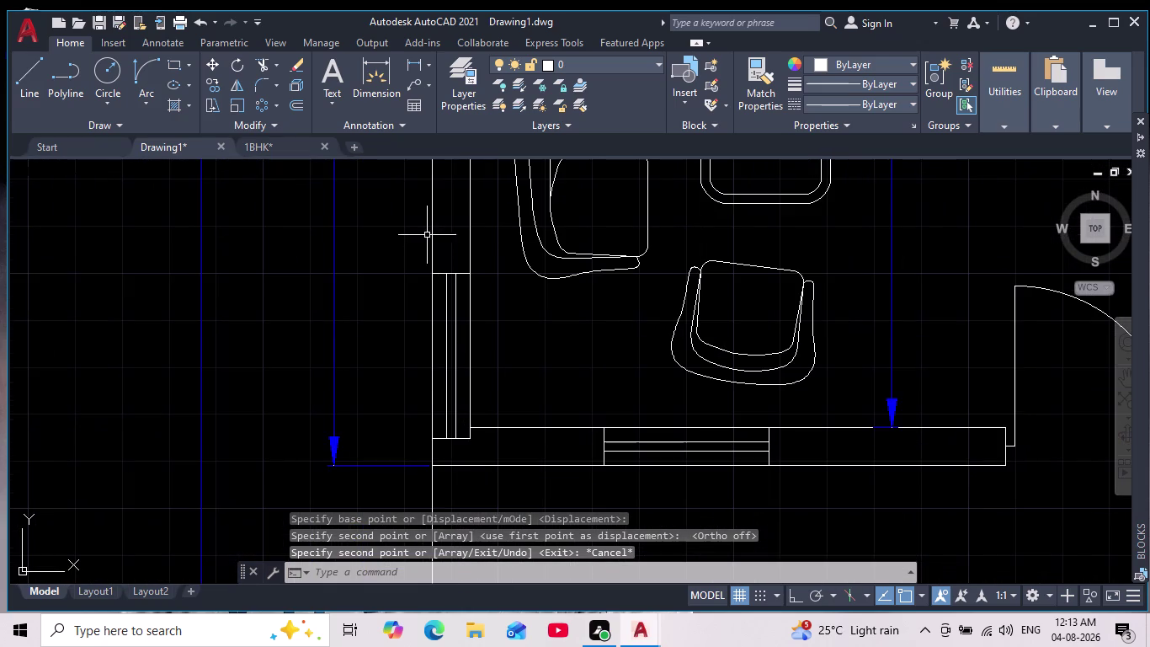
drag(411, 252, 422, 312)
click(482, 454)
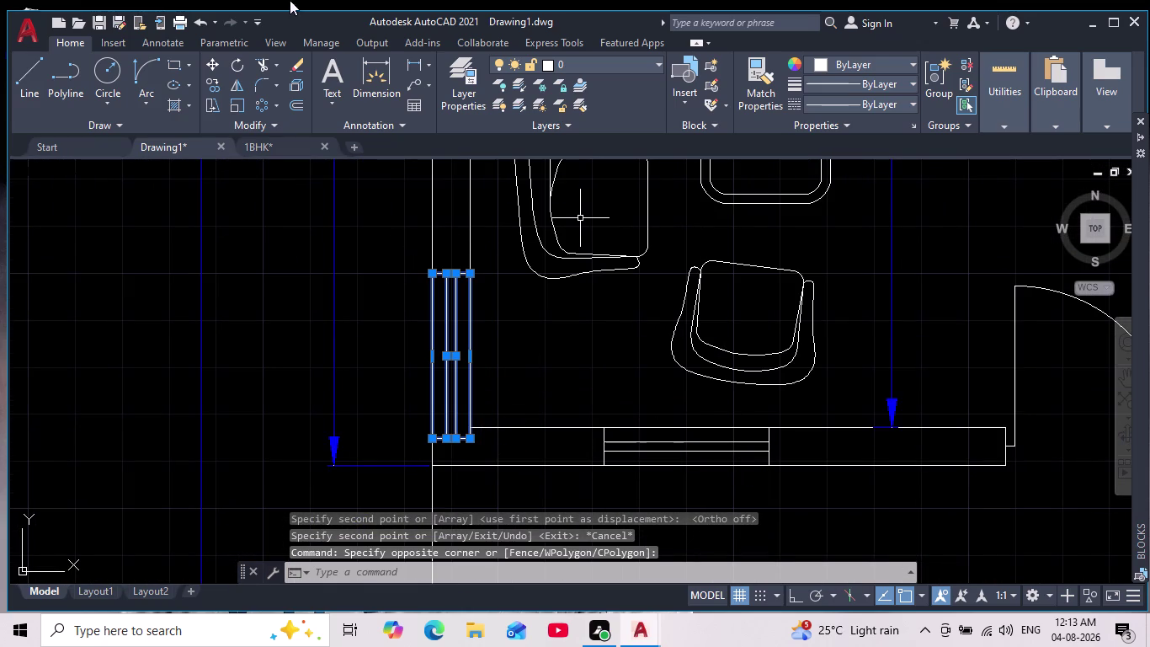
click(215, 63)
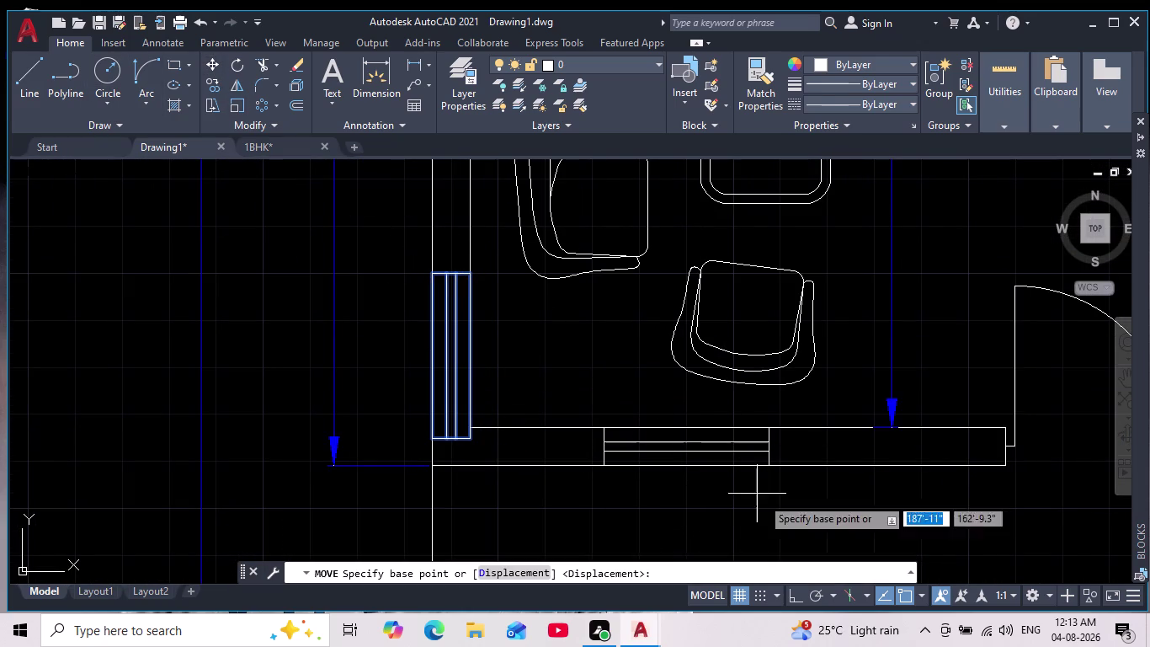
Move the window piece higher on the Living room's left wall with Osnap off.
click(794, 591)
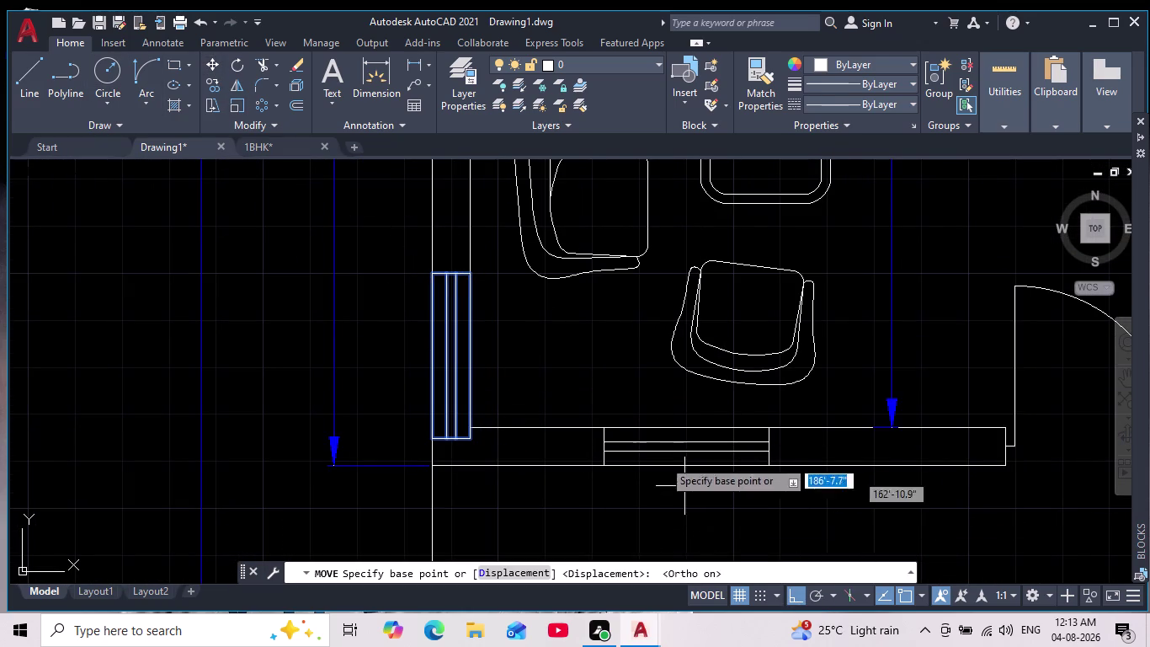
scroll(down, 3)
middle_drag(610, 418, 593, 490)
click(546, 454)
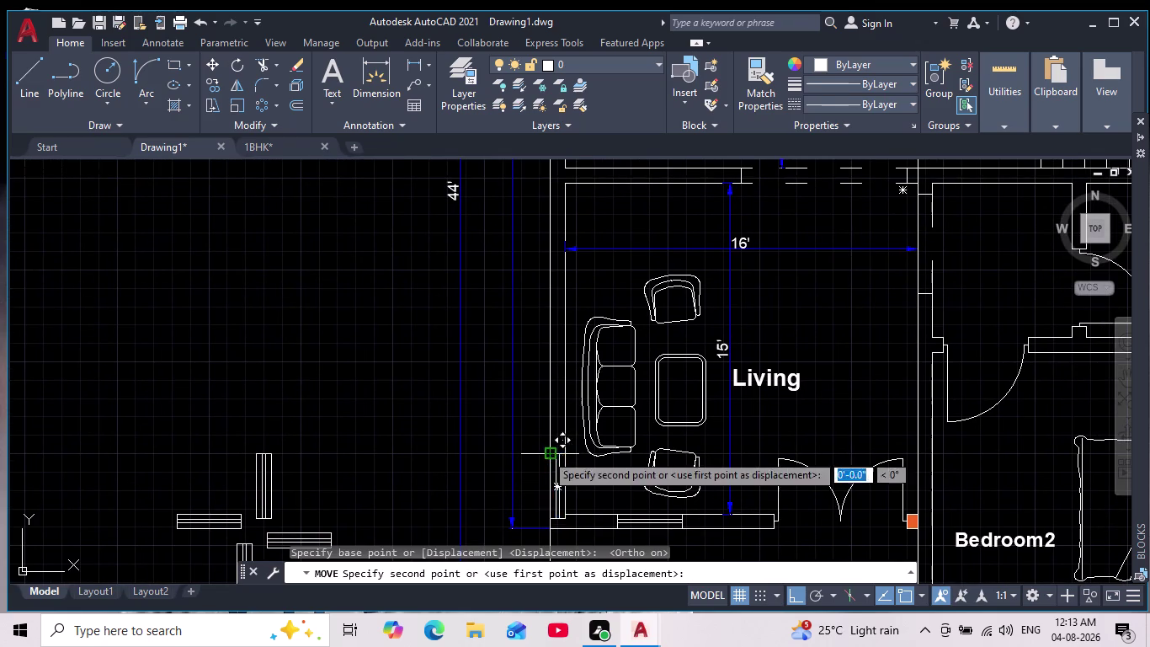
click(910, 596)
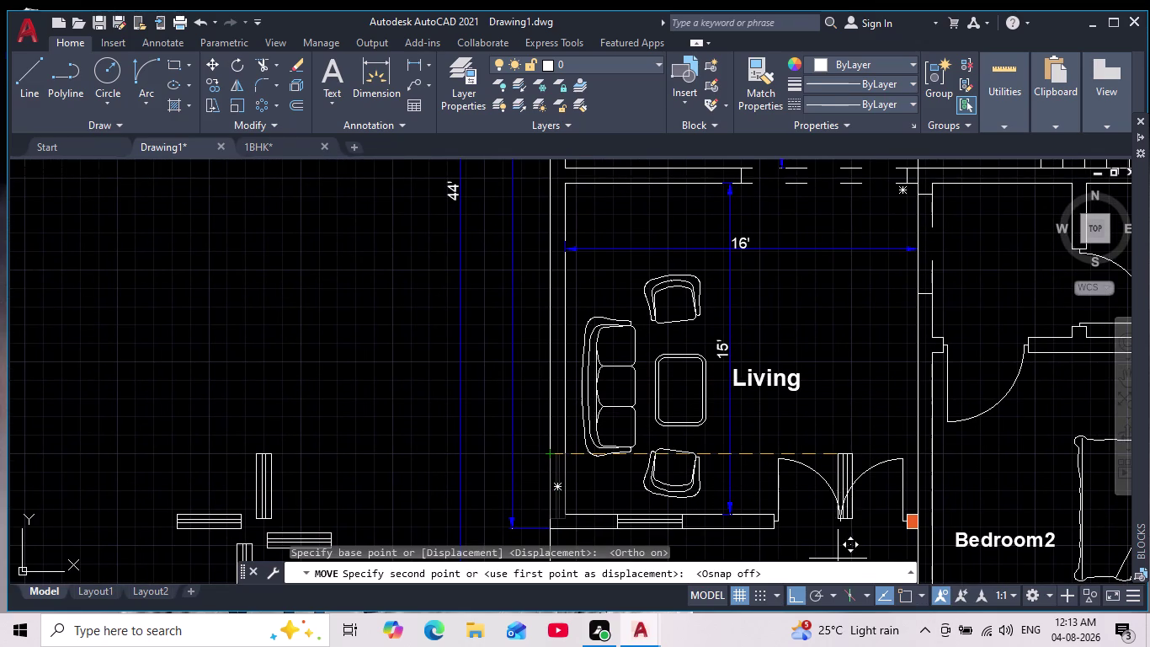
click(546, 350)
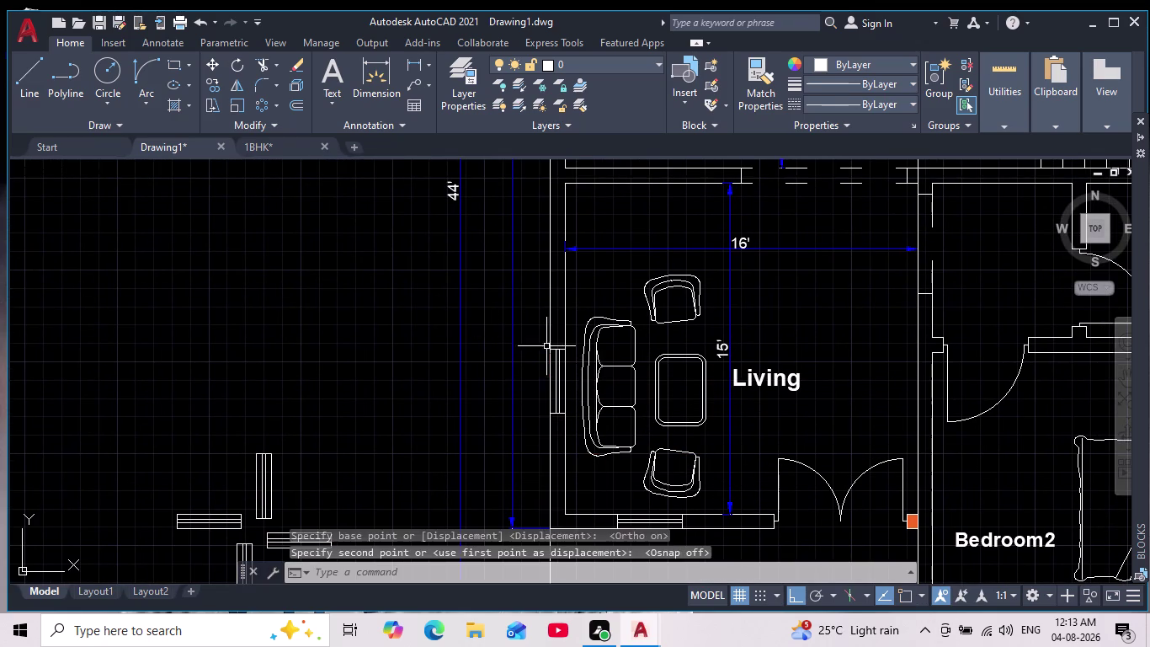
Window-select the repositioned living-room window piece.
middle_drag(538, 312, 532, 492)
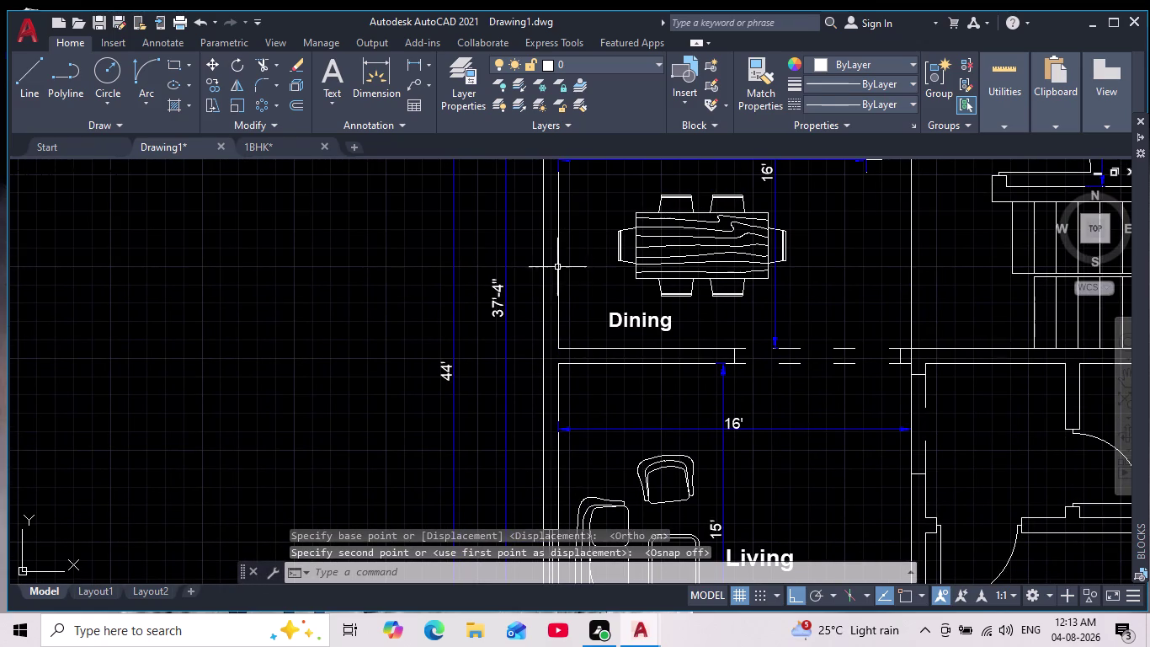
scroll(down, 3)
middle_drag(582, 368, 570, 298)
scroll(up, 3)
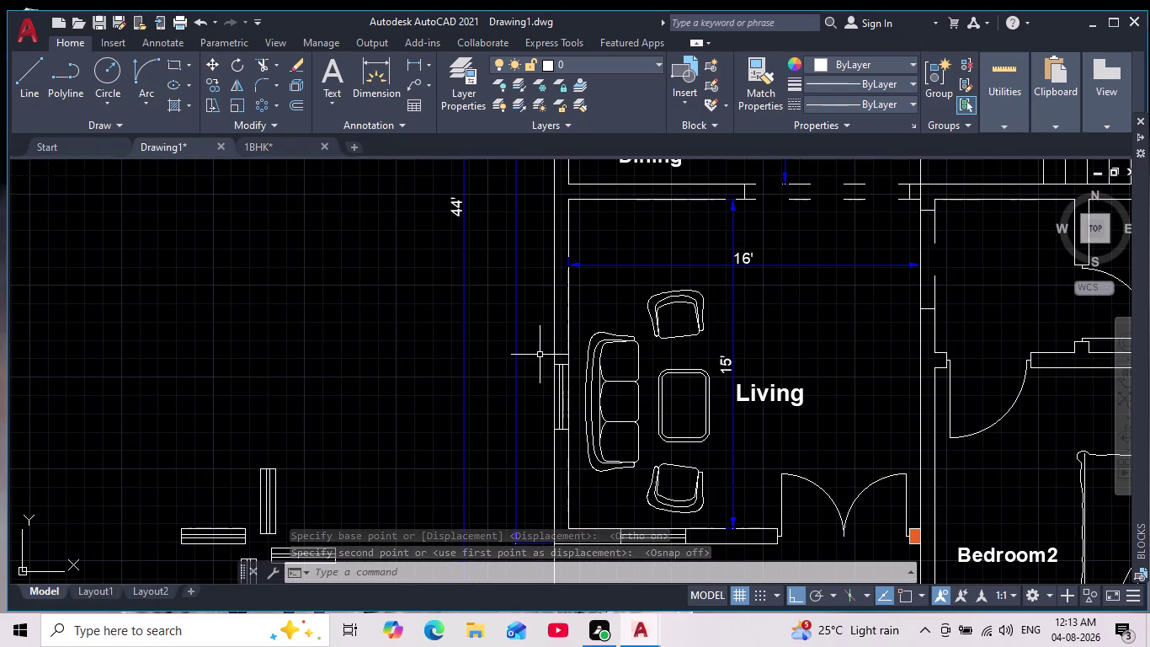
drag(539, 354, 539, 367)
click(581, 450)
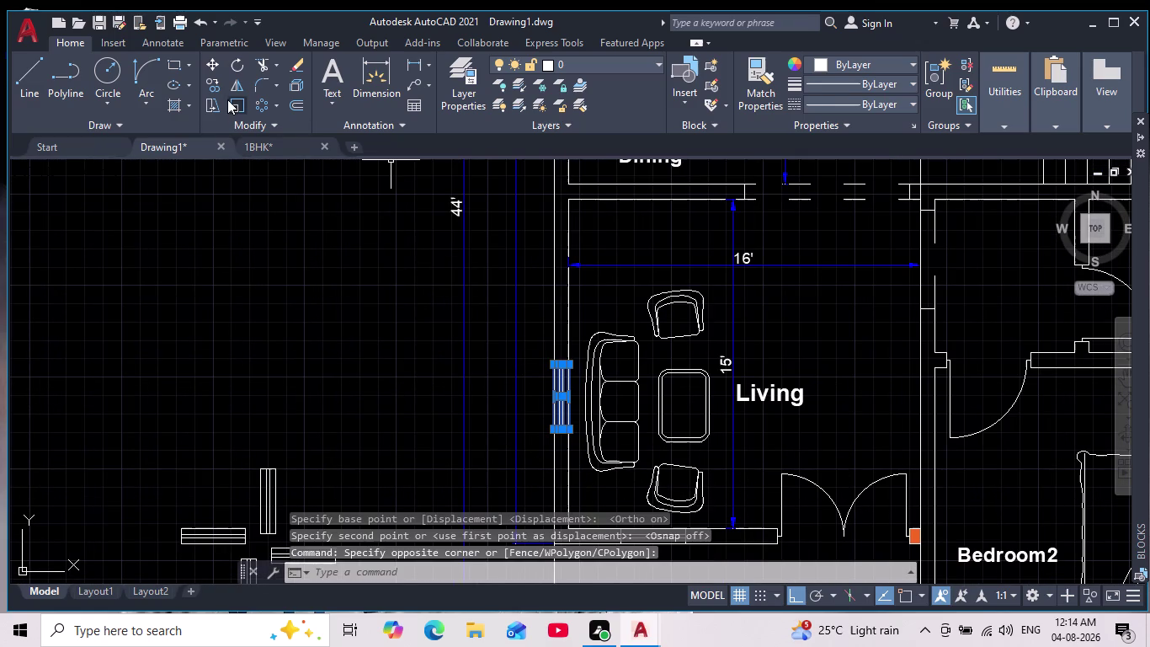
Copy the living-room window onto the Dining, Kitchen and Store/Wash left outer walls.
click(213, 86)
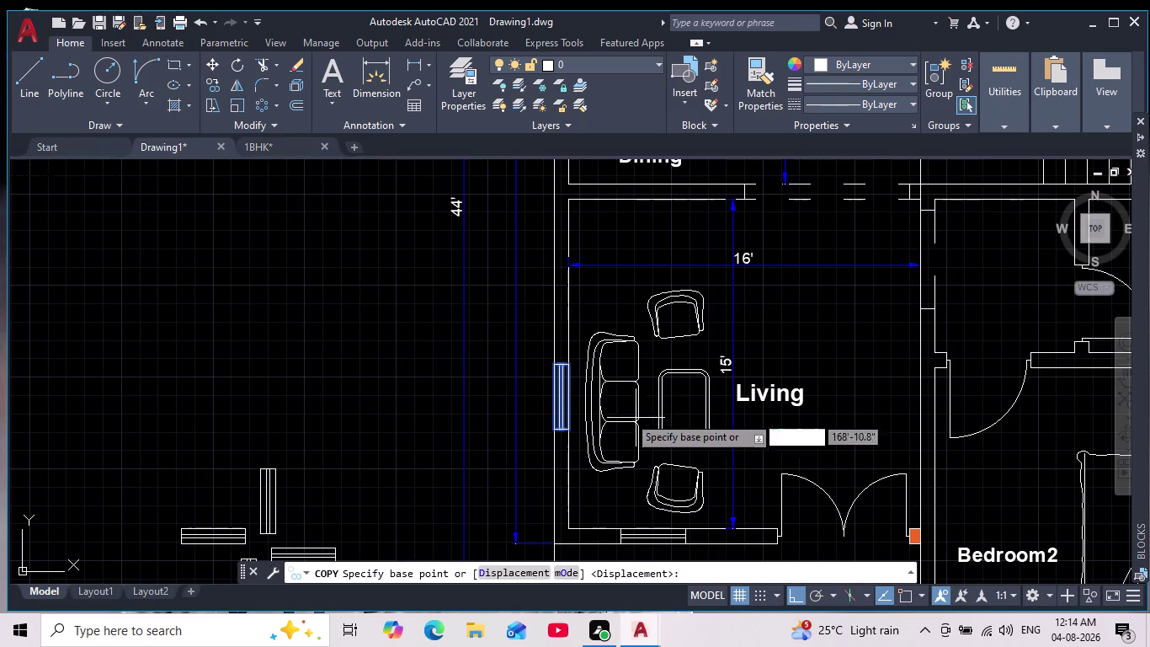
click(554, 363)
middle_drag(539, 275, 535, 457)
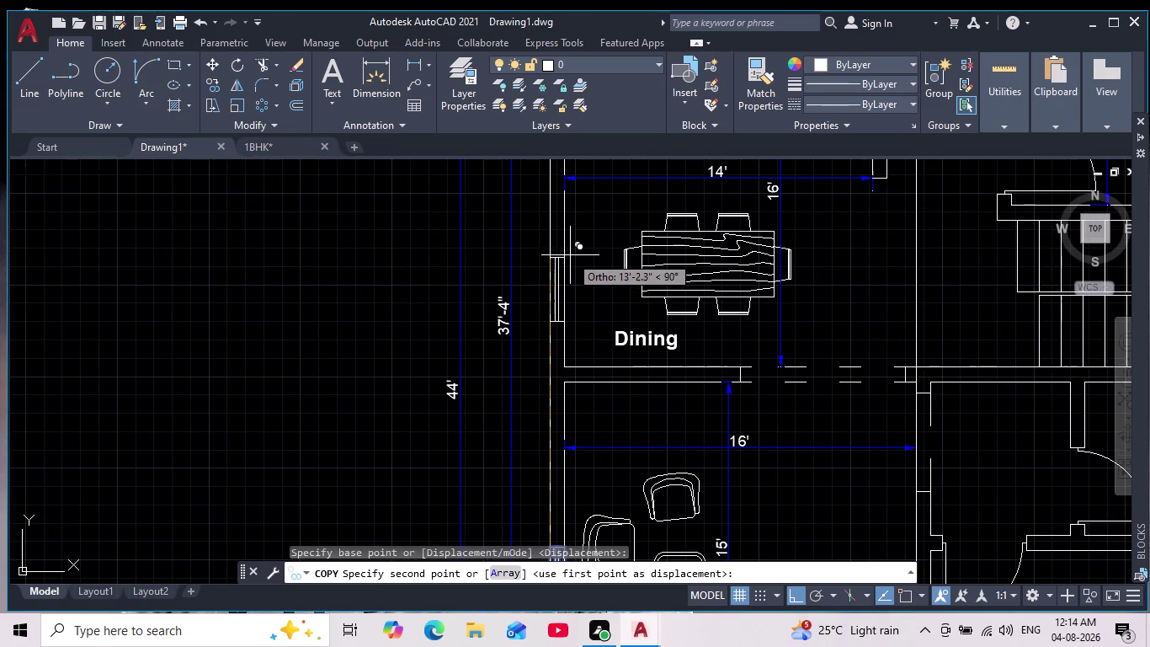
scroll(down, 3)
middle_drag(562, 274, 563, 360)
click(564, 353)
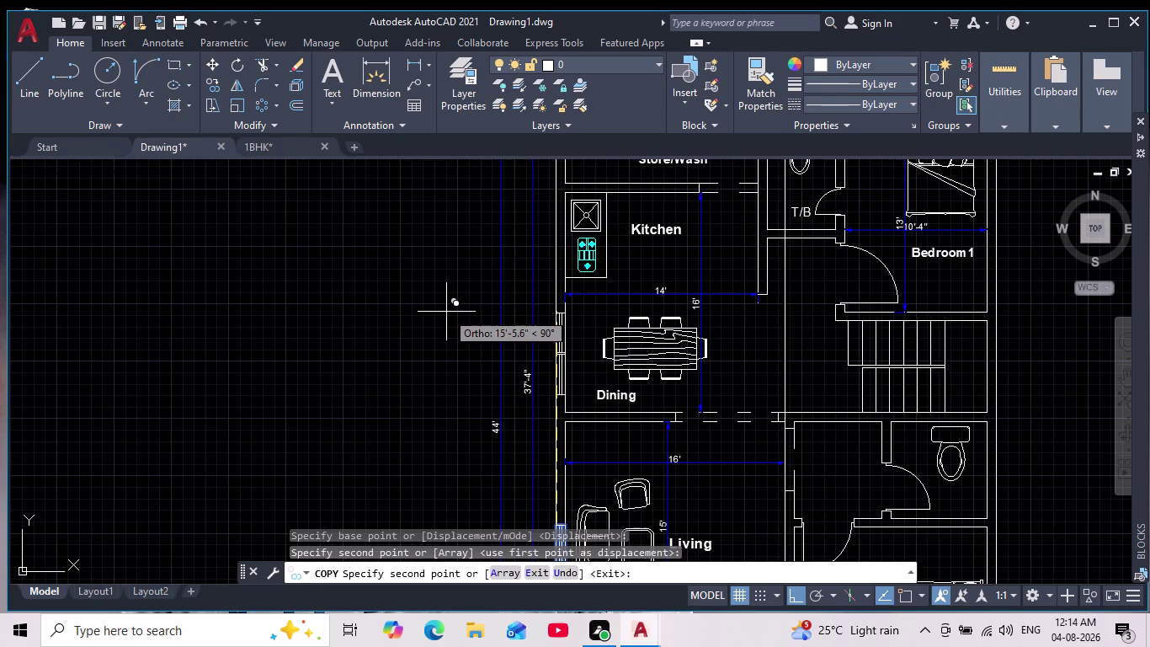
middle_drag(482, 250, 486, 406)
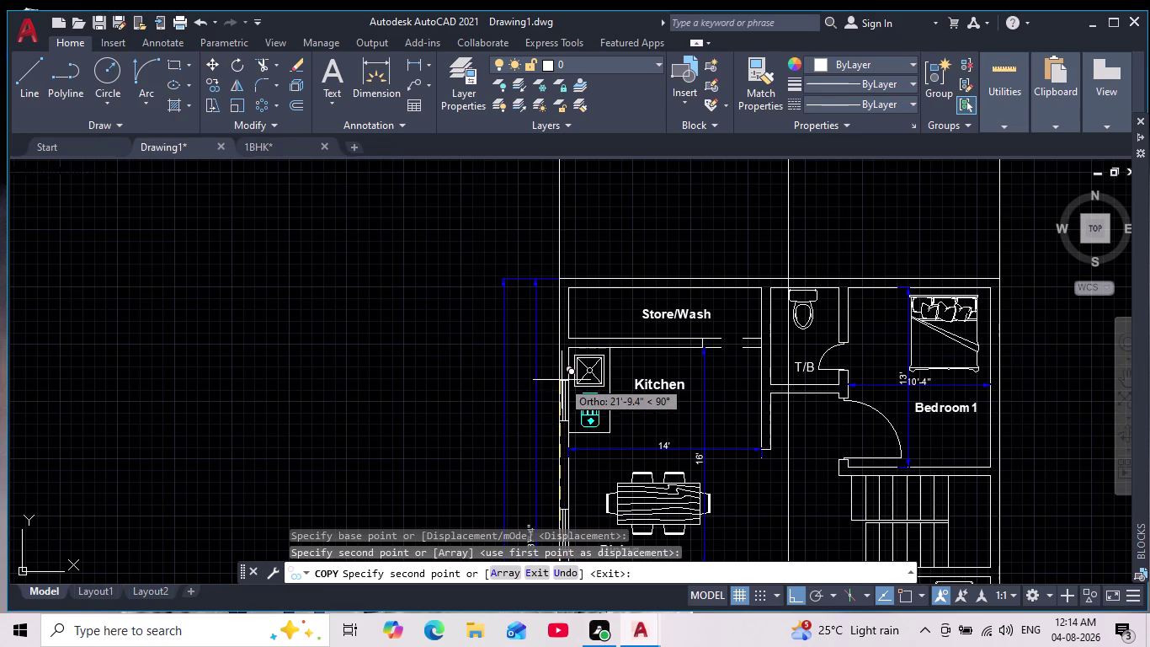
click(562, 374)
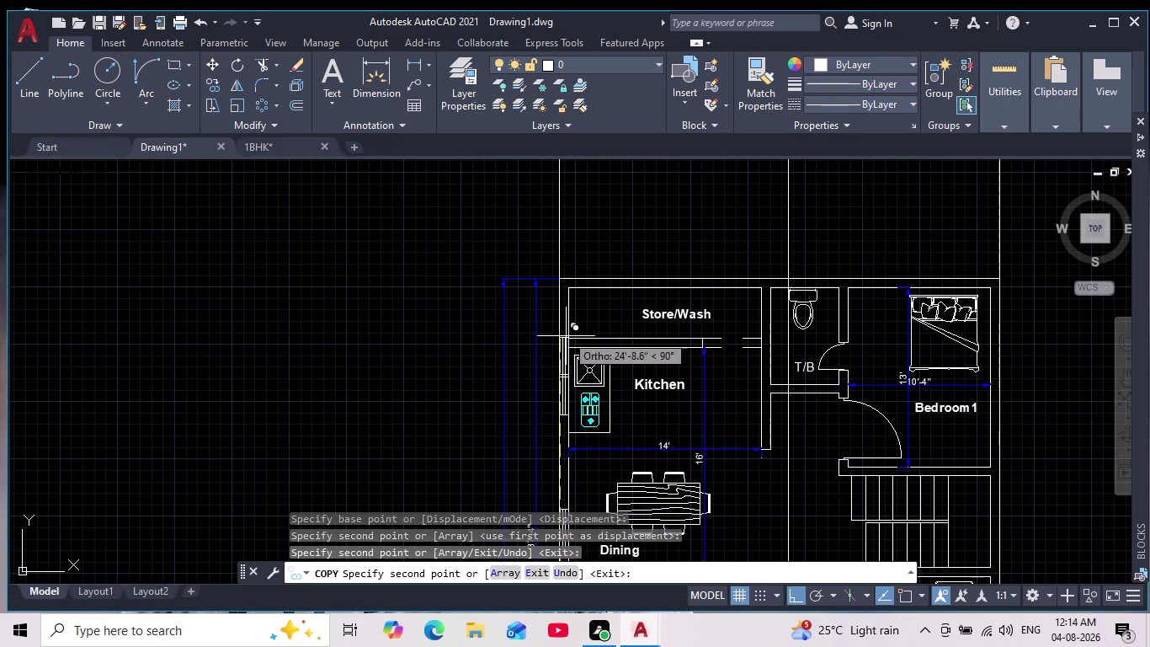
scroll(up, 3)
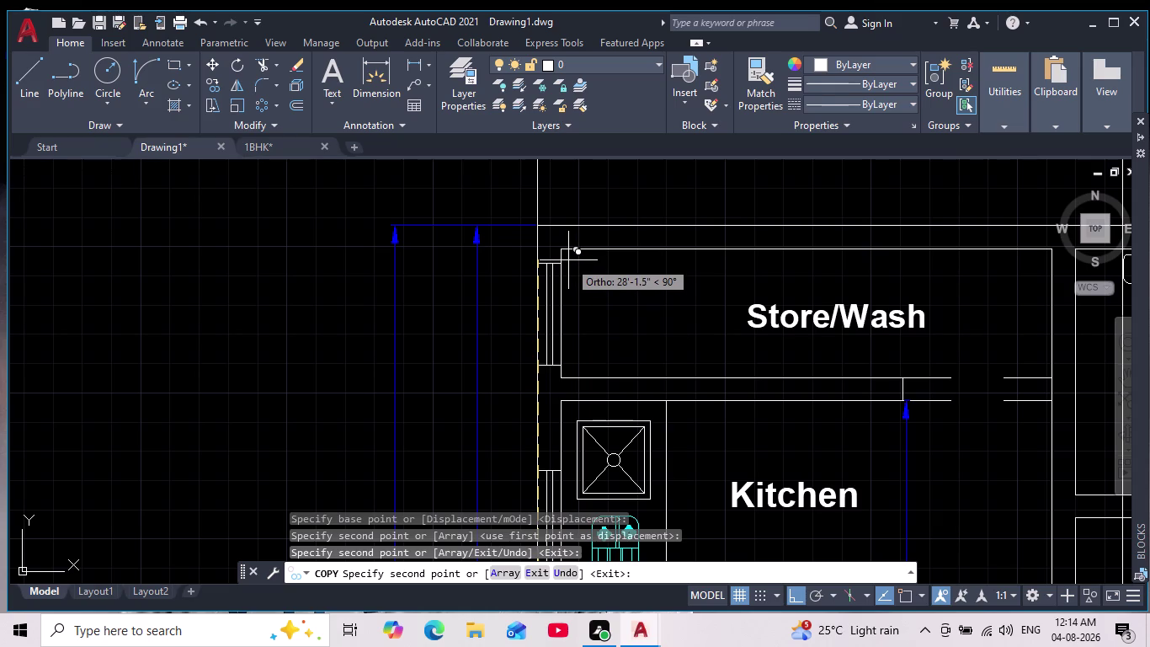
click(568, 261)
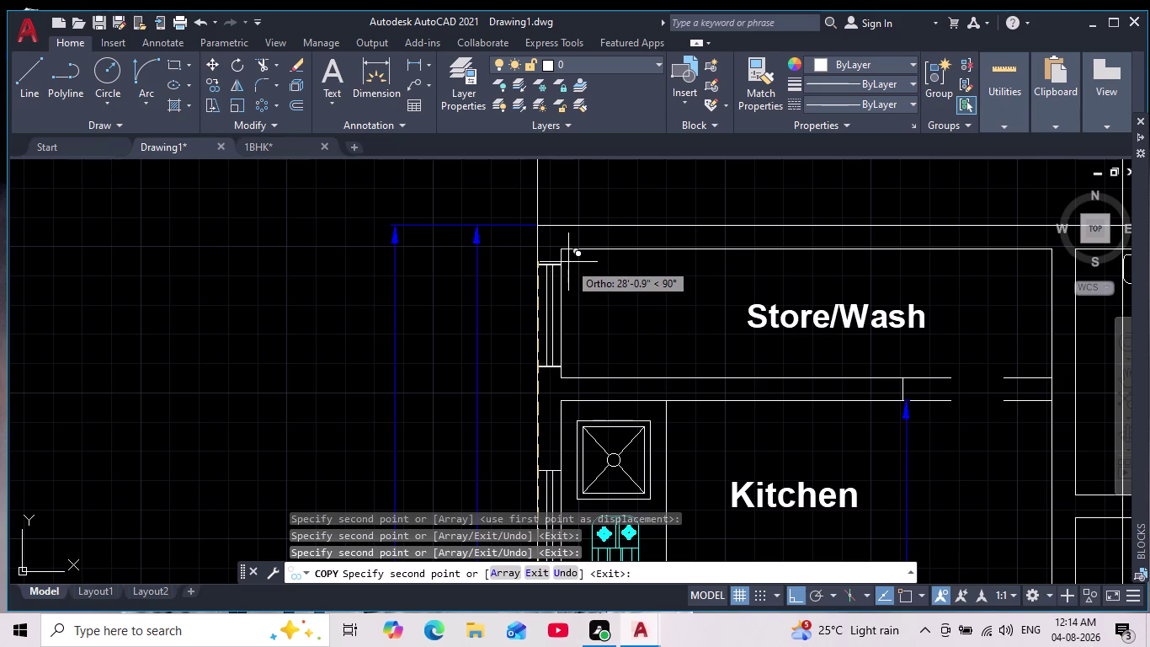
key(Escape)
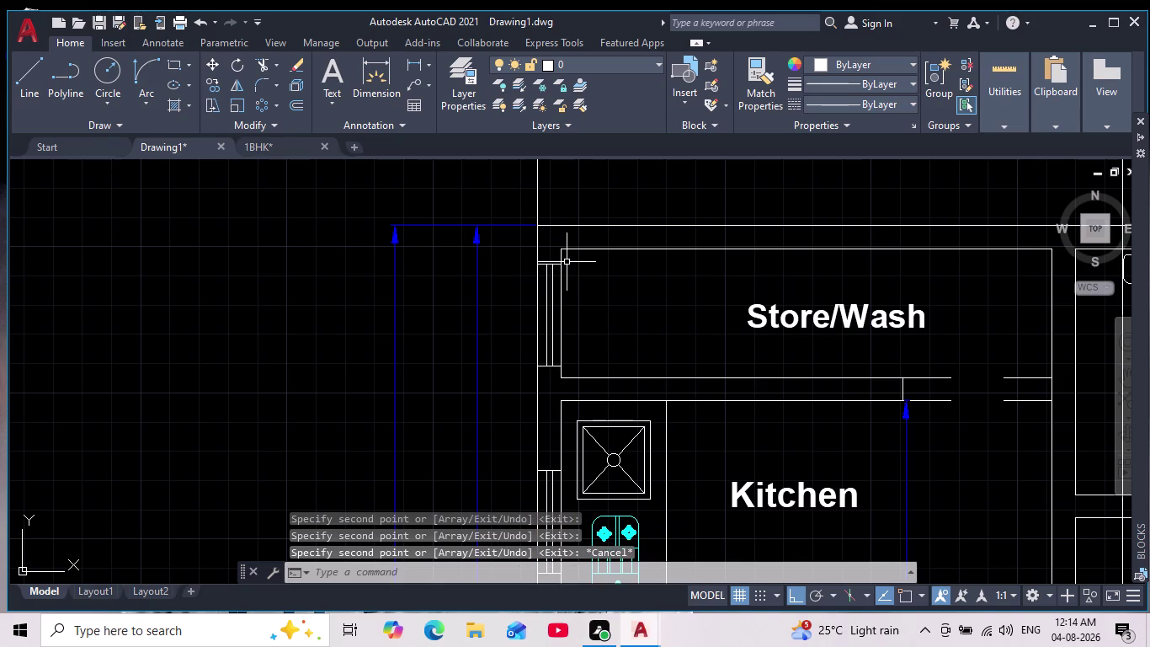
scroll(down, 3)
middle_drag(685, 356, 491, 328)
scroll(down, 3)
middle_drag(510, 454, 501, 439)
scroll(up, 3)
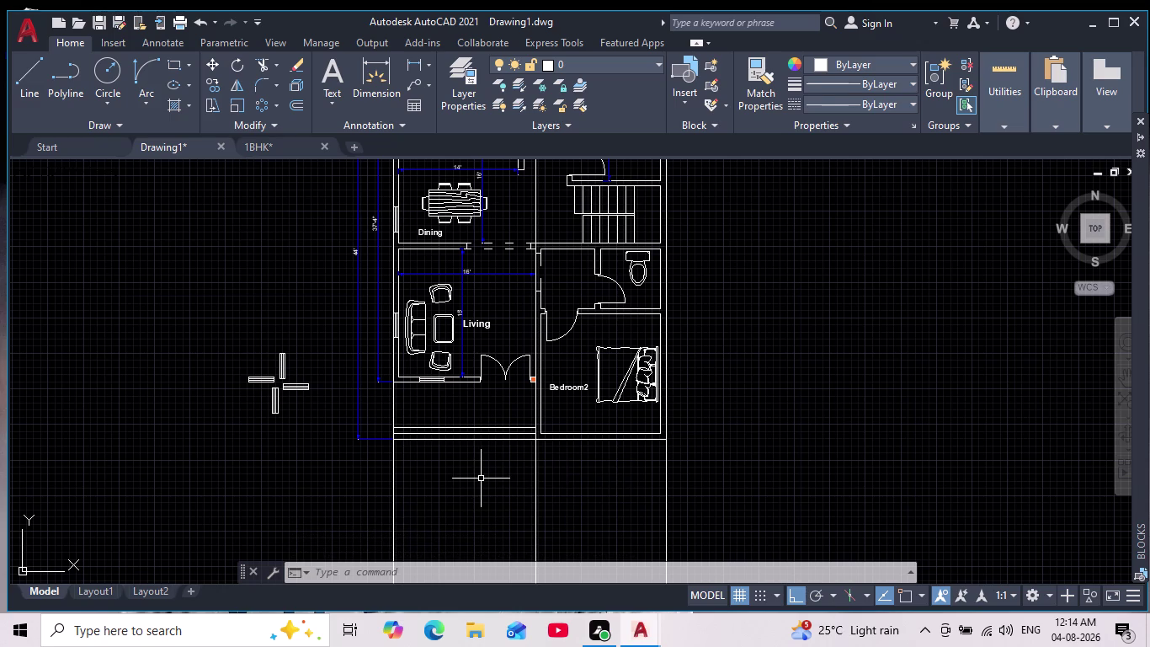
scroll(down, 3)
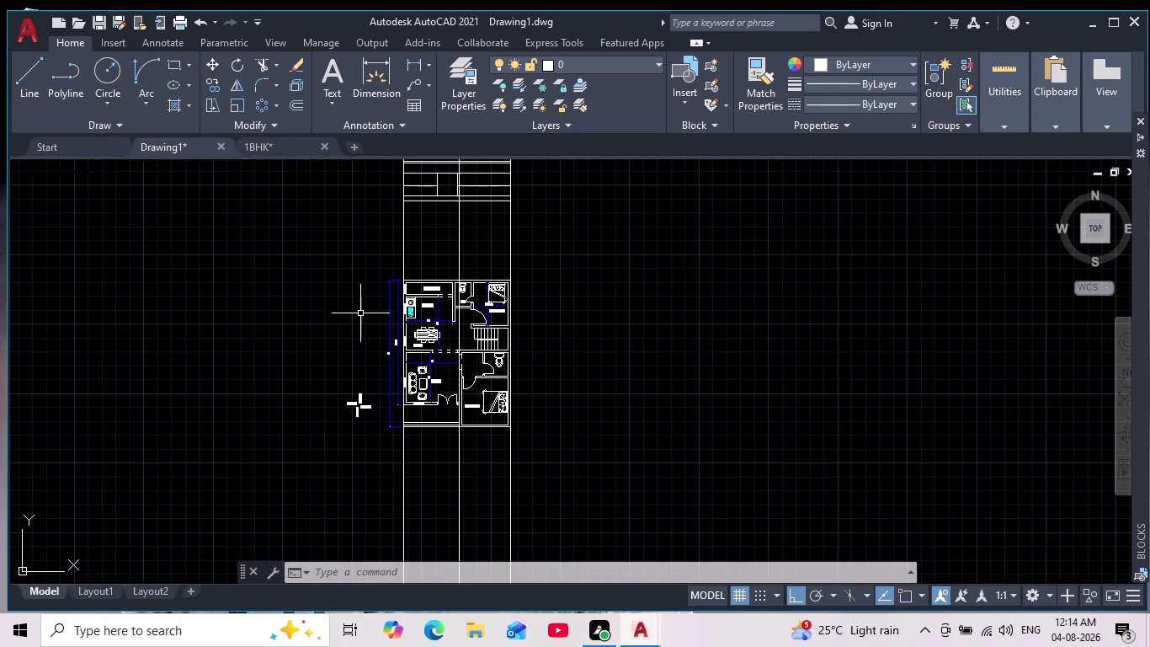
scroll(down, 3)
middle_drag(345, 305, 427, 264)
scroll(down, 3)
scroll(up, 3)
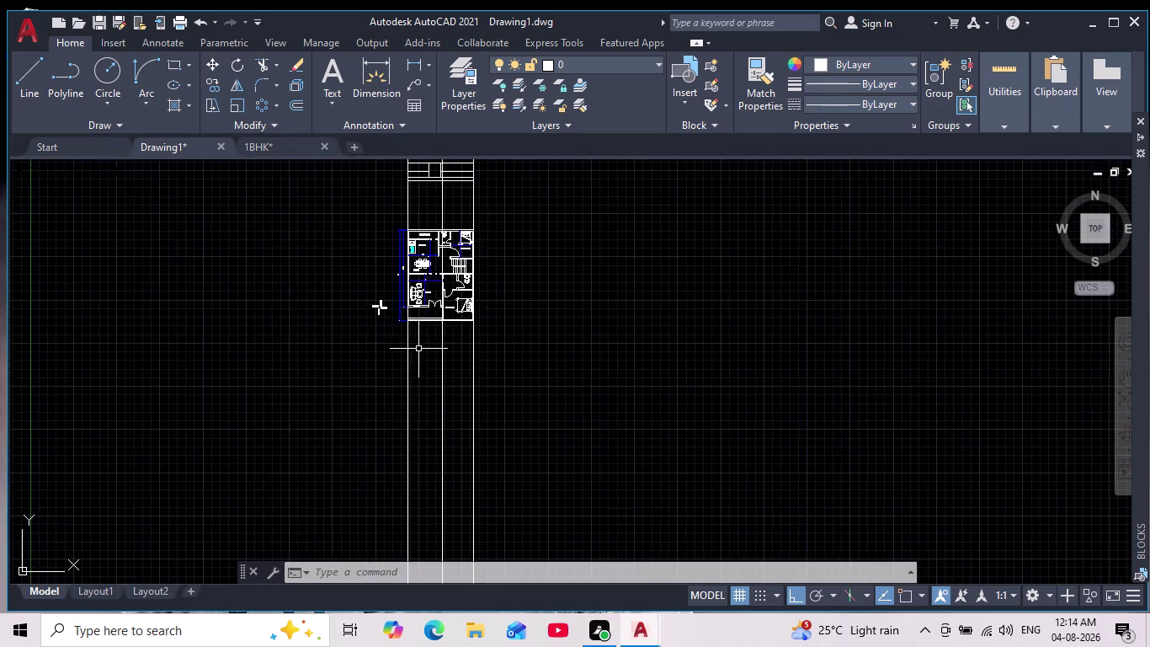
scroll(up, 3)
scroll(up, 3)
middle_drag(382, 293, 383, 328)
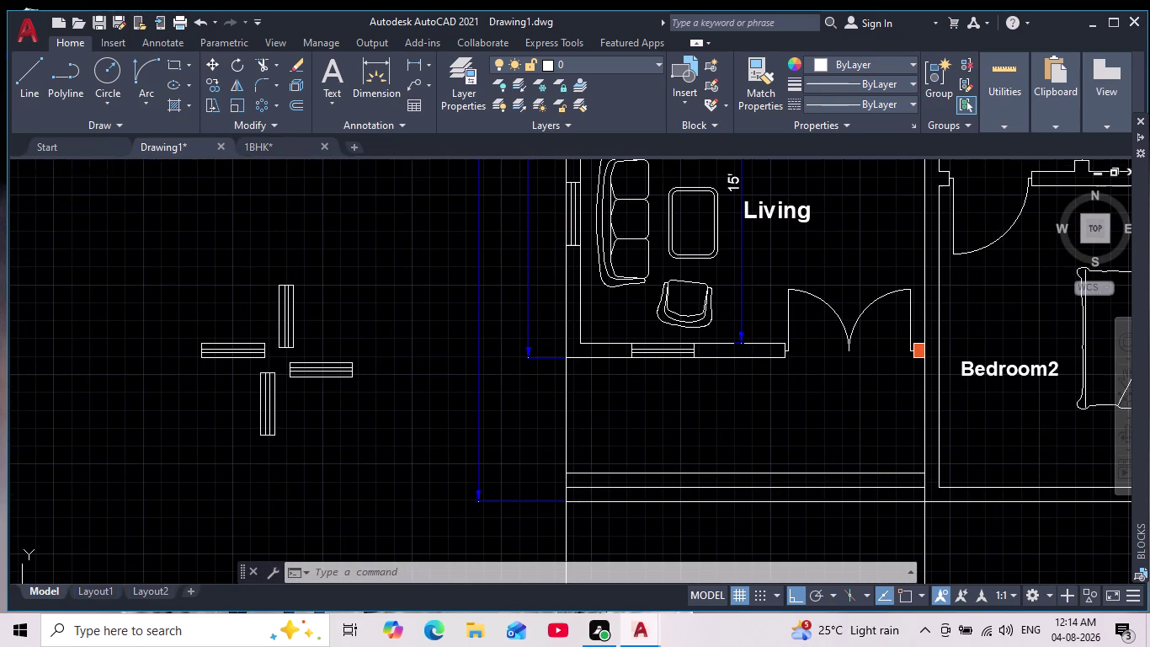
scroll(down, 3)
middle_drag(381, 379, 360, 465)
scroll(down, 3)
scroll(up, 3)
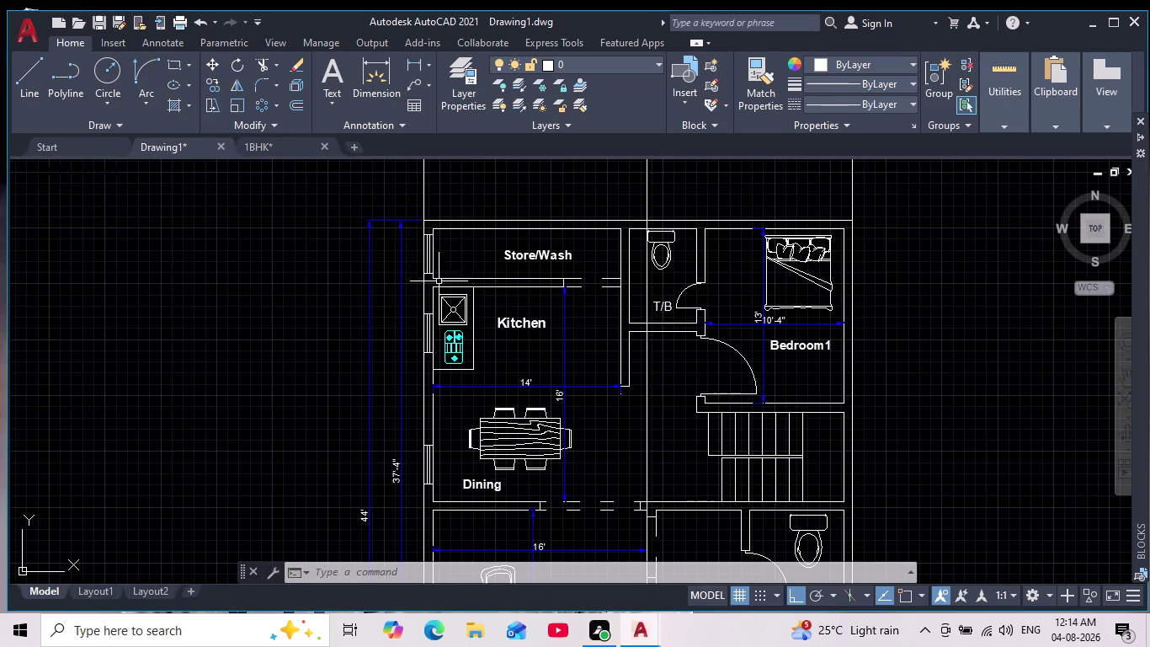
scroll(up, 3)
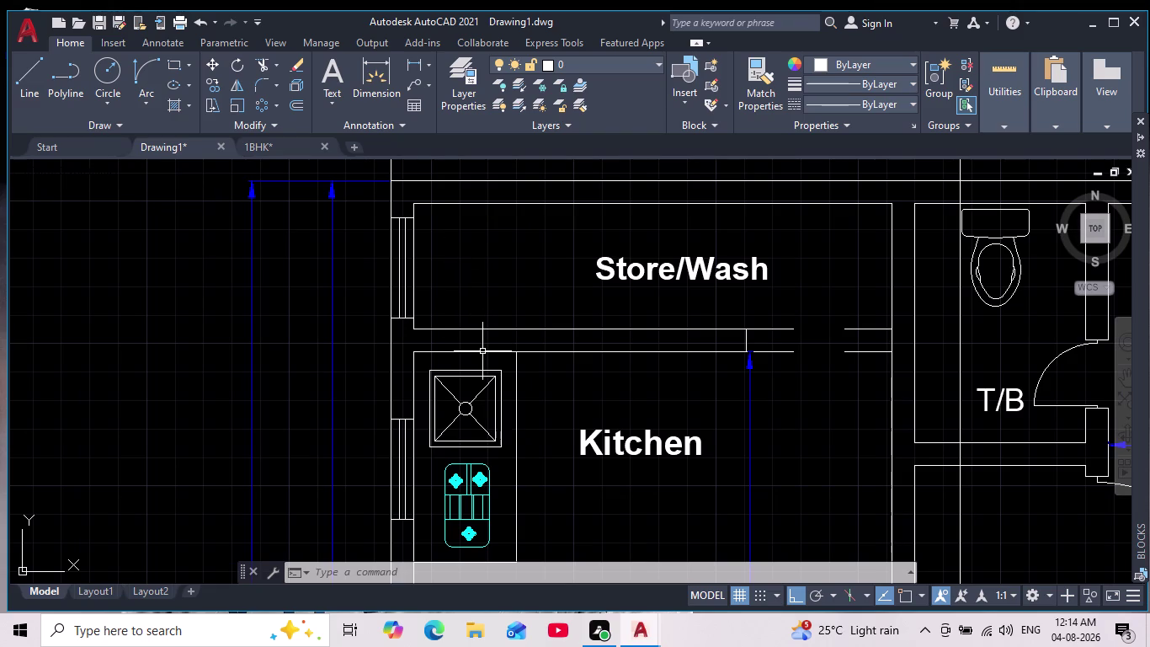
scroll(down, 3)
middle_drag(492, 417, 378, 255)
scroll(down, 3)
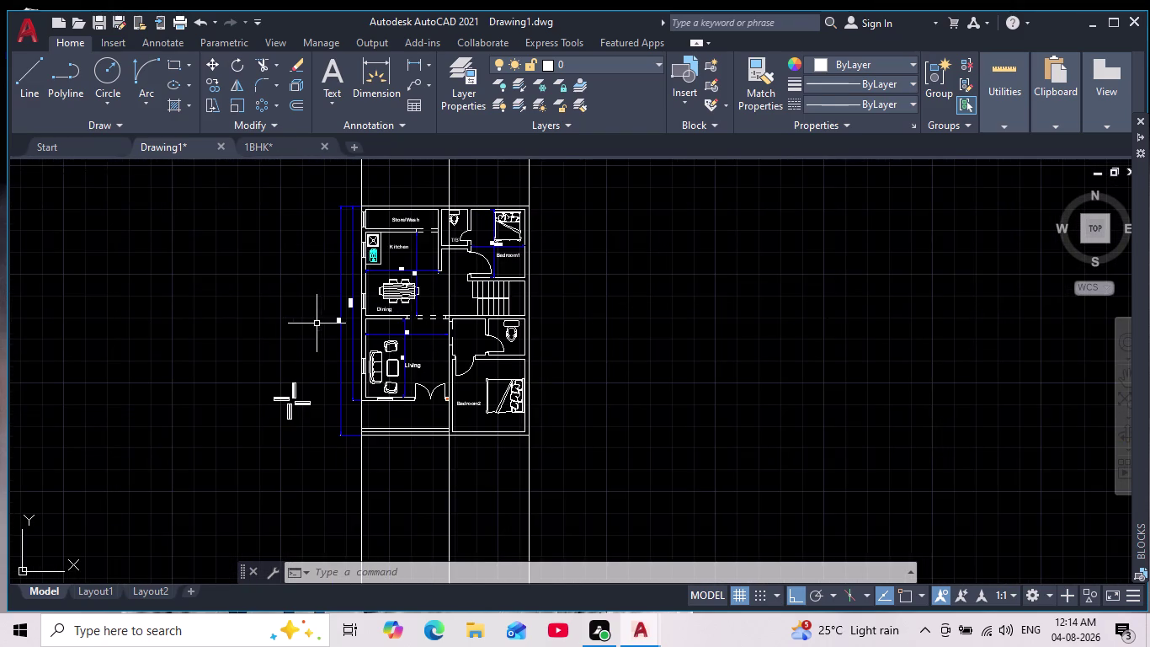
scroll(up, 3)
scroll(up, 3)
Copy the vertical window piece onto Bedroom2's right wall beside the bed, with object snap on.
scroll(up, 3)
click(275, 364)
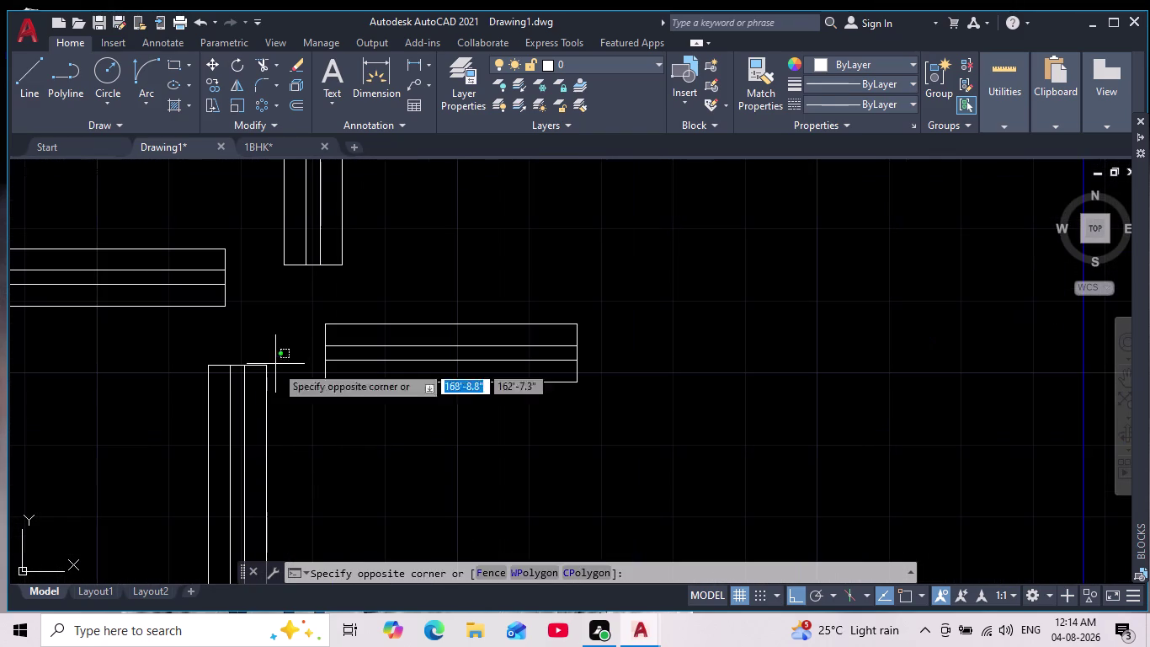
click(169, 465)
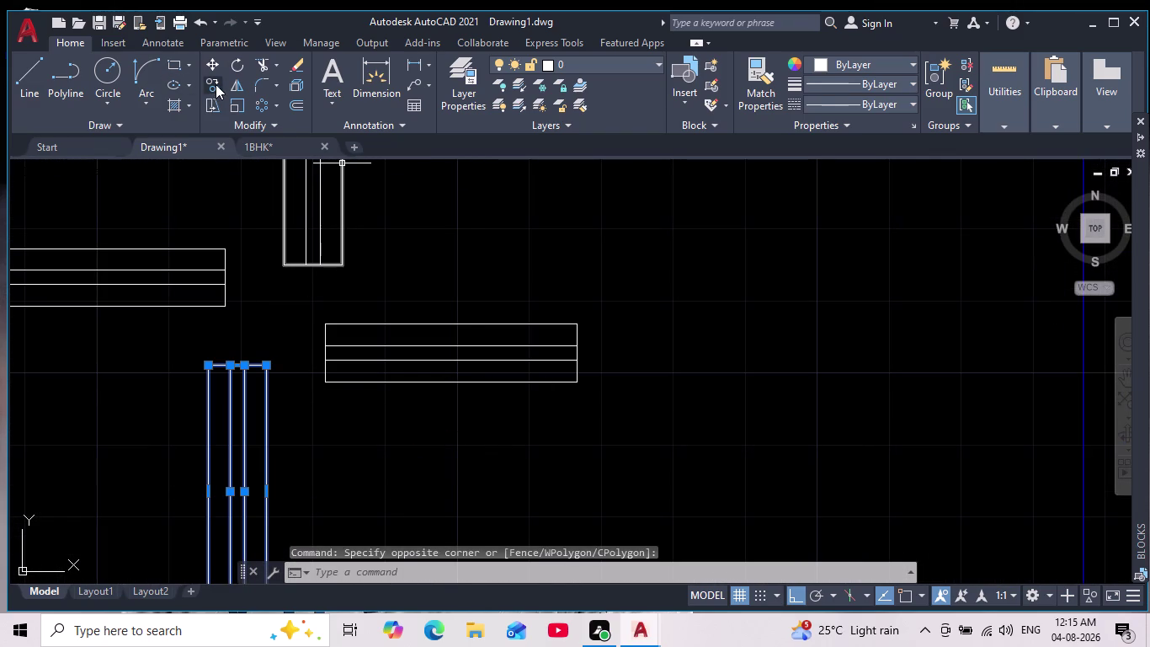
click(215, 84)
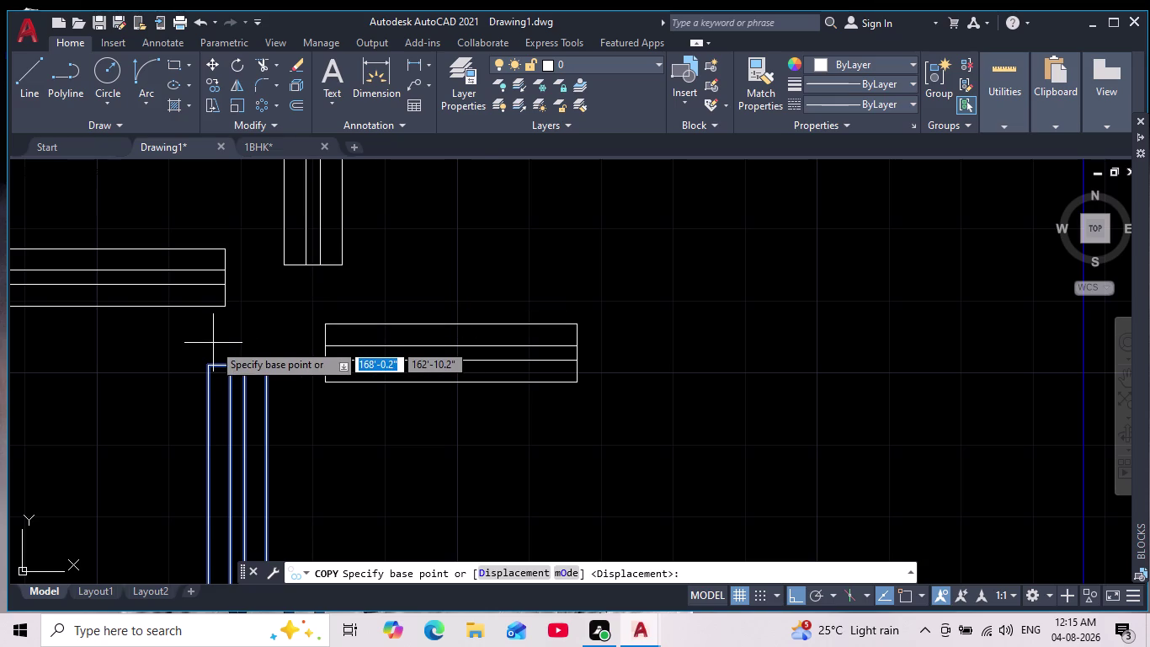
click(207, 364)
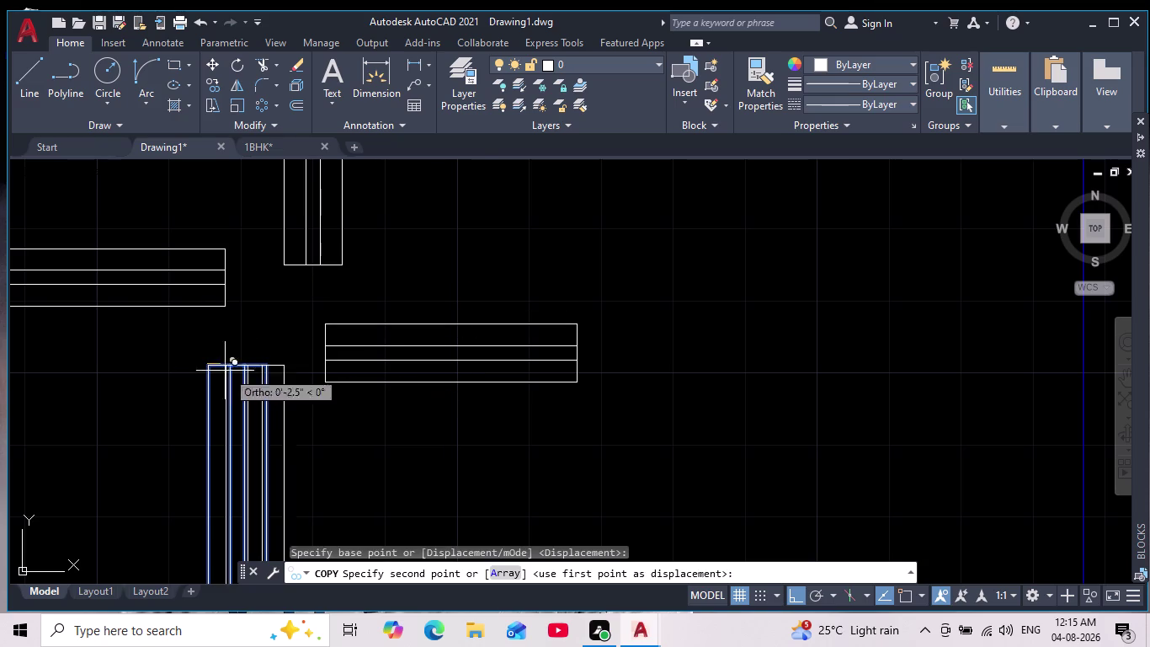
middle_drag(473, 317, 368, 246)
scroll(down, 3)
middle_drag(650, 277, 145, 422)
scroll(down, 3)
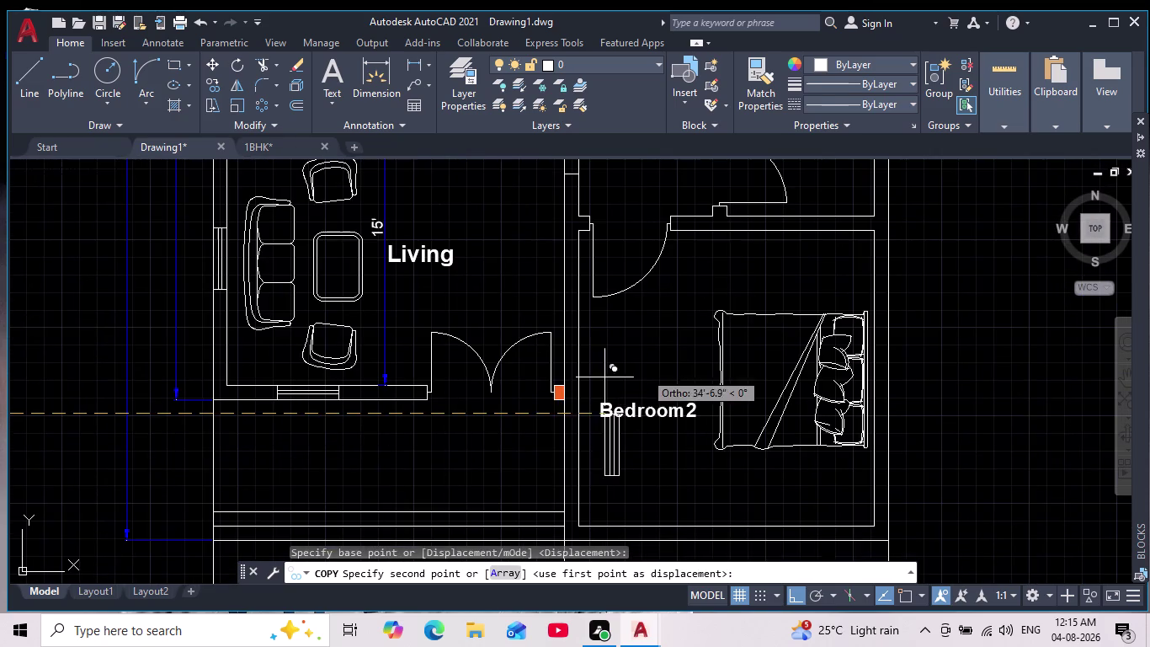
middle_drag(630, 371, 400, 277)
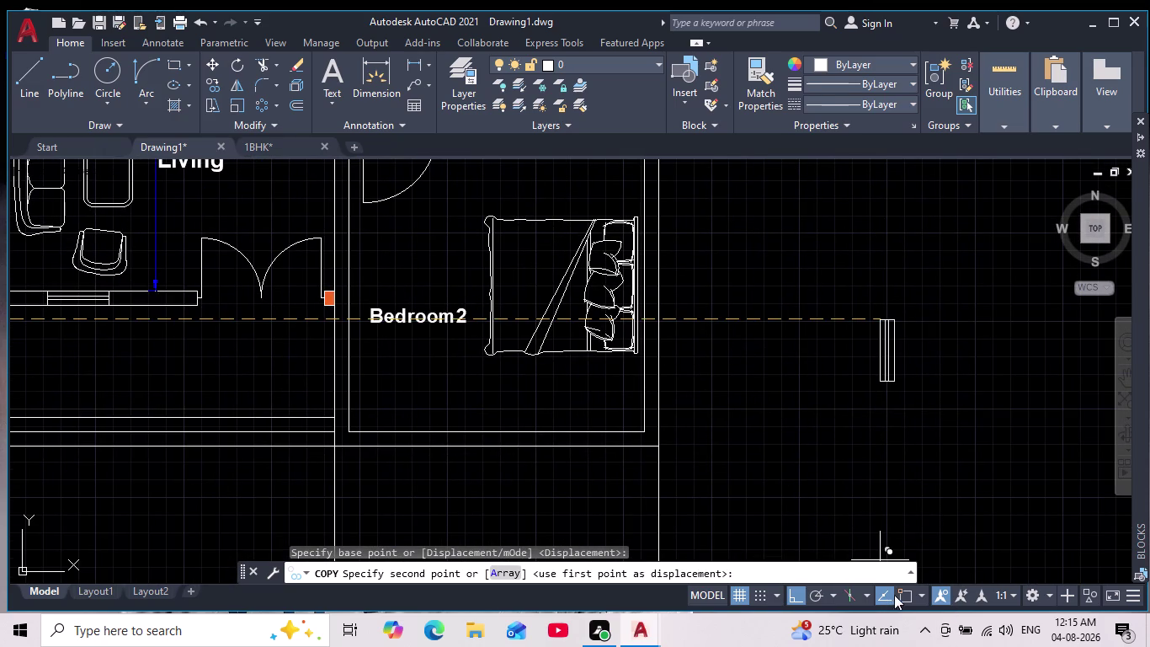
click(906, 594)
scroll(up, 3)
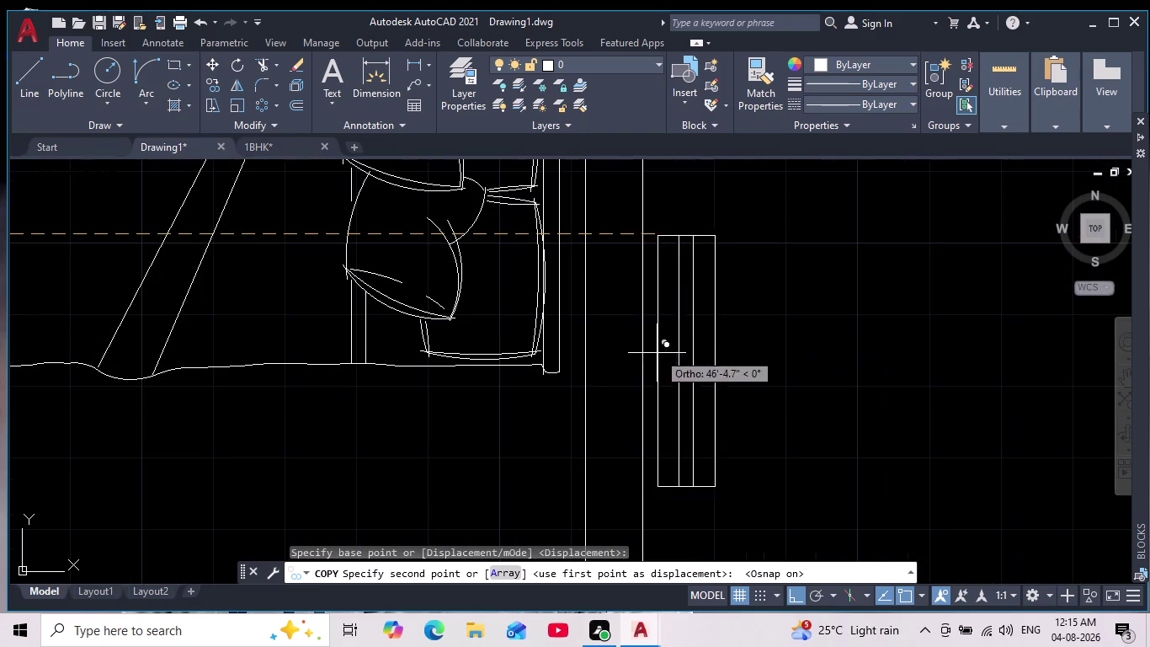
click(585, 234)
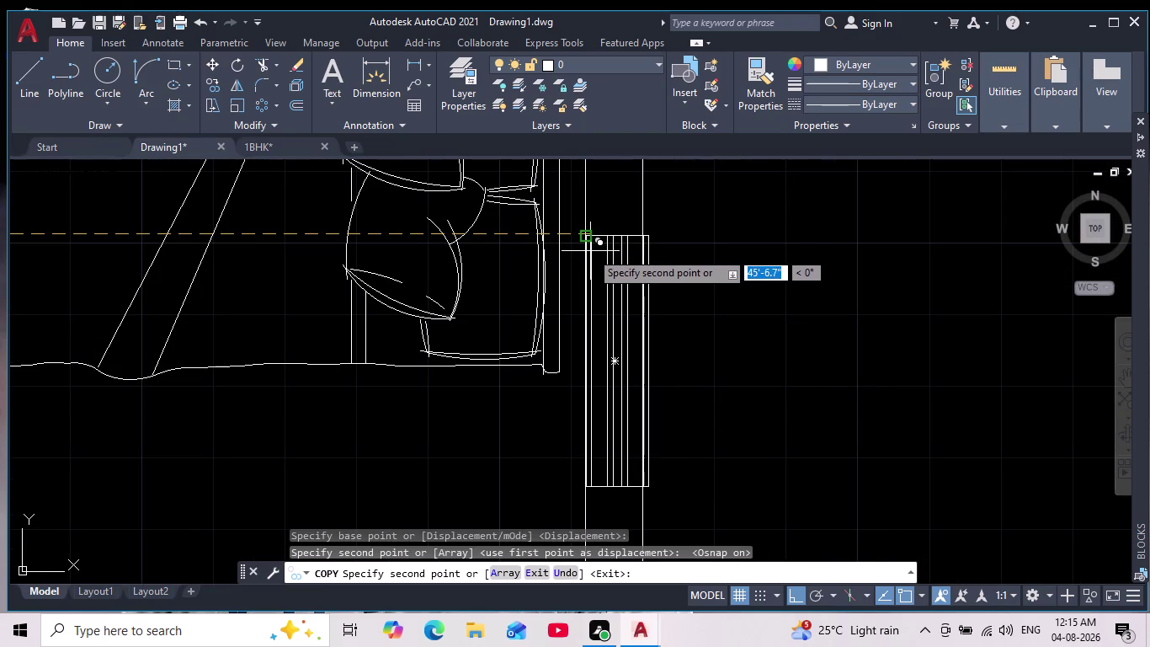
key(Escape)
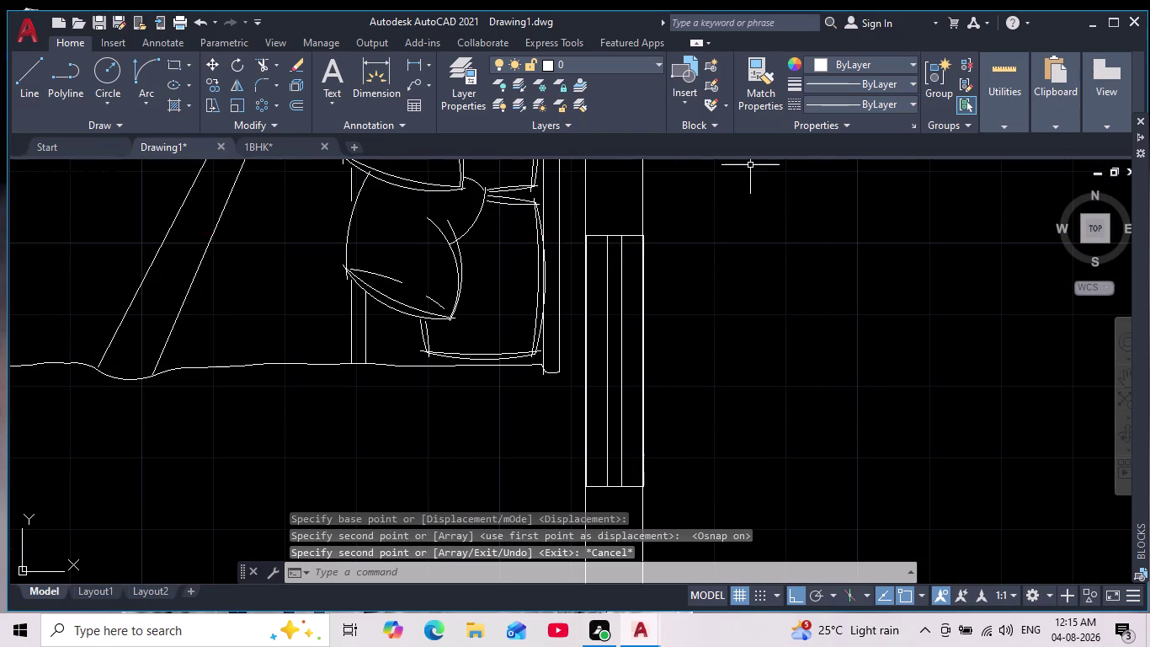
Select the outer frame of the window beside the bed.
scroll(down, 3)
scroll(up, 3)
middle_drag(745, 275, 684, 446)
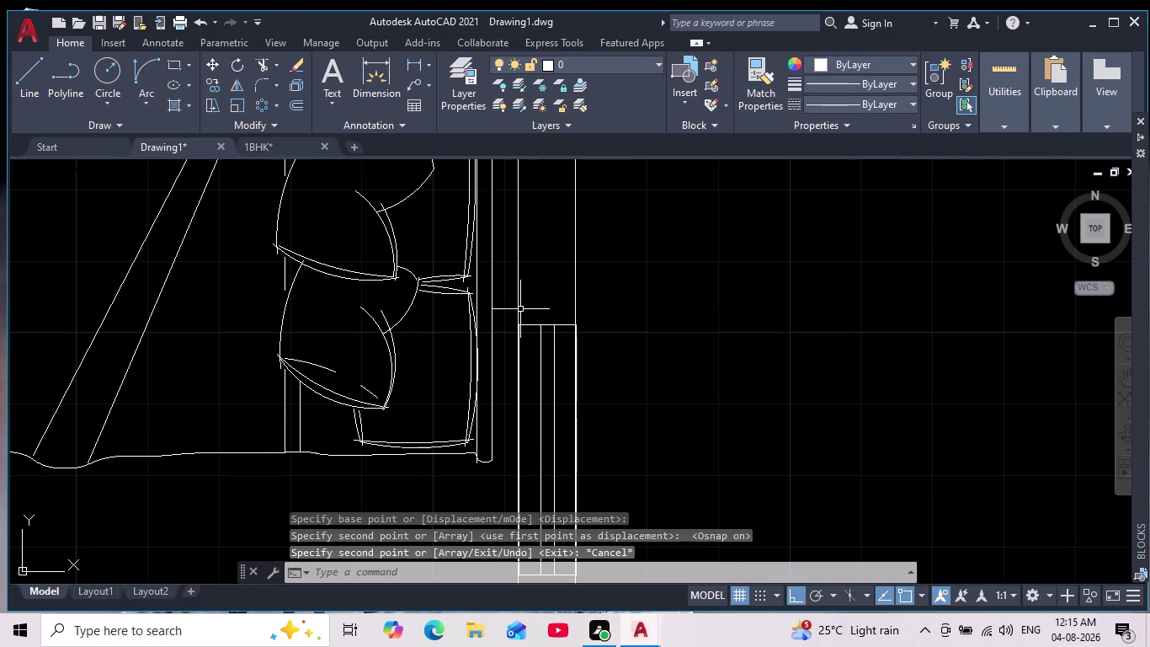
click(548, 325)
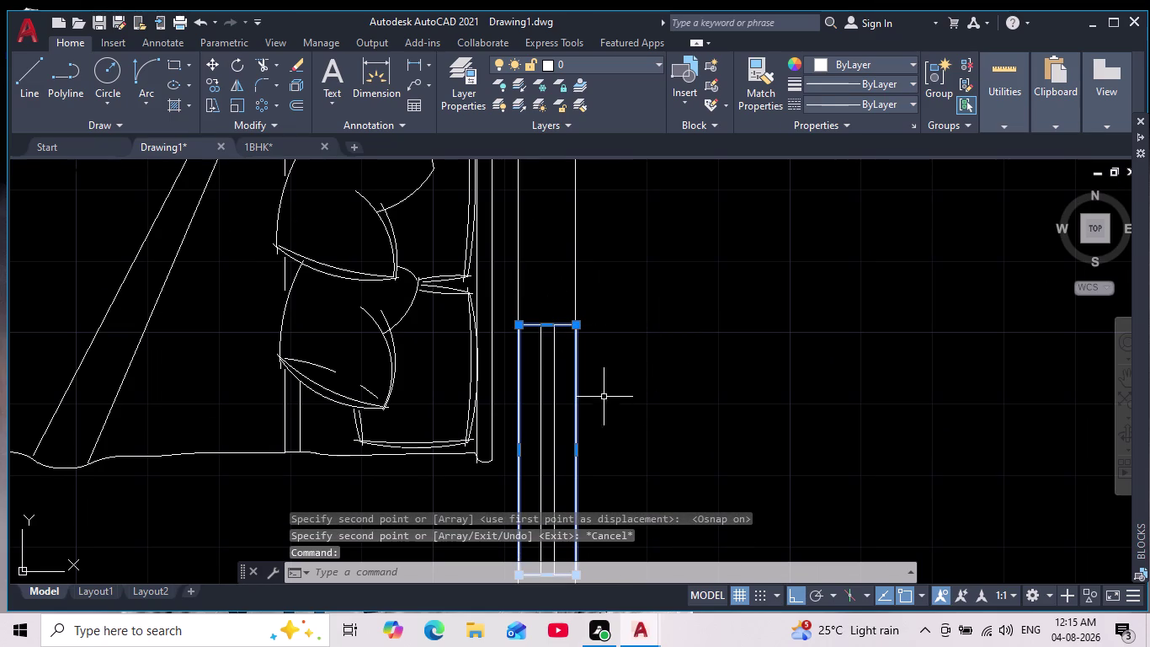
Select the Bedroom2 window lines and start copying them, with Osnap off.
click(569, 402)
click(530, 433)
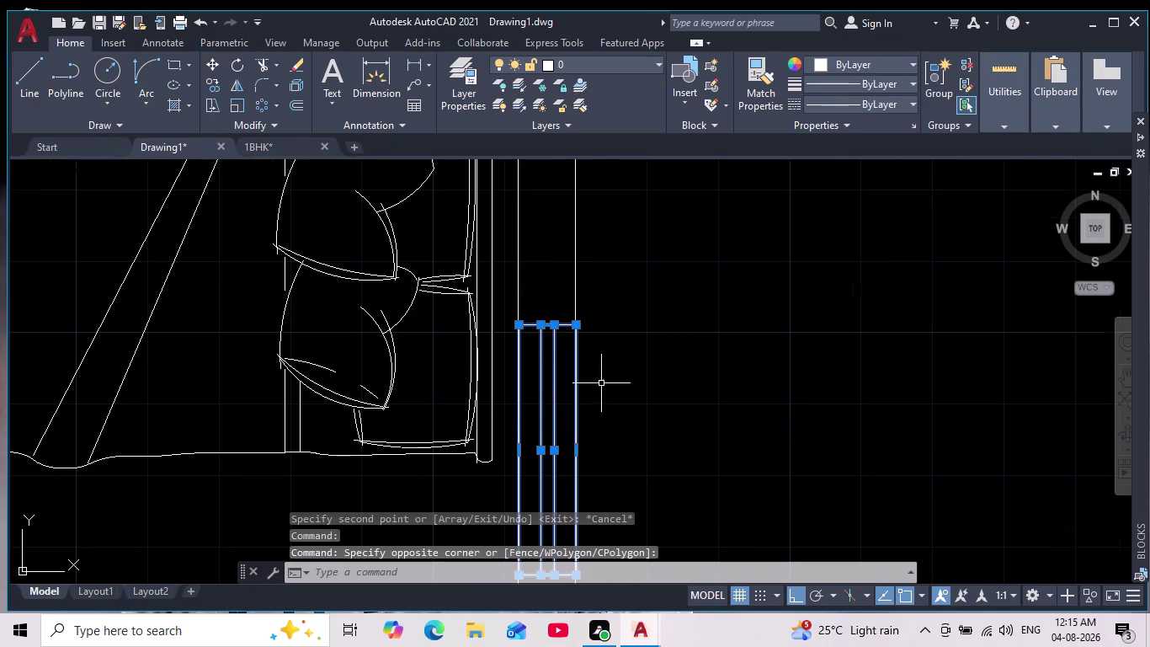
scroll(down, 3)
click(217, 85)
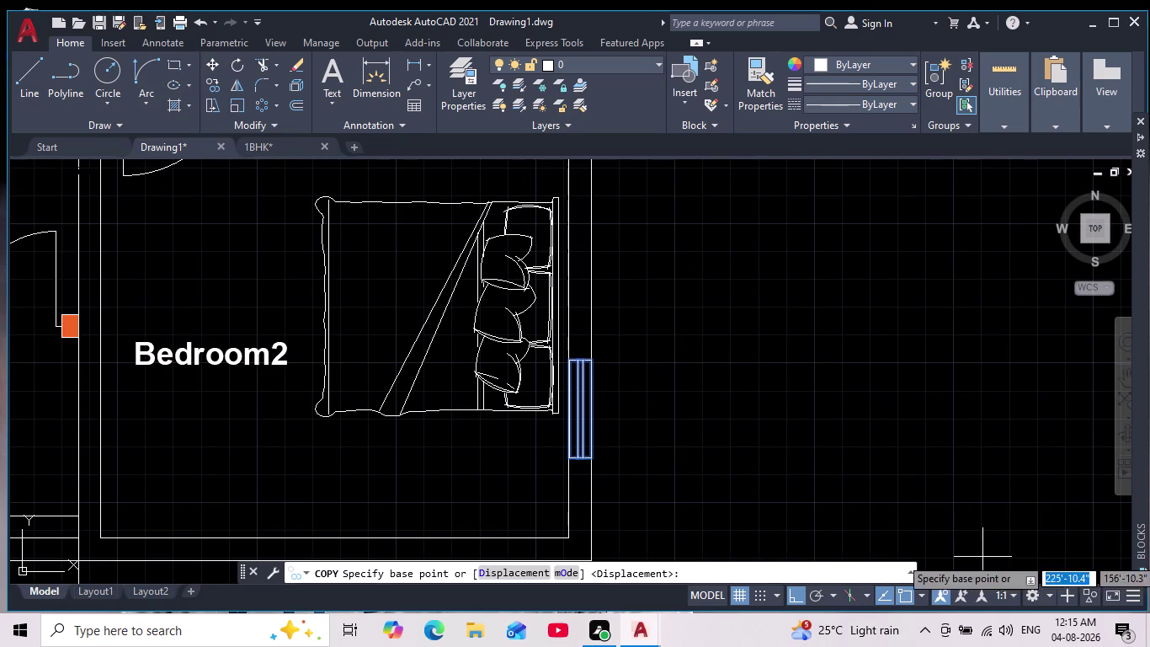
click(904, 594)
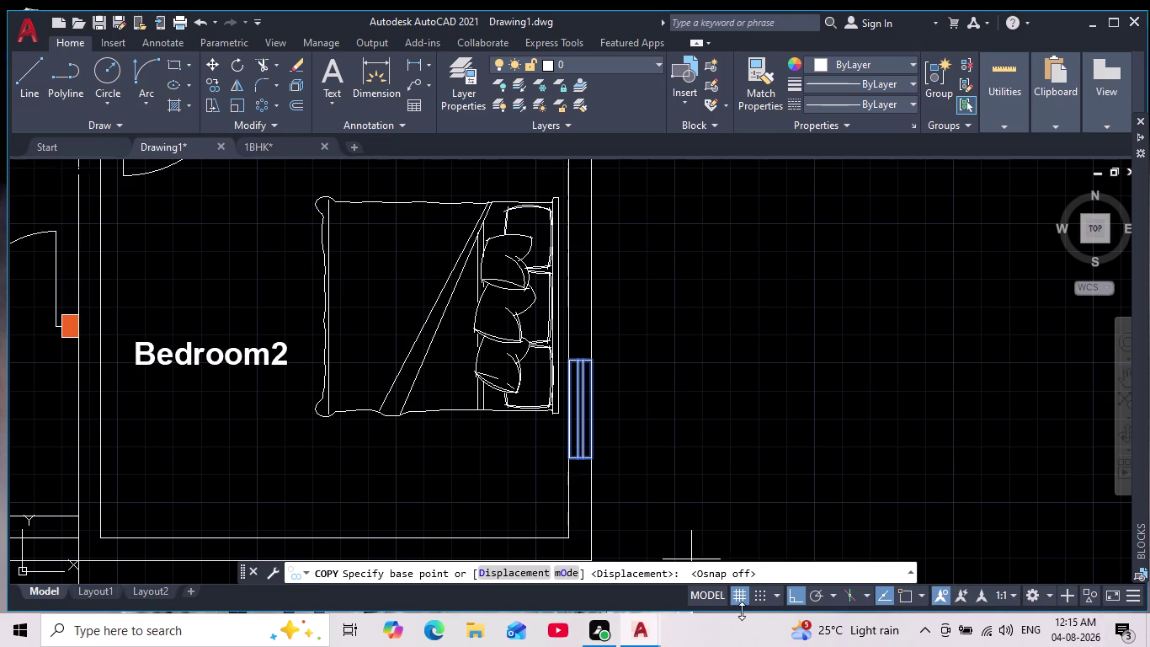
click(571, 363)
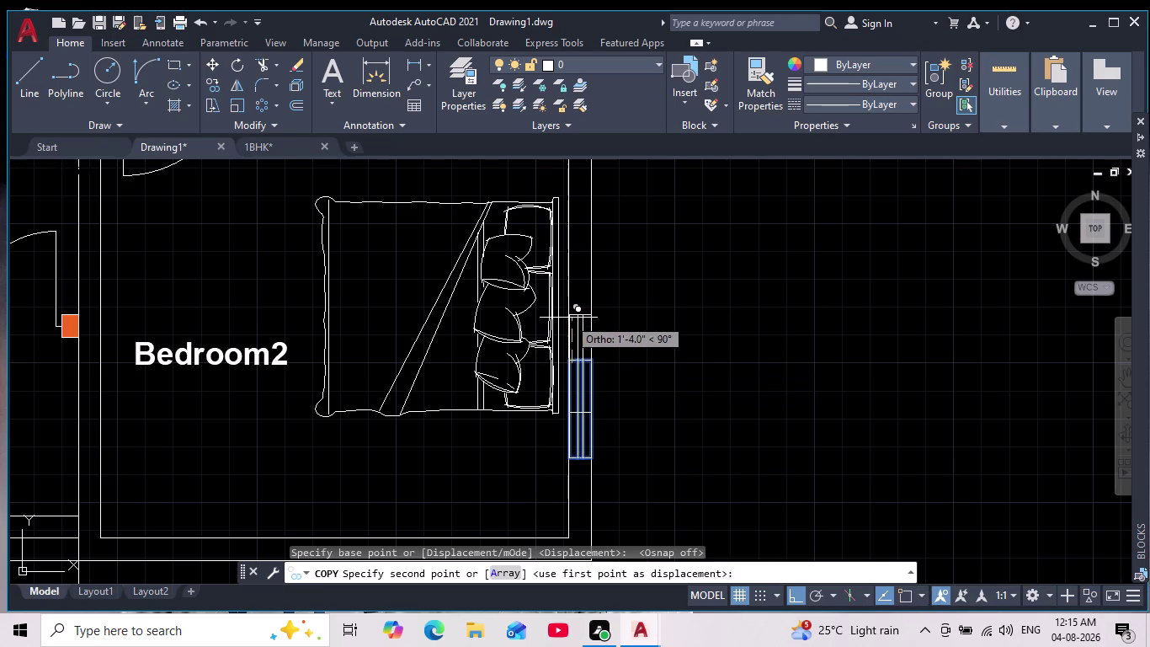
Place the window copy in Bedroom1's outer wall, then end the copy.
scroll(down, 3)
scroll(up, 3)
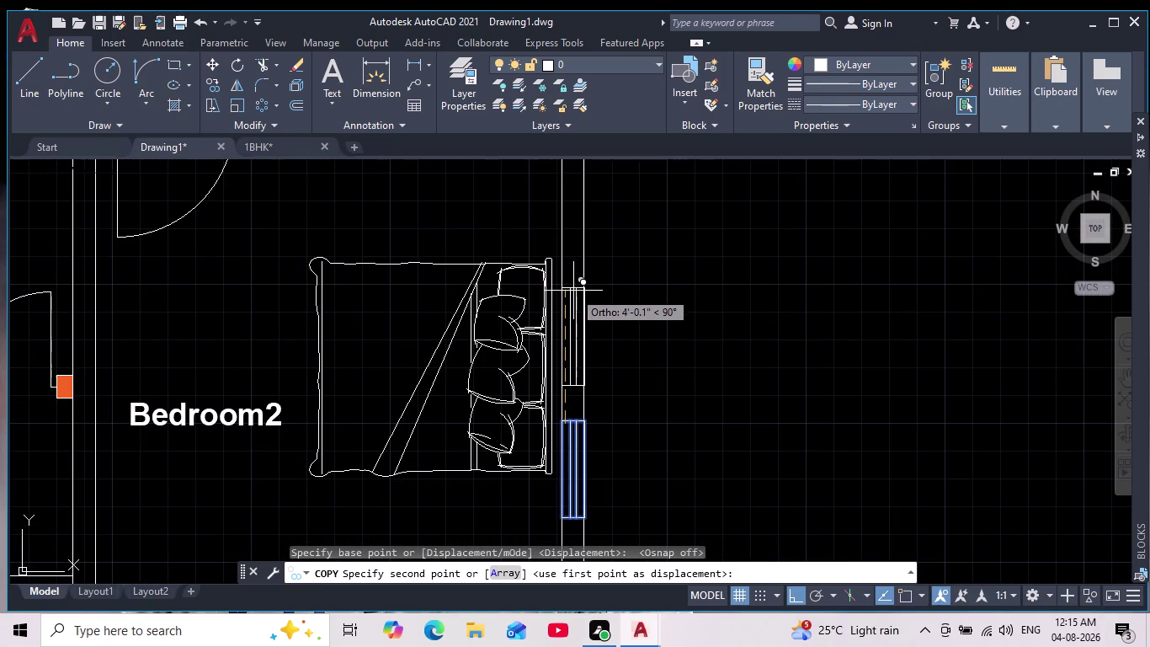
scroll(down, 3)
middle_drag(598, 261, 572, 410)
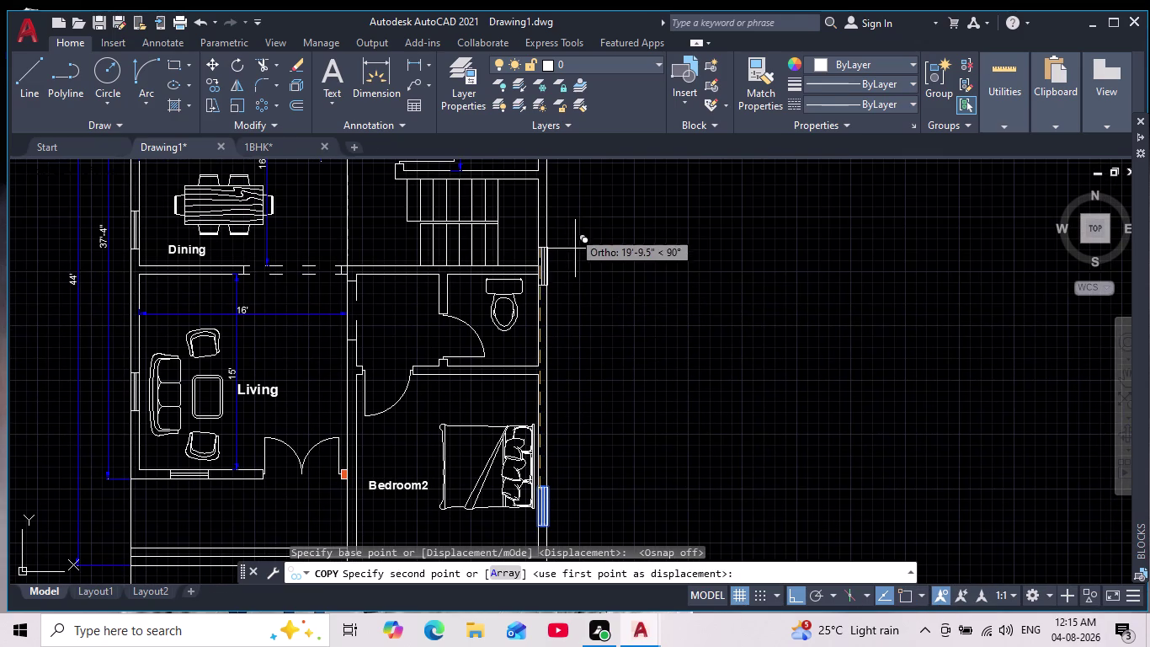
scroll(up, 3)
scroll(down, 3)
middle_drag(574, 228, 574, 346)
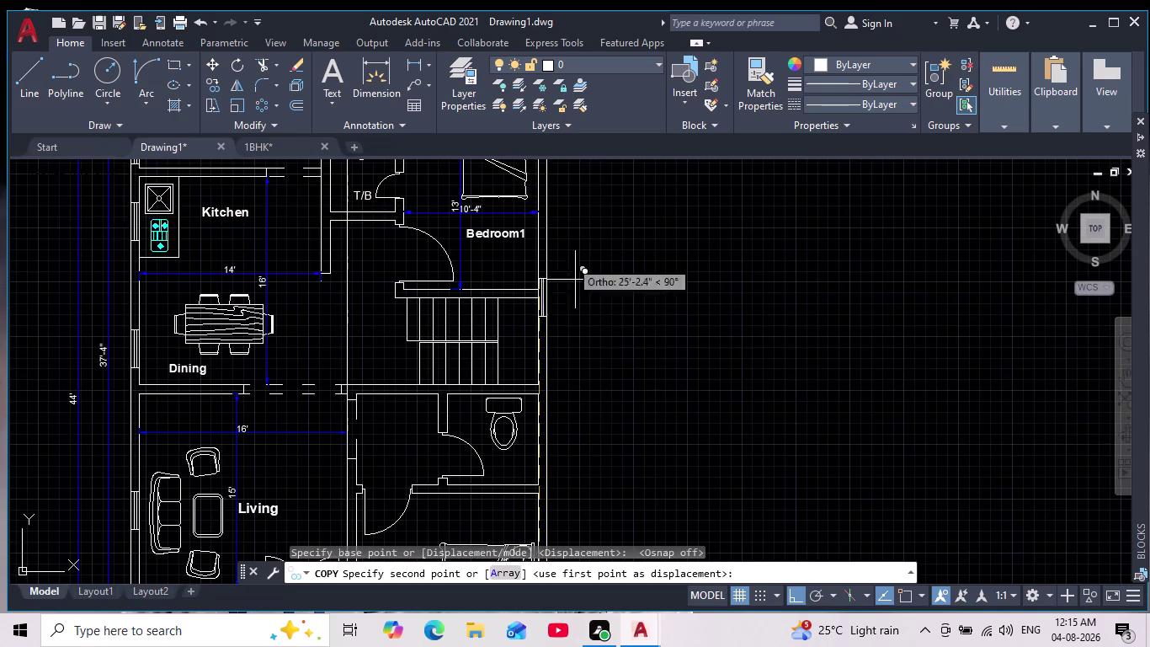
scroll(down, 3)
scroll(up, 3)
scroll(down, 3)
middle_drag(544, 217, 537, 262)
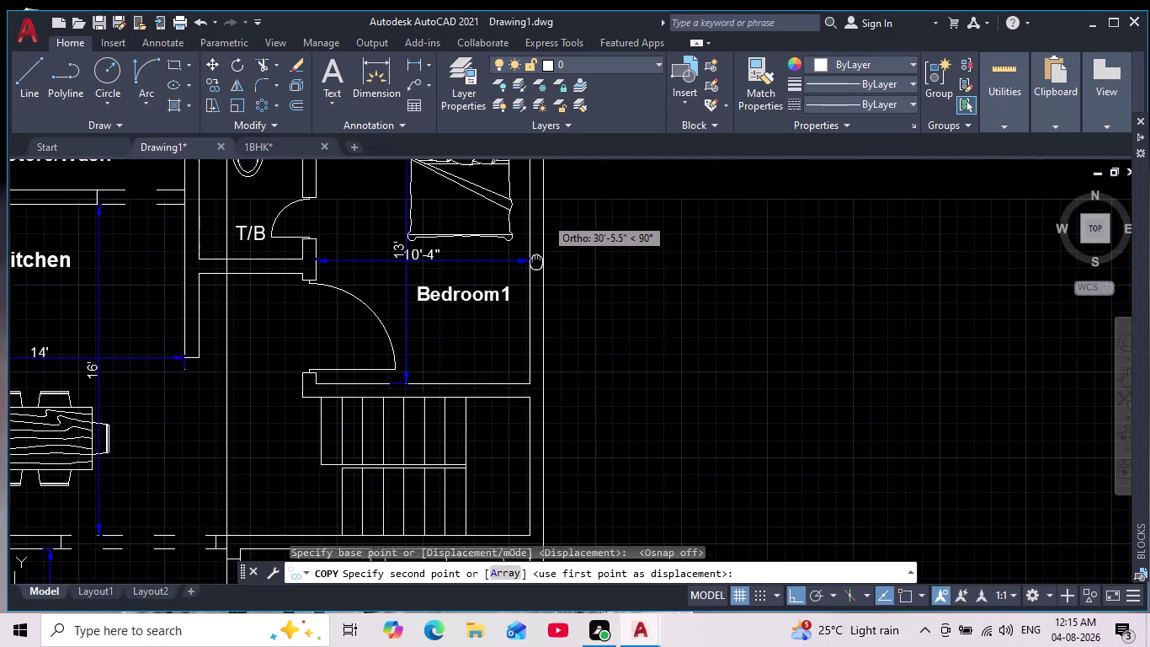
middle_drag(537, 262, 526, 338)
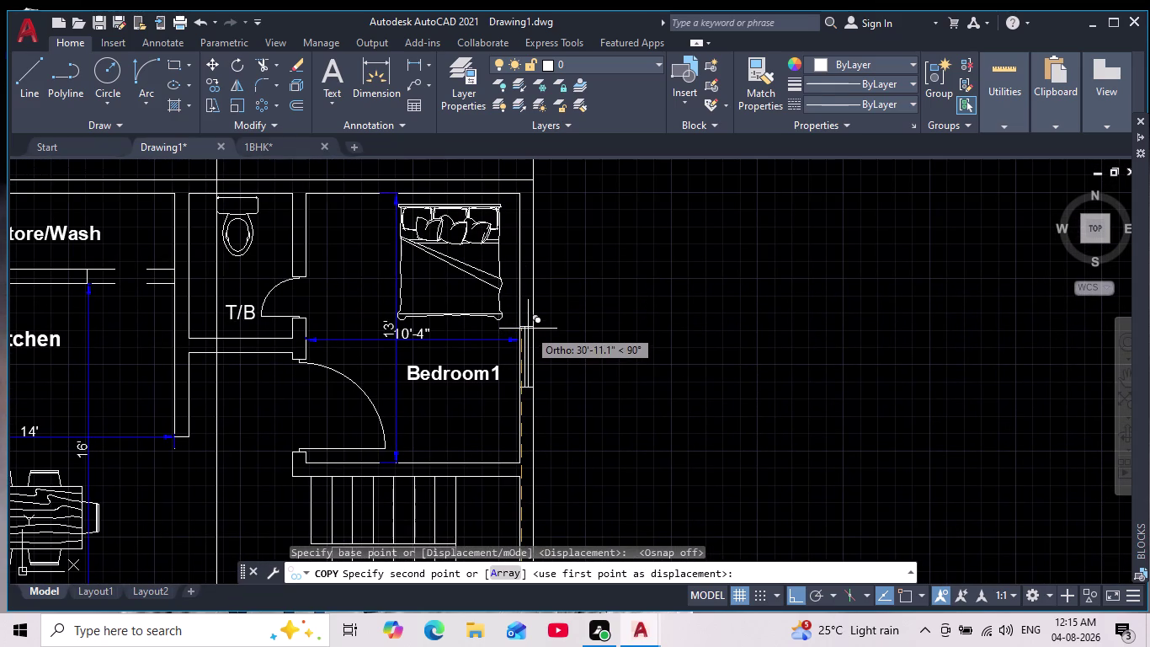
click(528, 337)
key(Escape)
Pan back down the plan to the bed in Bedroom2.
scroll(down, 3)
middle_drag(638, 303, 642, 277)
scroll(down, 3)
middle_drag(675, 395, 639, 248)
scroll(up, 3)
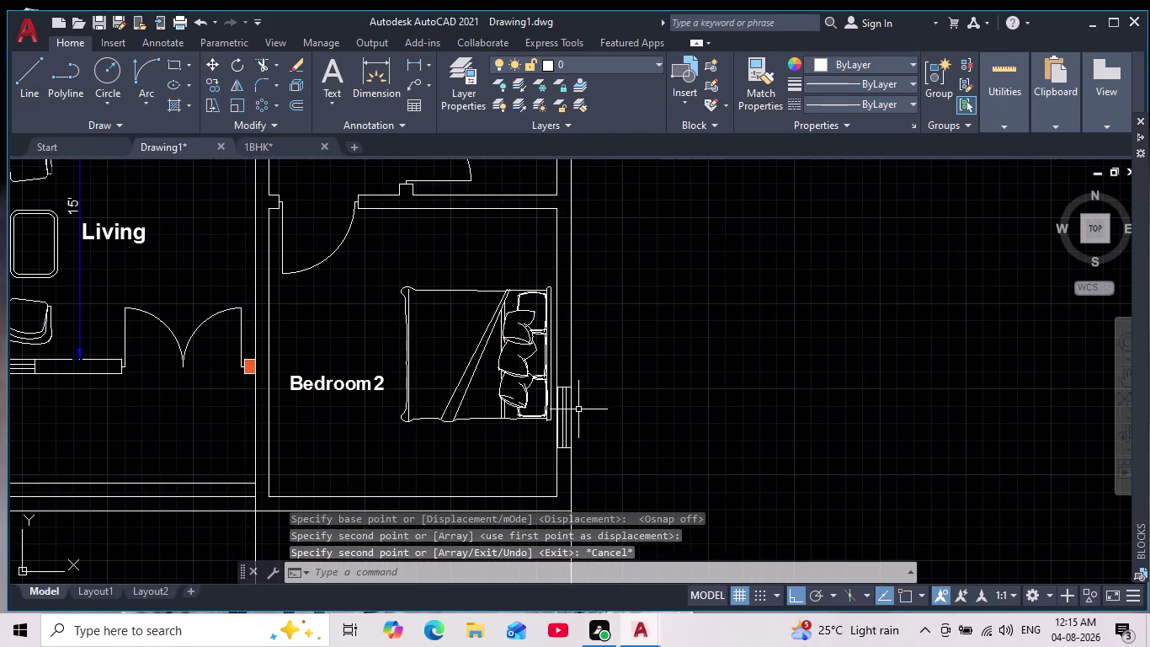
middle_drag(578, 409, 545, 298)
scroll(up, 3)
Move the Bedroom2 window into place, snapping from its top corner with Osnap on.
scroll(up, 3)
drag(410, 211, 411, 229)
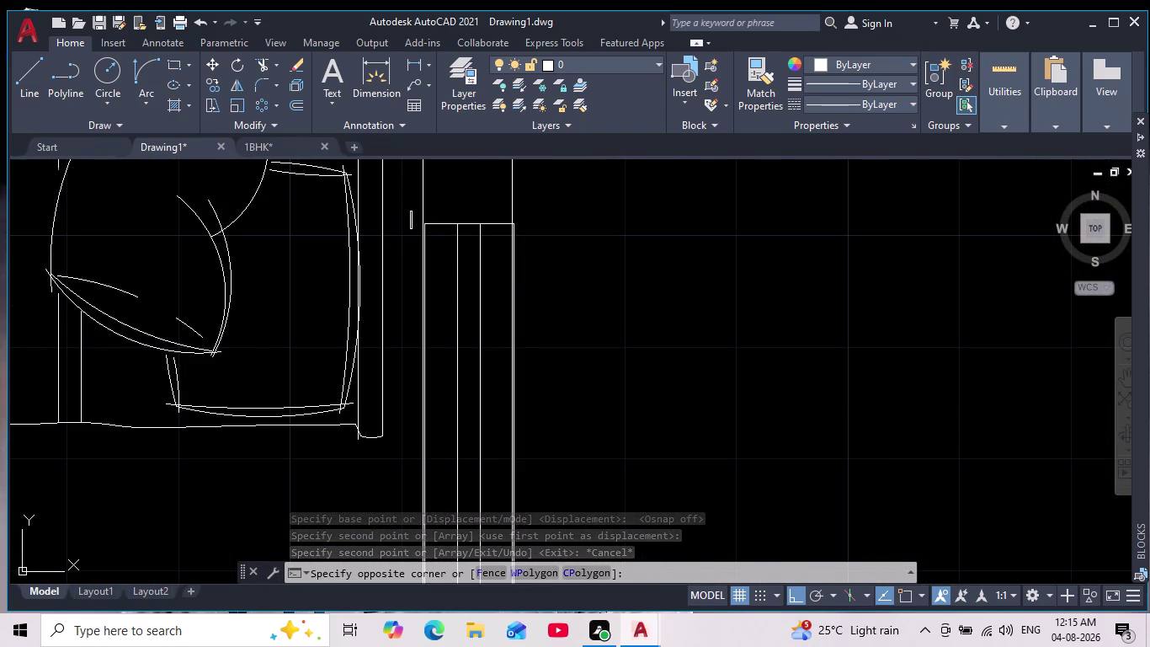
drag(503, 364, 530, 402)
click(418, 210)
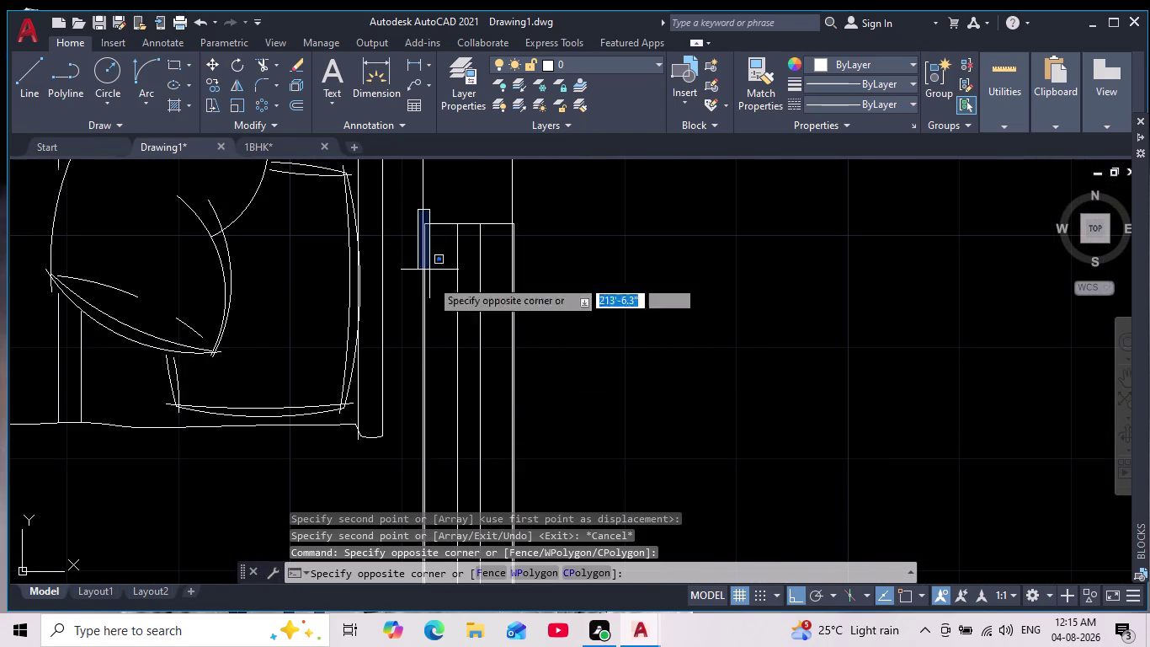
middle_drag(484, 419, 507, 346)
scroll(down, 3)
click(543, 500)
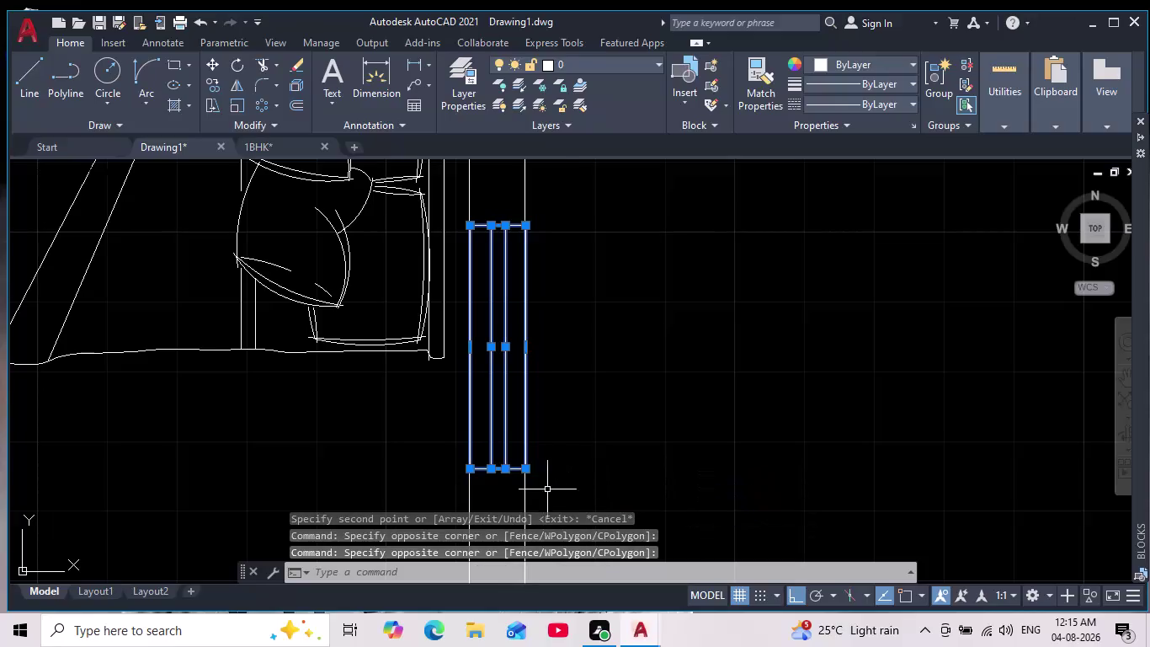
click(215, 62)
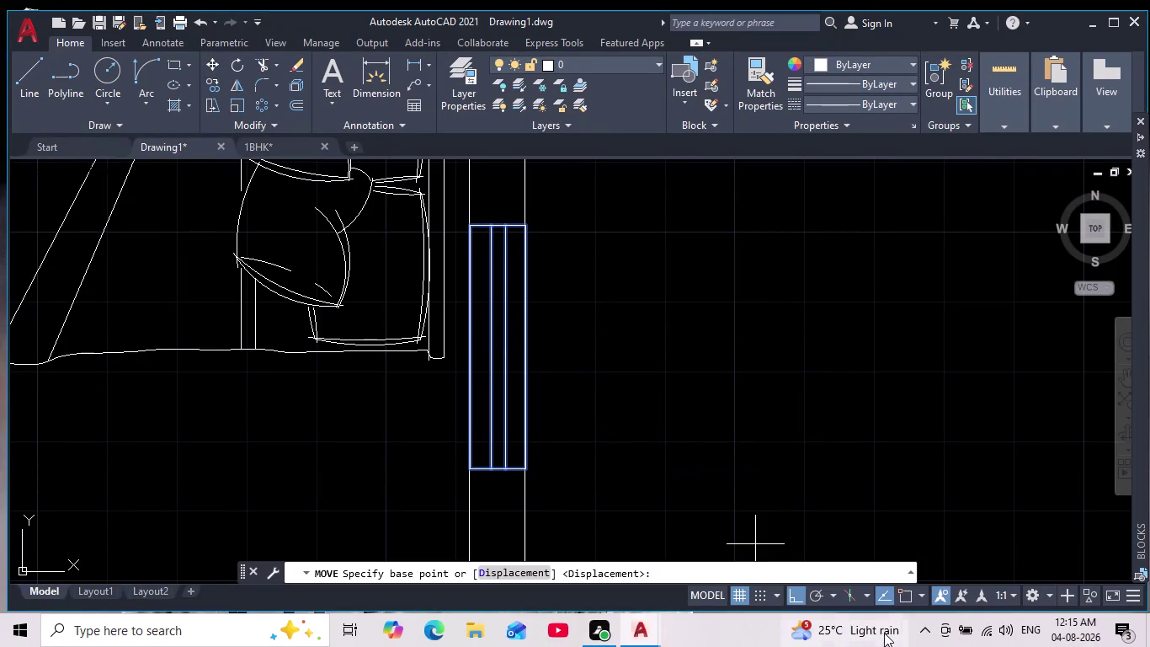
click(905, 594)
scroll(up, 3)
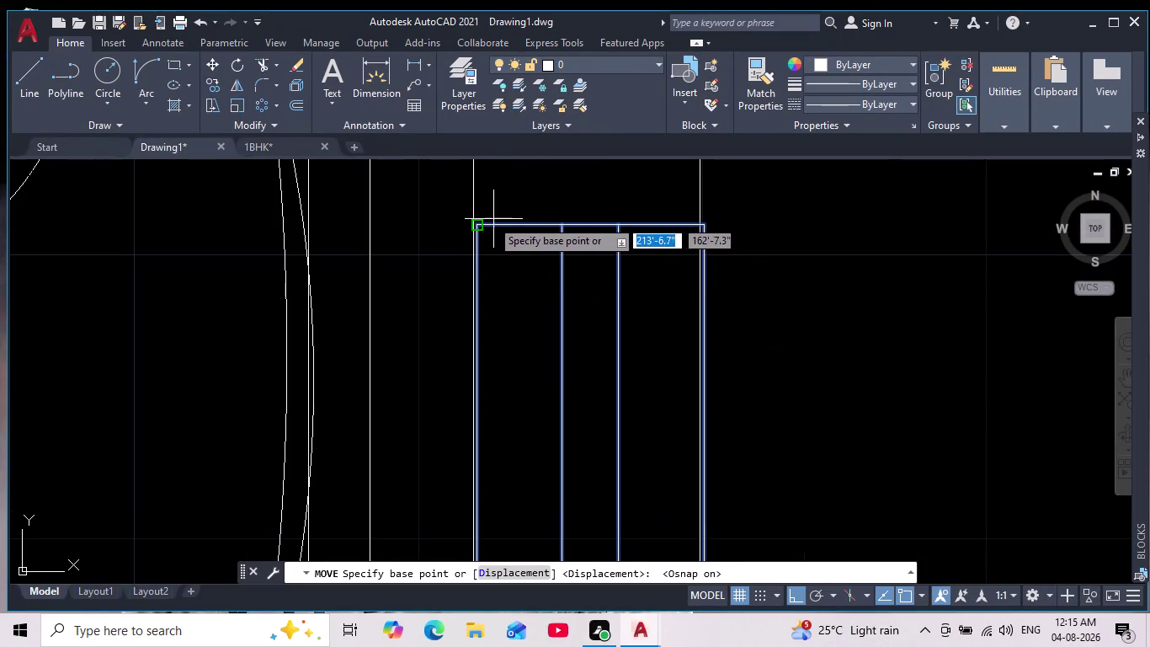
scroll(up, 3)
click(416, 203)
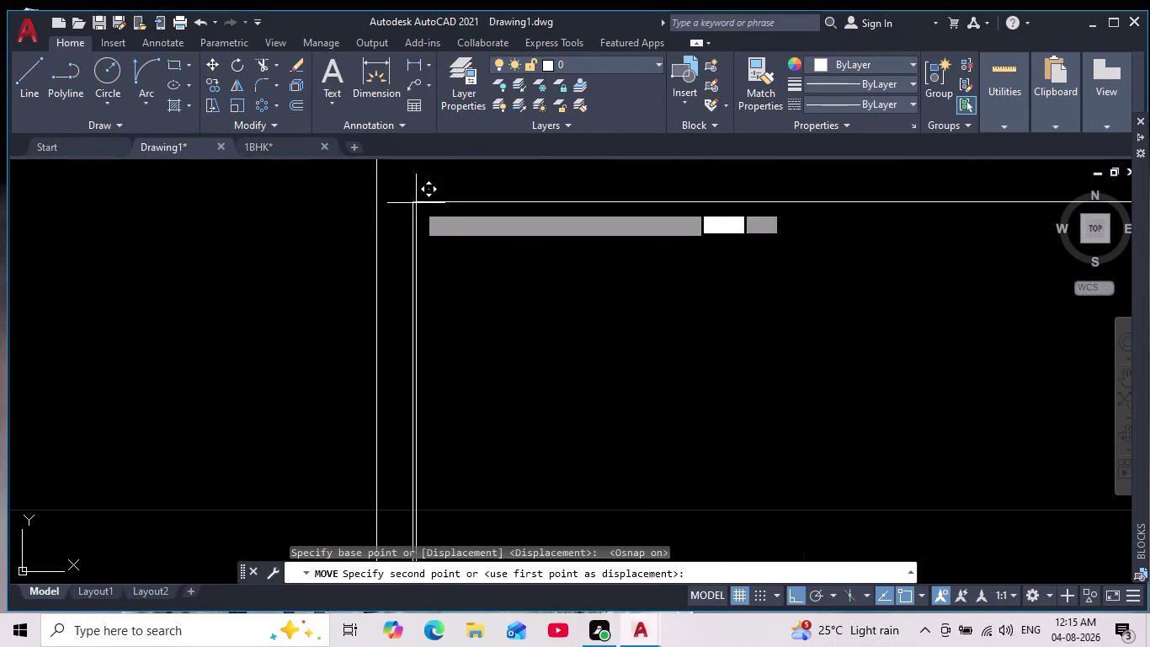
click(376, 201)
Pan over to the Bedroom1 window and cancel any active command.
scroll(down, 3)
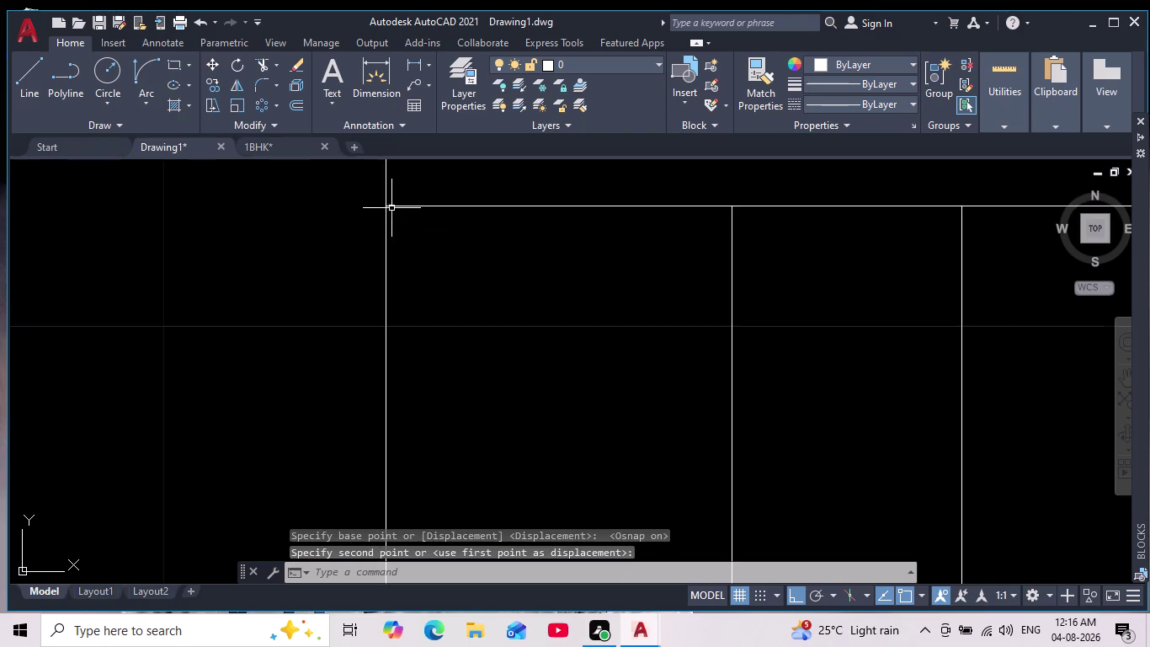
scroll(down, 3)
scroll(down, 3)
middle_drag(466, 371, 431, 479)
scroll(up, 3)
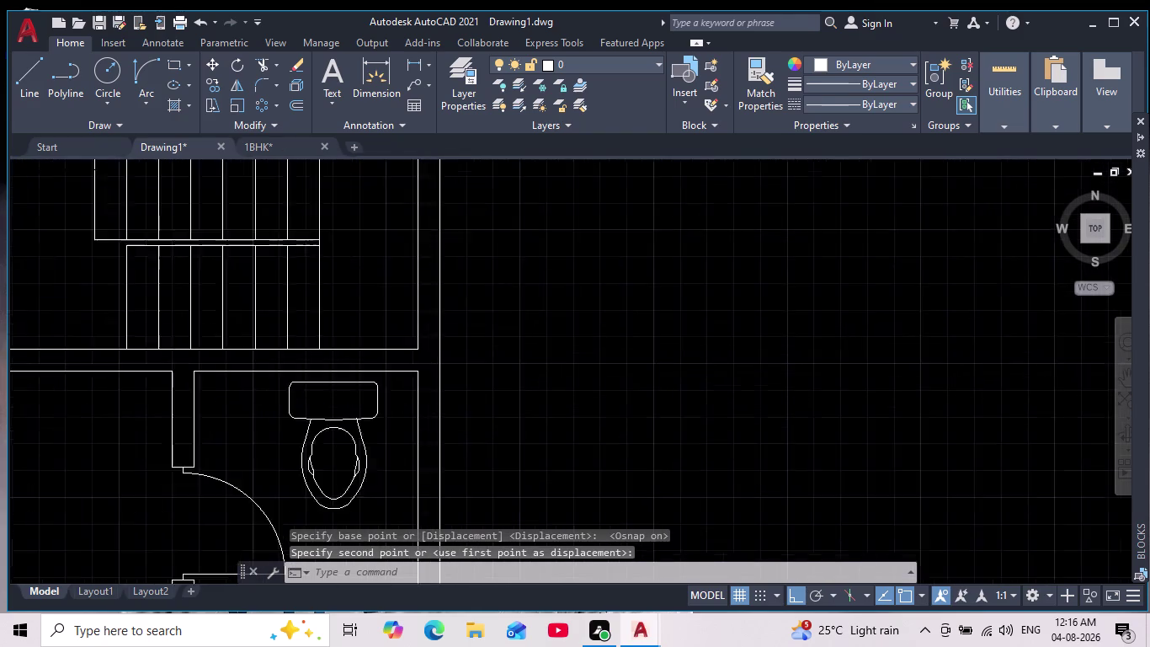
scroll(up, 3)
middle_drag(467, 325, 468, 529)
scroll(down, 3)
scroll(up, 3)
middle_drag(453, 429, 549, 11)
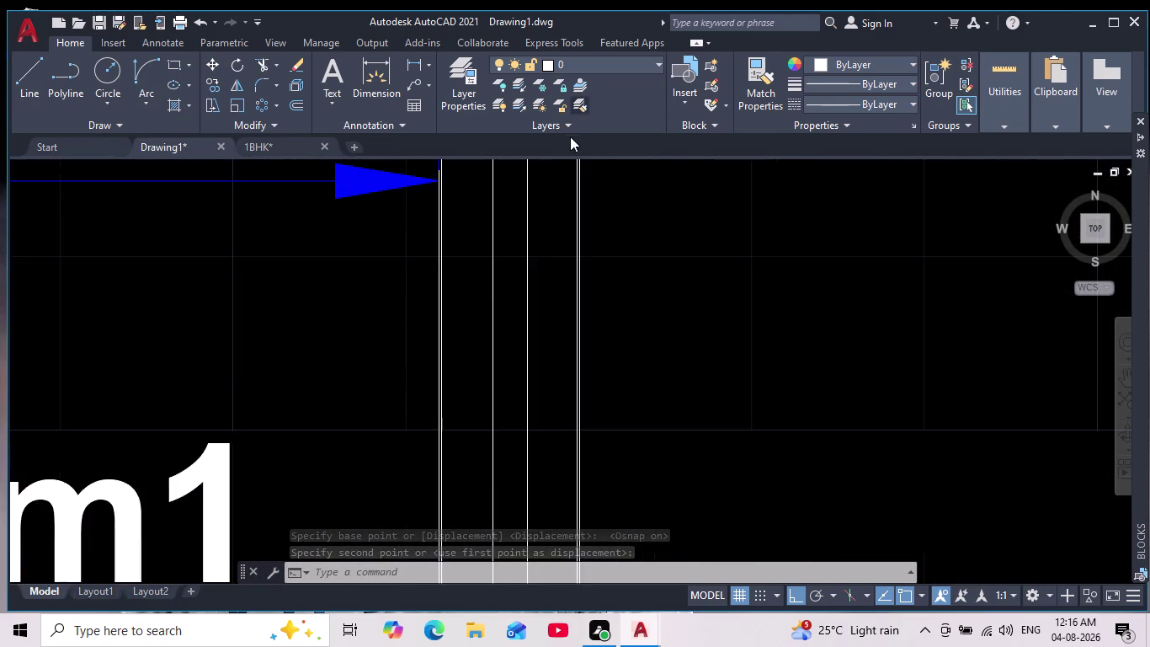
middle_drag(533, 199, 490, 353)
scroll(up, 3)
scroll(down, 3)
middle_click(412, 327)
key(Escape)
key(Escape)
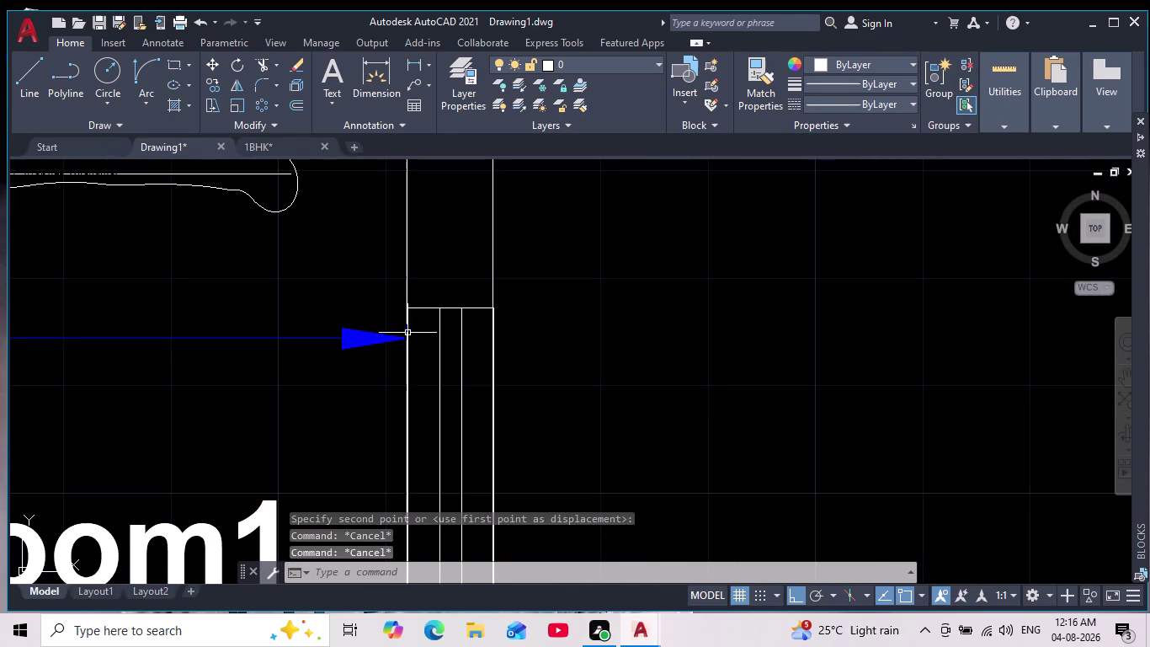
Select the window in Bedroom1's wall and begin moving it.
drag(389, 290, 403, 311)
middle_drag(435, 525, 448, 362)
middle_drag(522, 543, 523, 543)
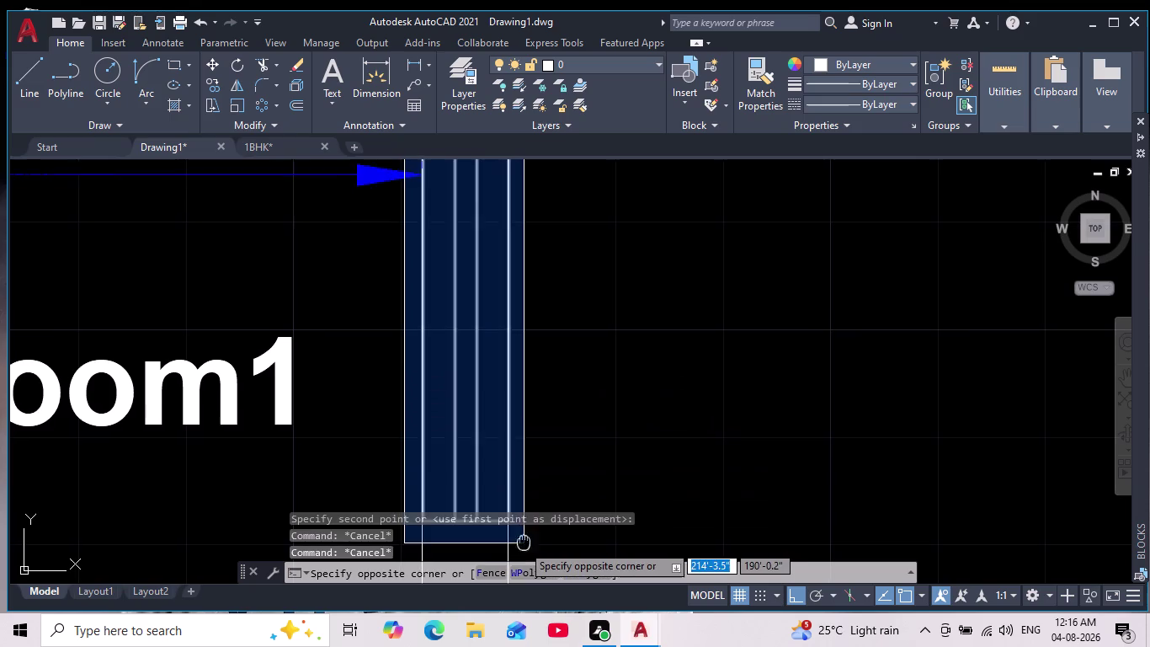
middle_drag(524, 544, 526, 443)
click(538, 437)
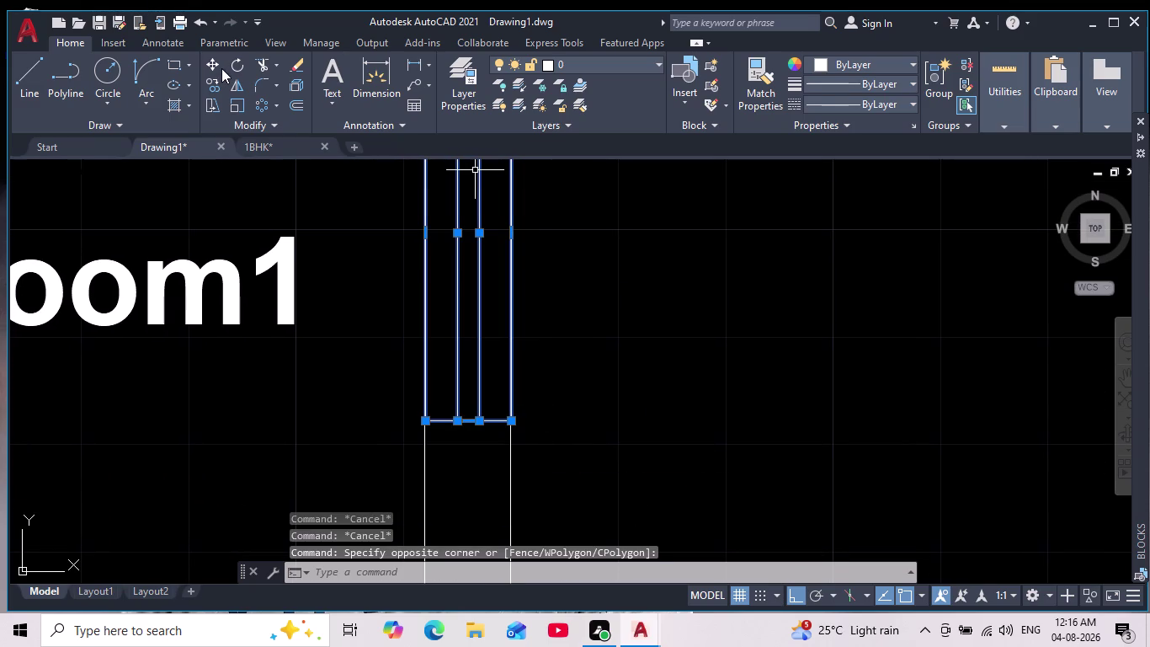
click(206, 61)
middle_drag(456, 307, 462, 576)
scroll(up, 3)
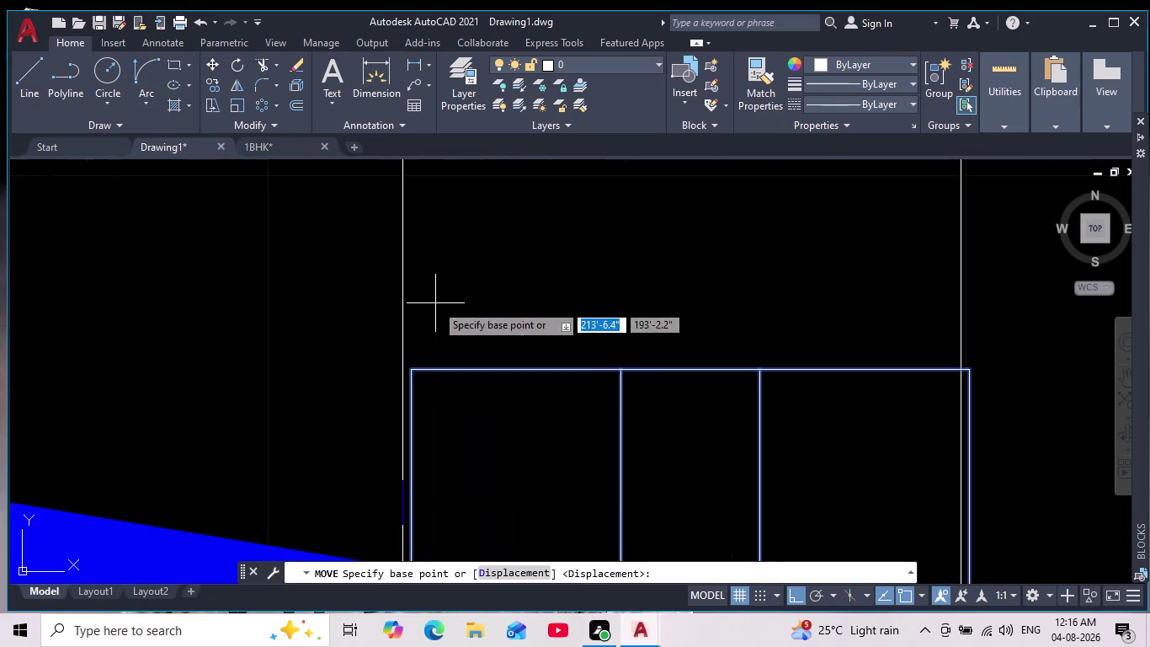
scroll(up, 3)
Drop the Bedroom1 window at its new position and zoom out to the whole plan.
click(285, 375)
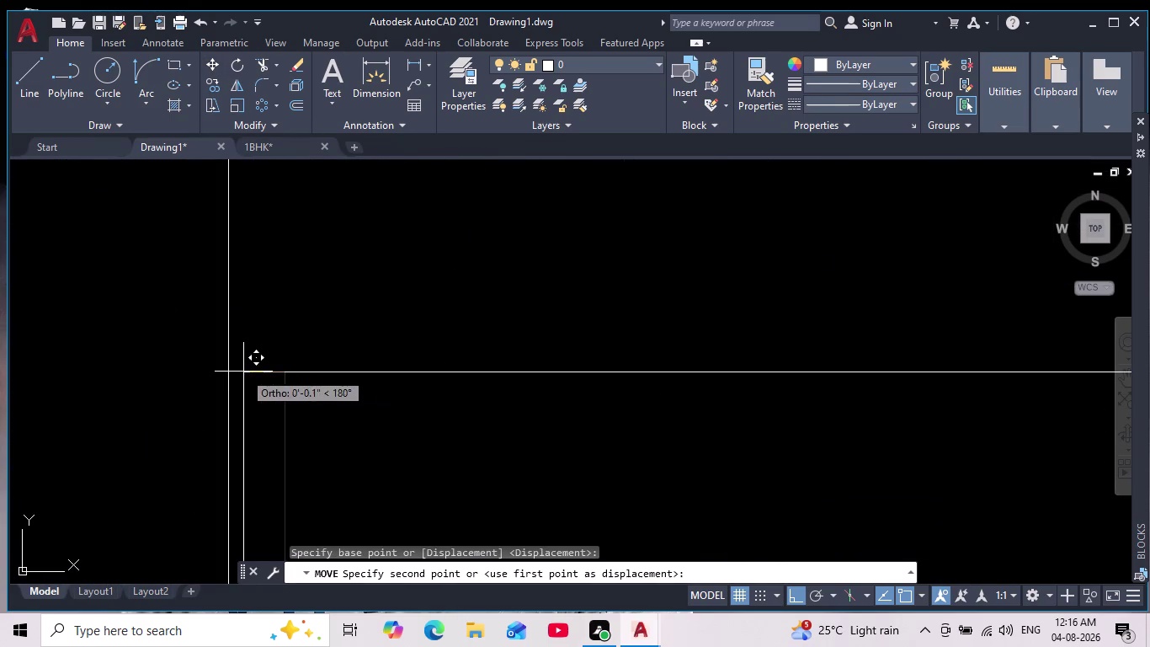
click(225, 373)
key(Escape)
scroll(down, 3)
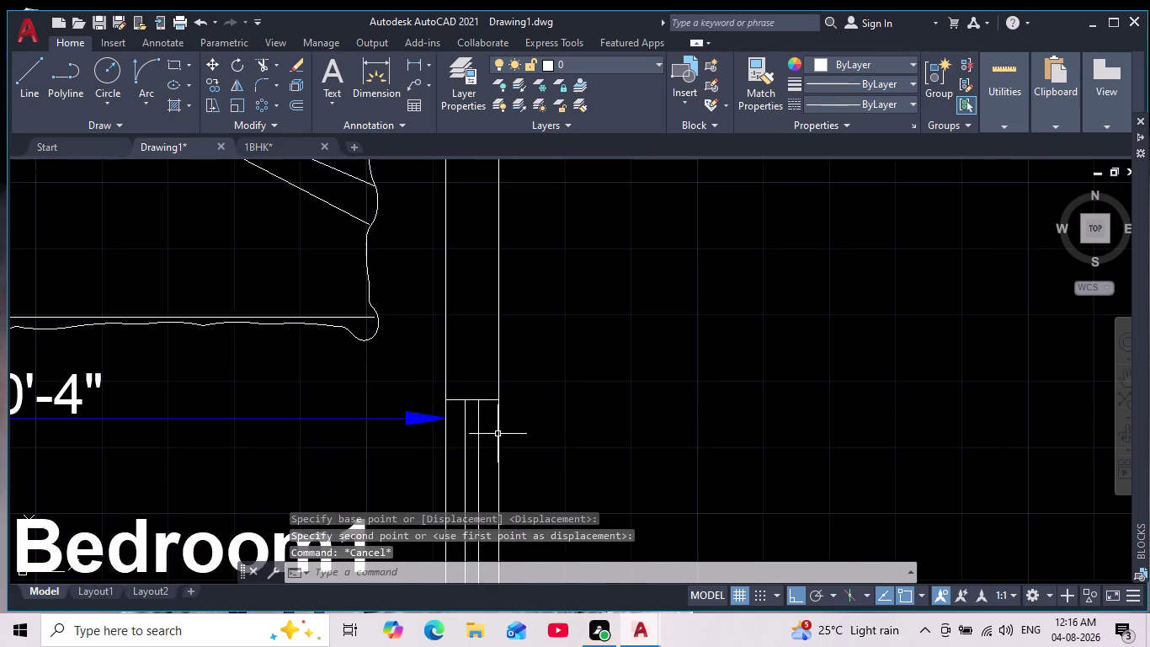
scroll(down, 3)
middle_drag(499, 437, 473, 341)
middle_drag(543, 443, 507, 352)
scroll(down, 3)
middle_drag(503, 322, 545, 356)
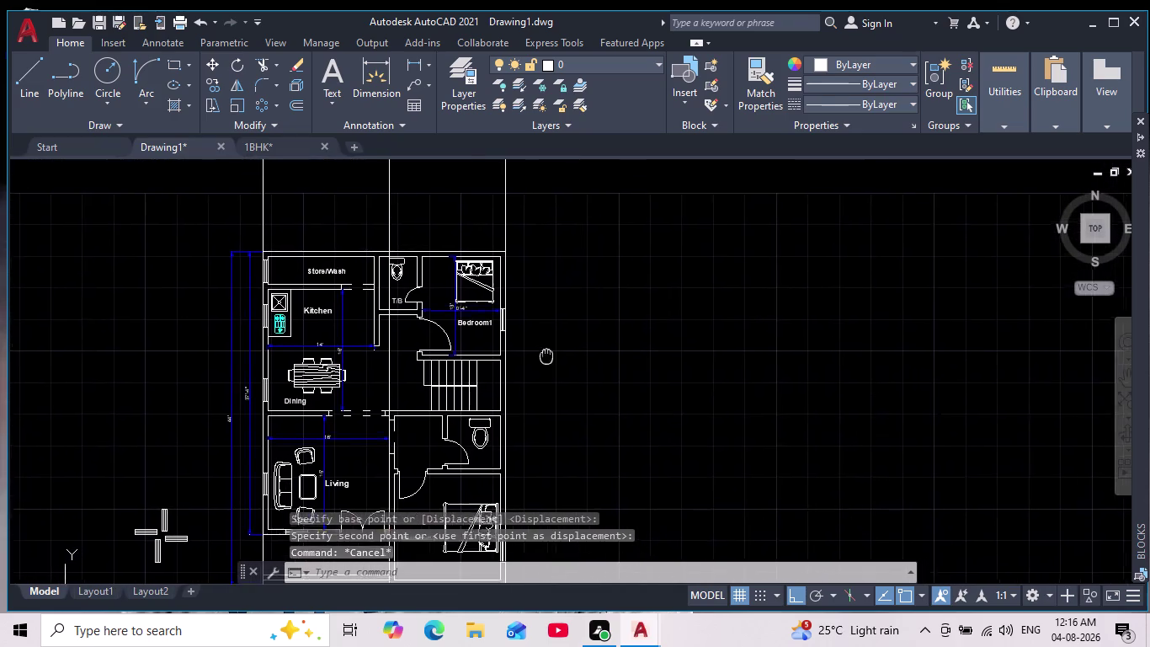
middle_drag(546, 356, 589, 222)
middle_drag(605, 349, 581, 434)
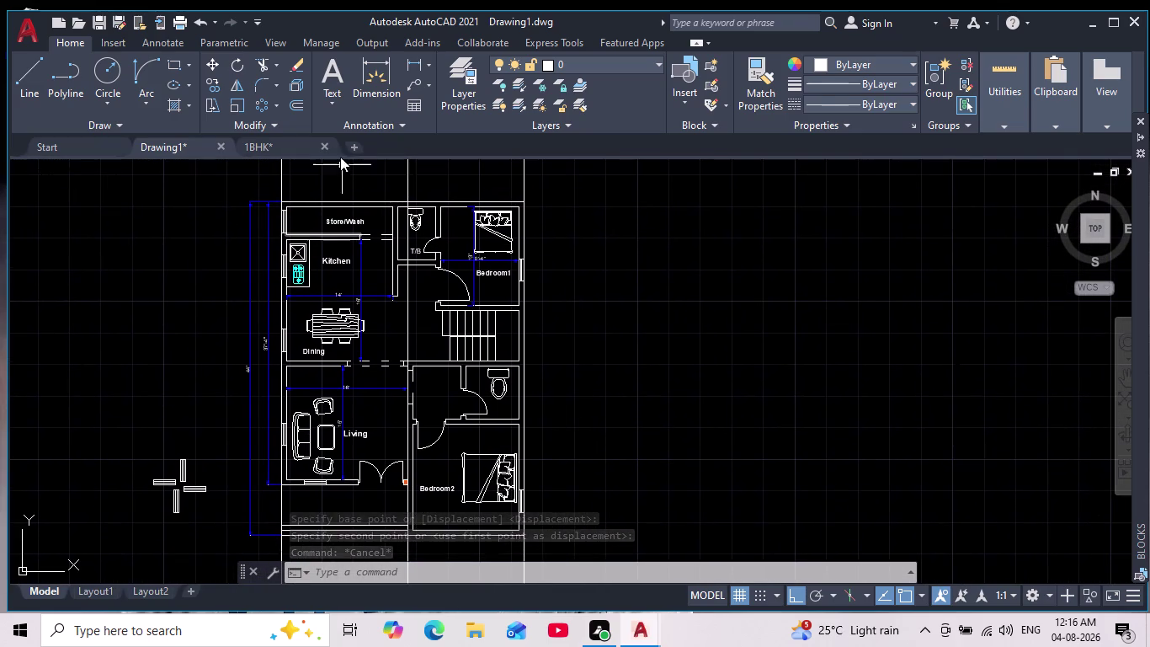
Draw a rectangle across the T/B top outer wall above the toilet.
click(173, 64)
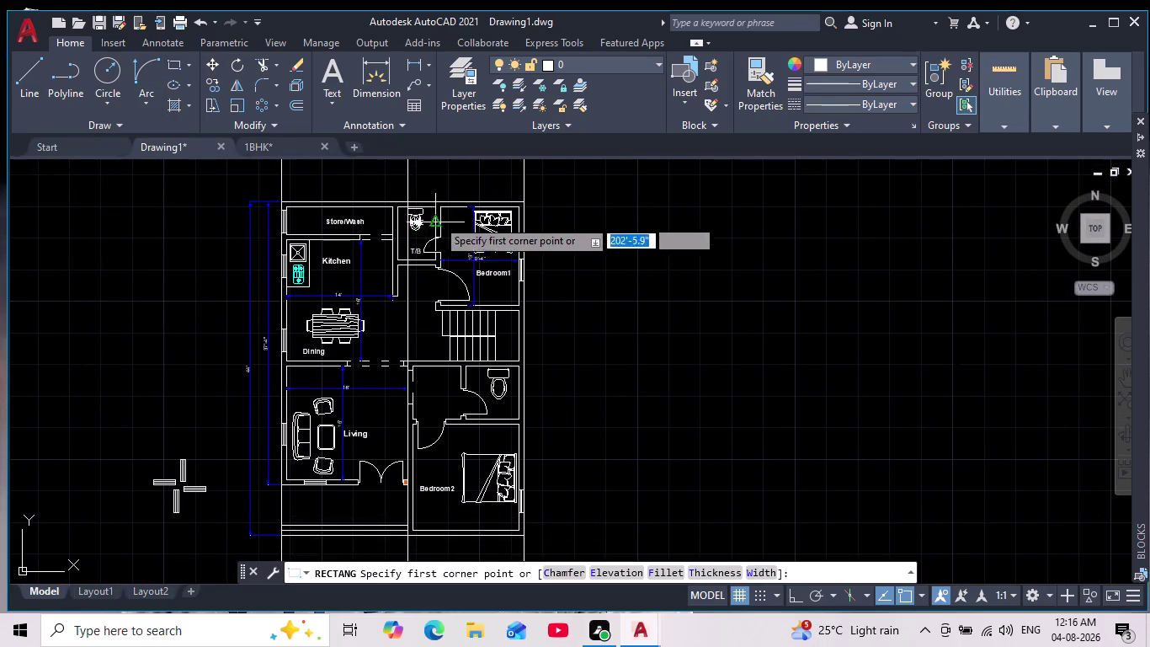
scroll(up, 3)
scroll(up, 3)
middle_drag(660, 213, 449, 277)
scroll(down, 3)
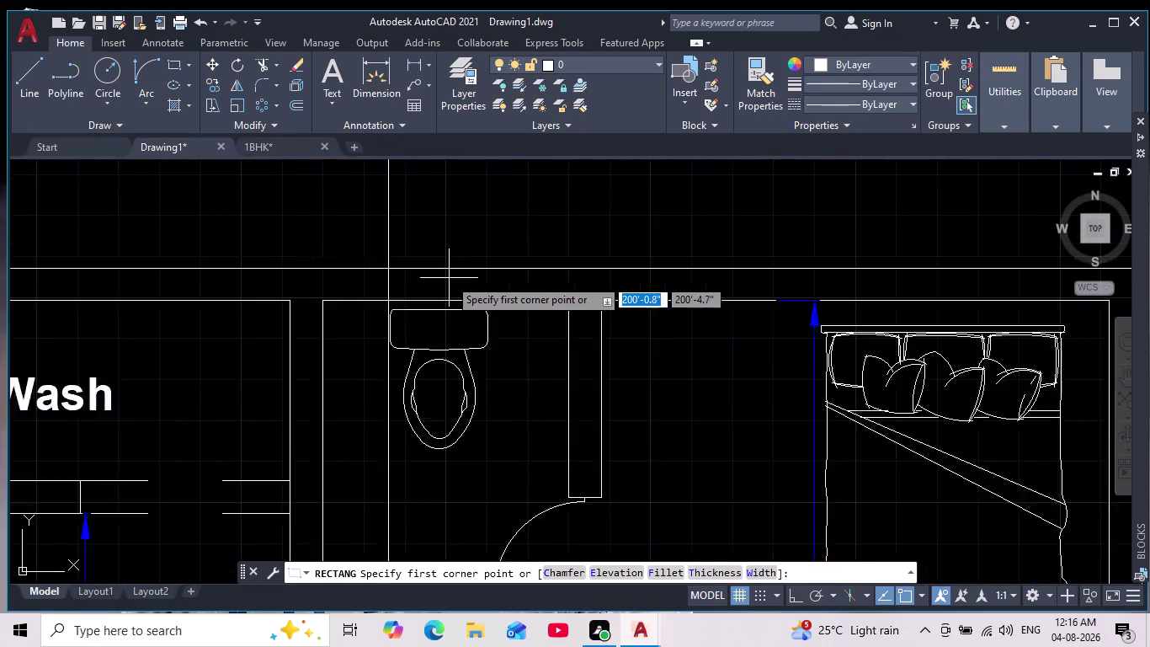
scroll(down, 3)
scroll(down, 3)
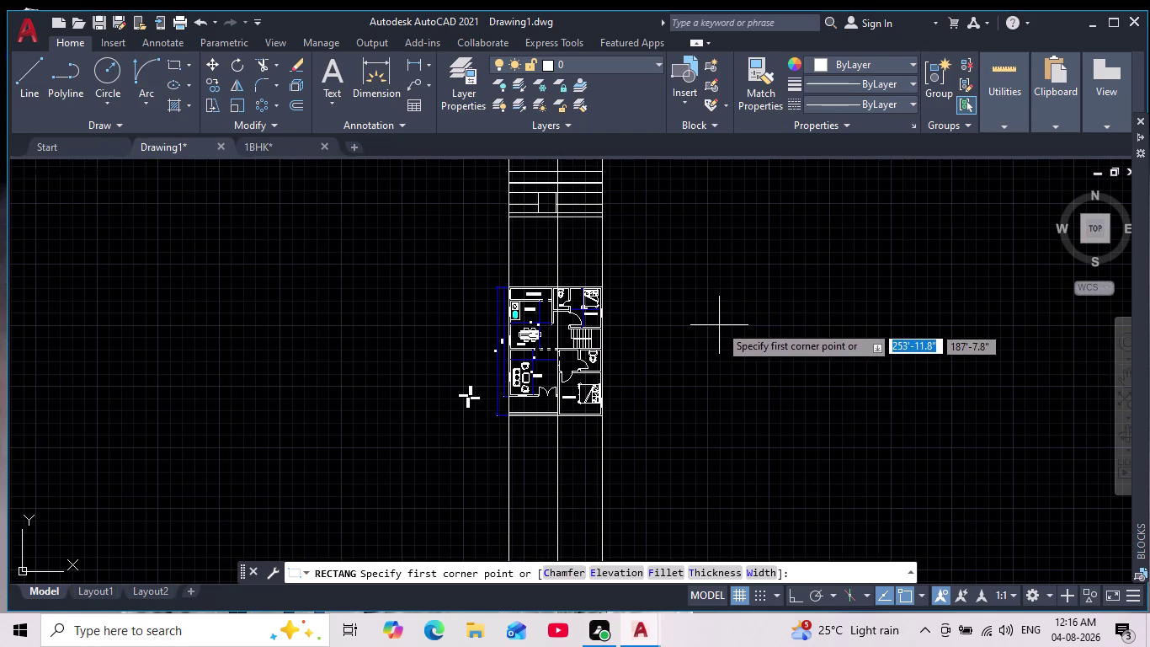
scroll(up, 3)
scroll(up, 3)
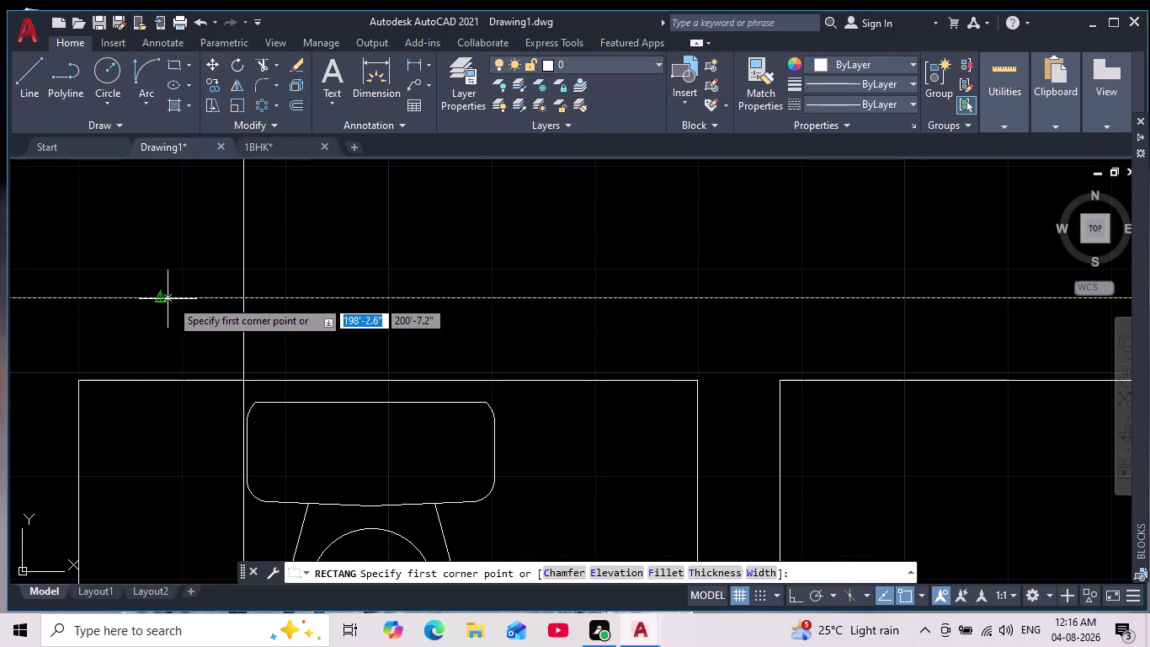
click(320, 301)
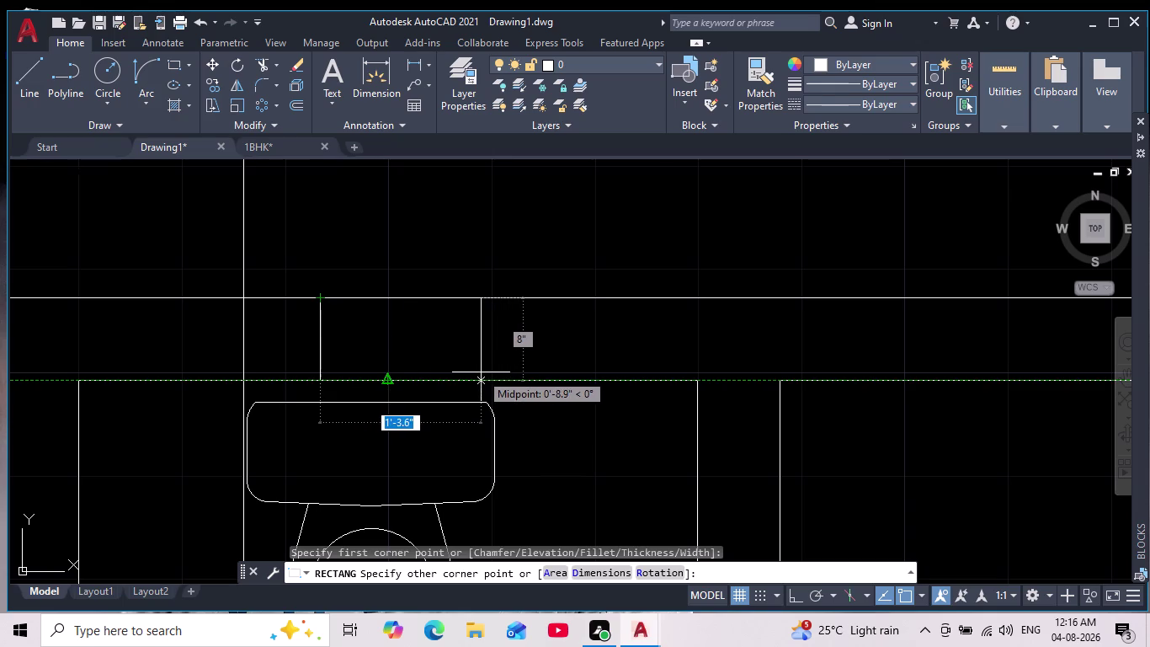
click(496, 373)
scroll(down, 3)
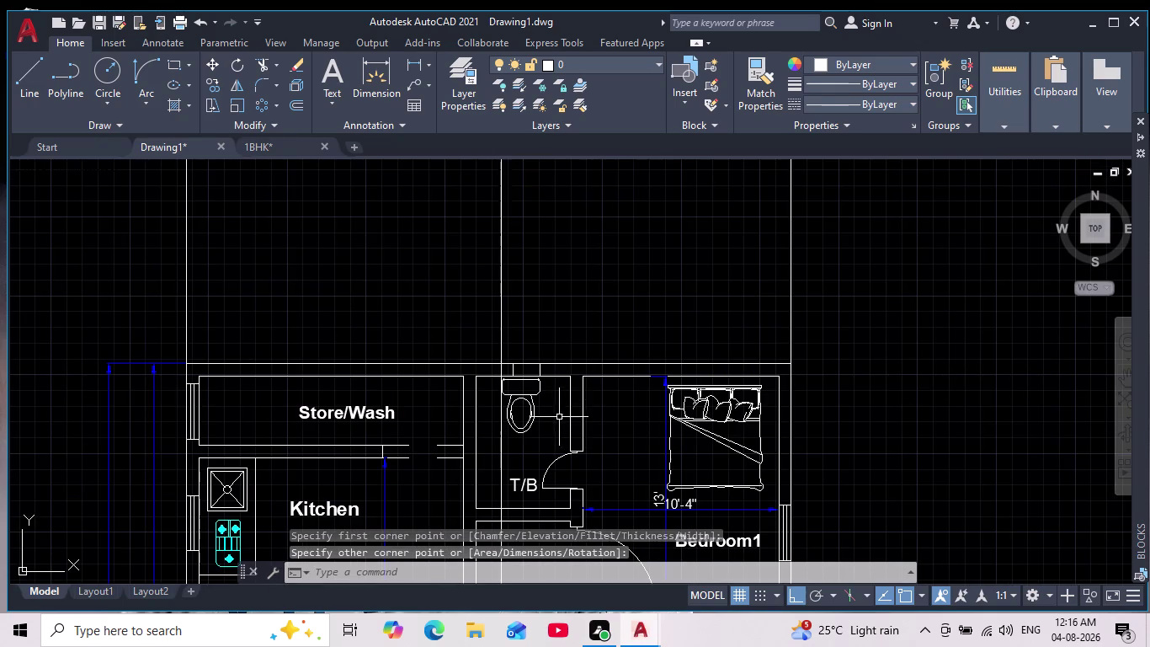
scroll(up, 3)
key(Escape)
key(Escape)
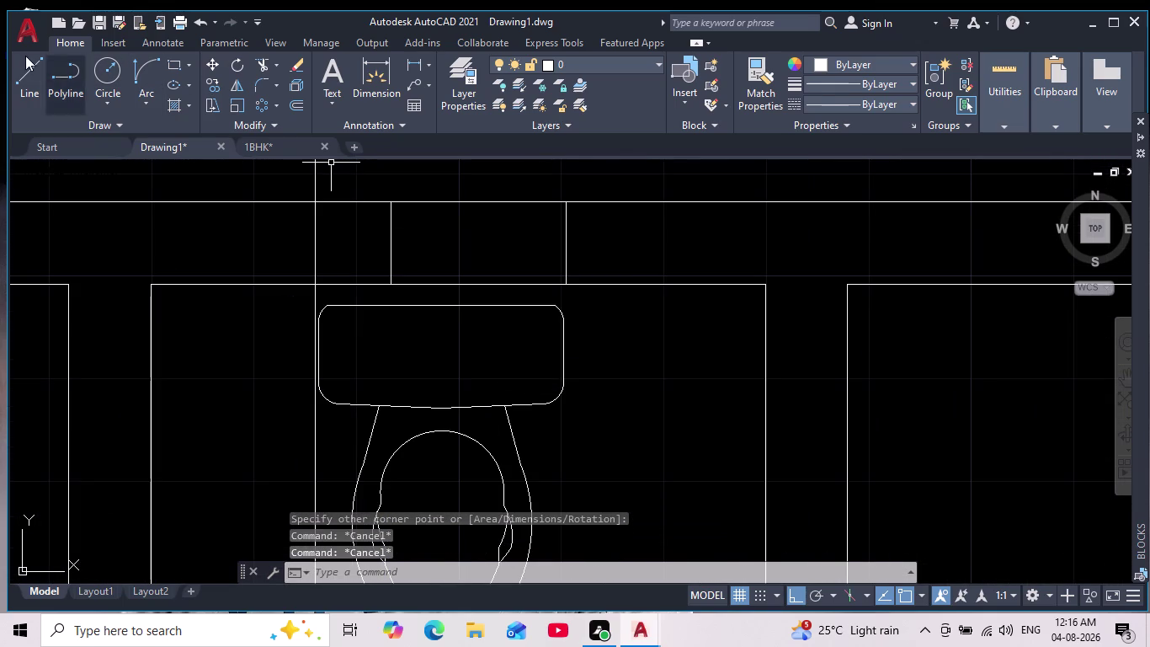
Draw a line across the window rectangle above the toilet, edge to edge.
click(32, 70)
scroll(up, 3)
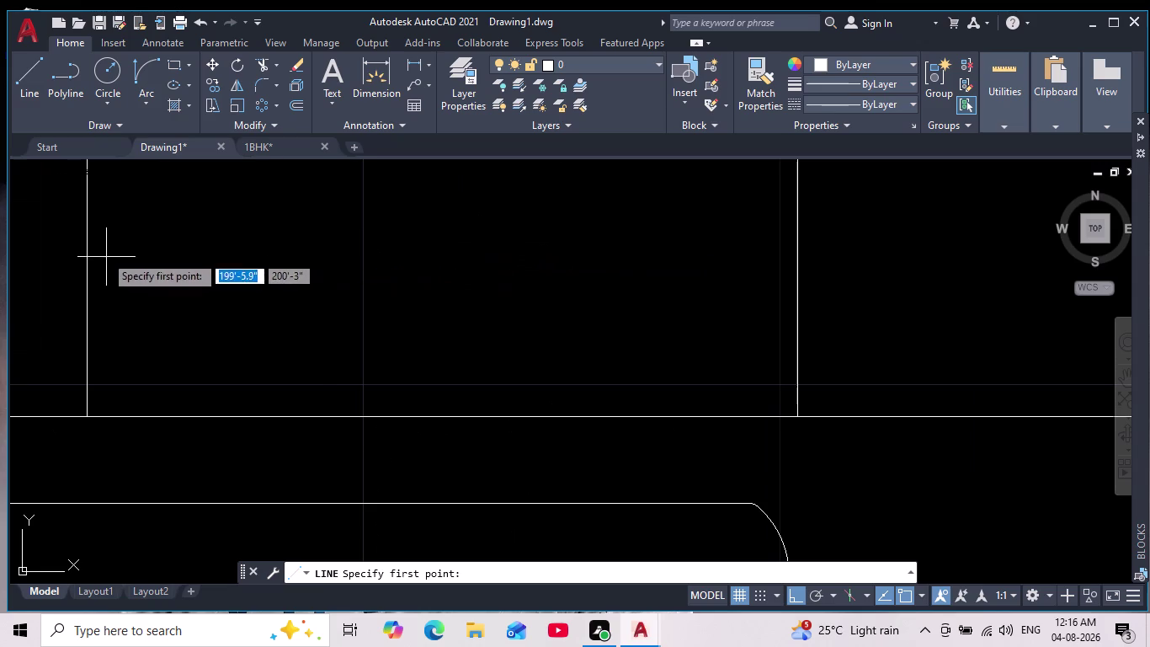
click(89, 245)
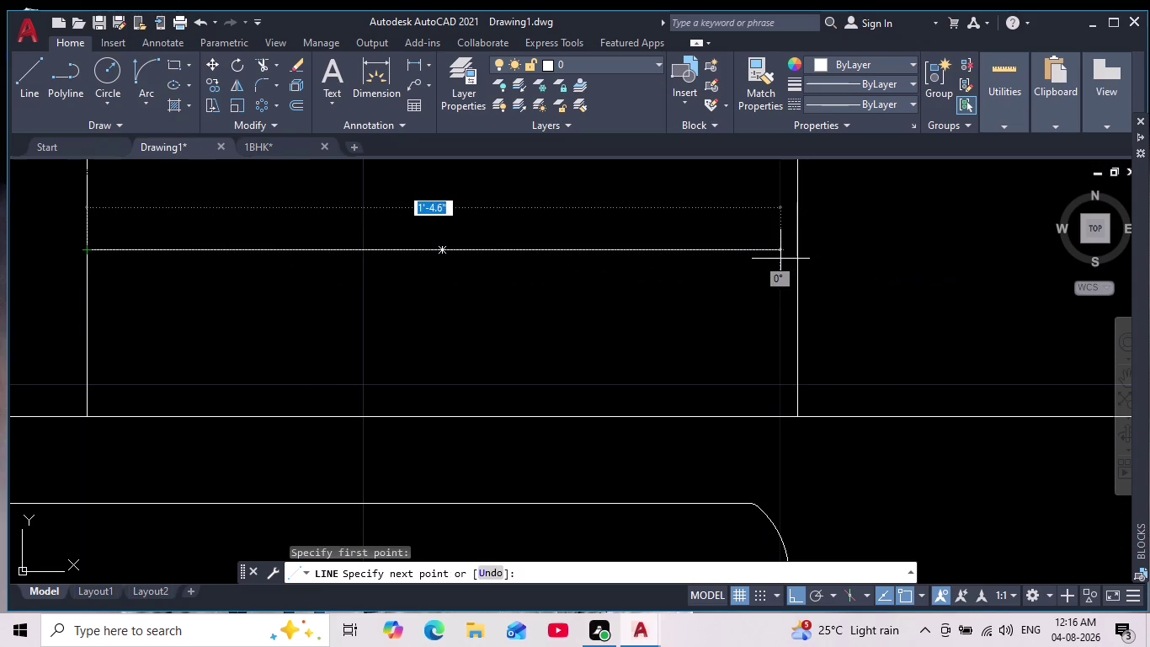
click(795, 254)
key(Return)
key(Return)
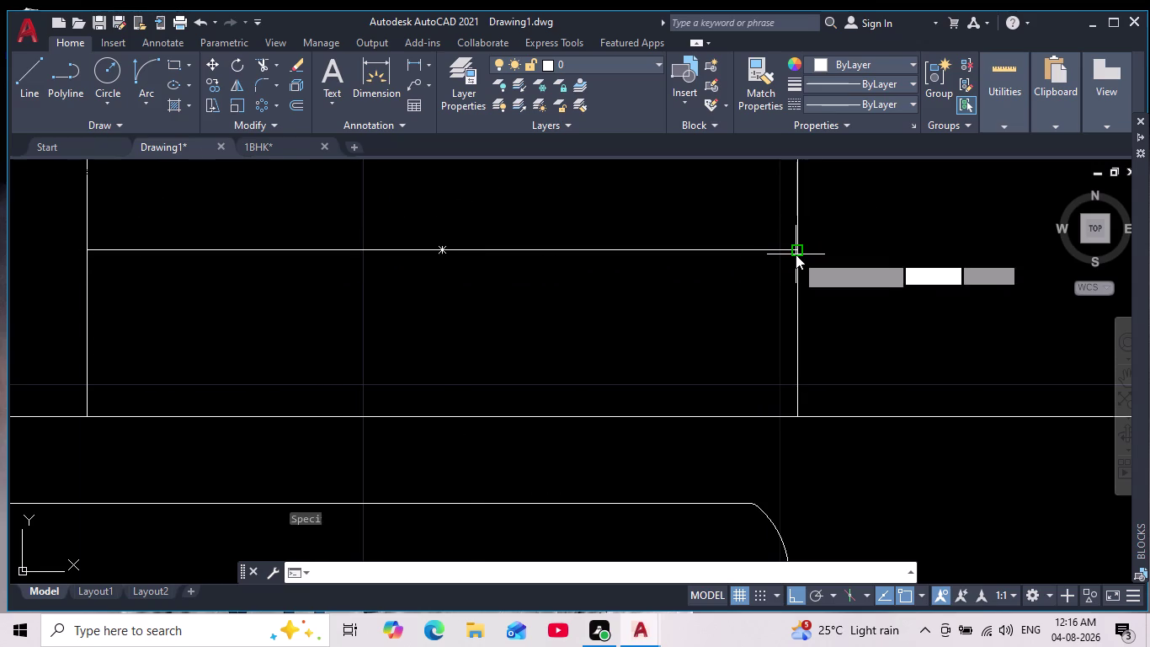
key(Escape)
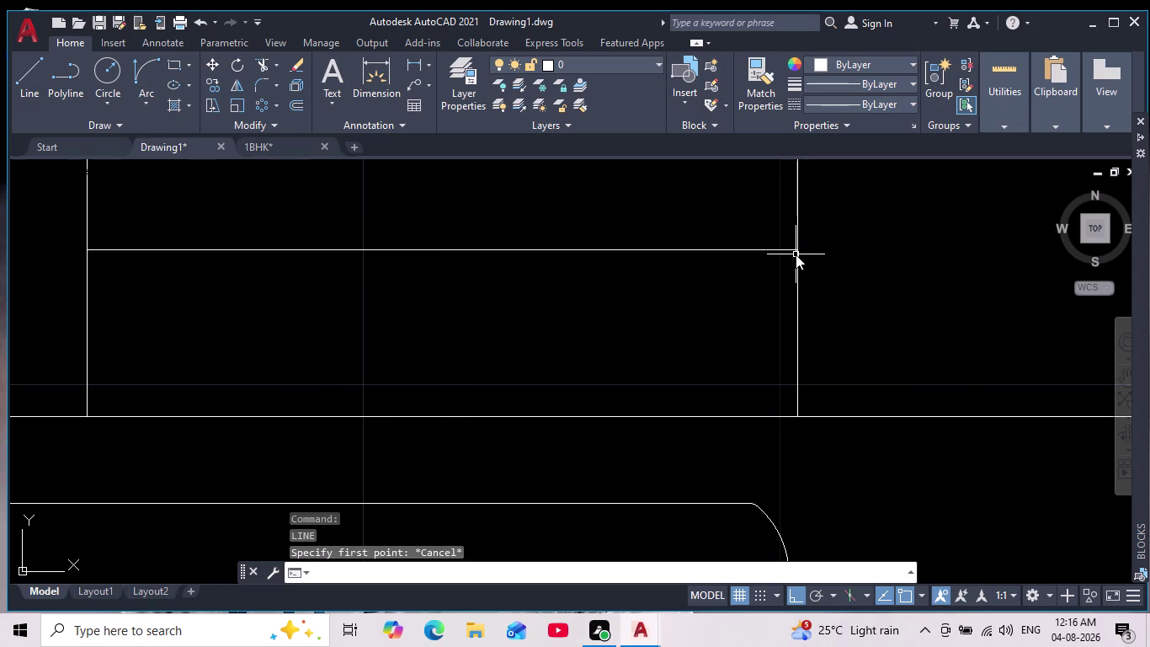
Offset the middle line by 1 above and below to form glazing lines.
key(o)
key(Return)
key(1)
key(Return)
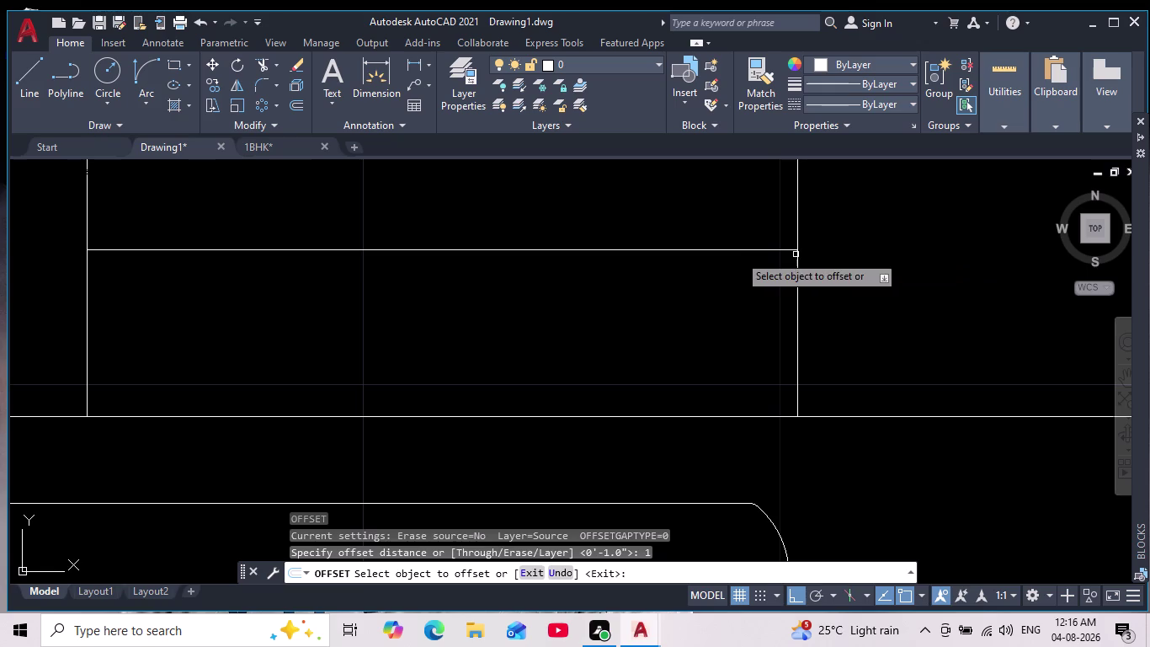
click(574, 250)
click(572, 191)
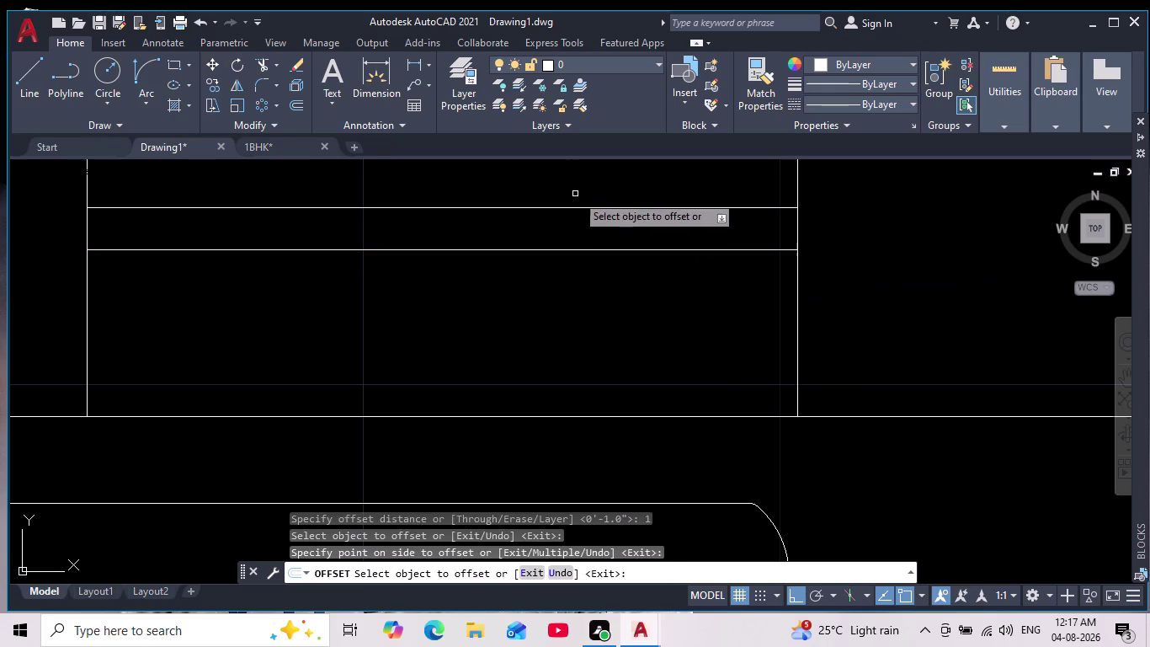
click(557, 246)
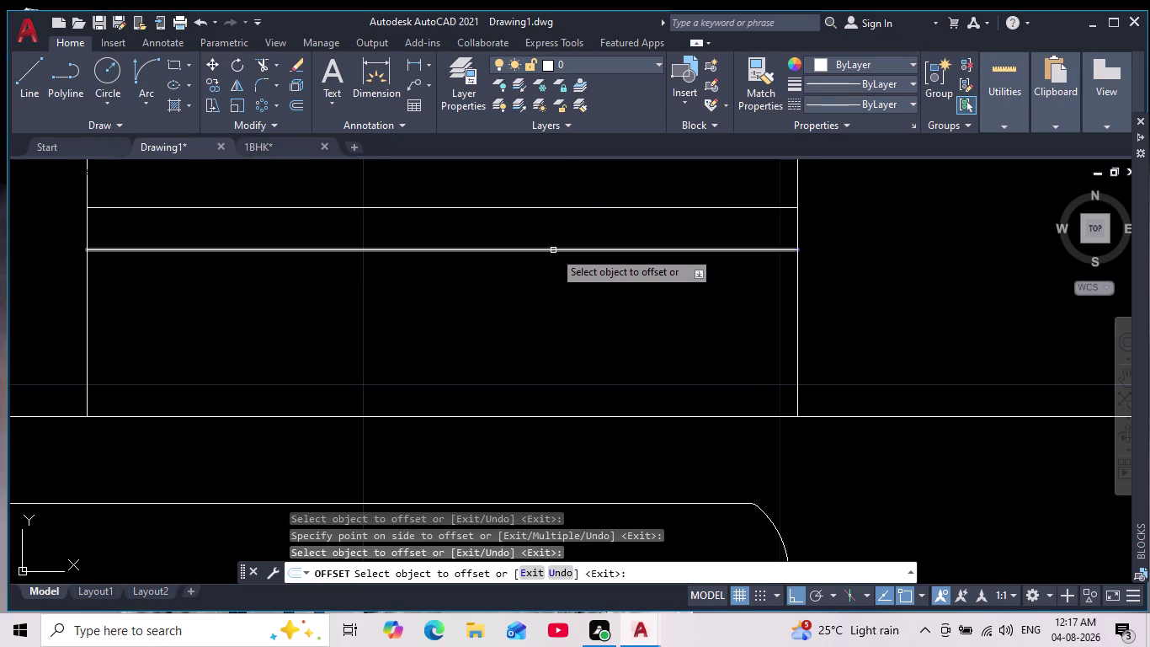
click(553, 251)
drag(523, 310, 525, 333)
key(Escape)
key(Escape)
Select and erase the middle line, leaving the two parallel lines.
drag(537, 265, 522, 259)
click(488, 251)
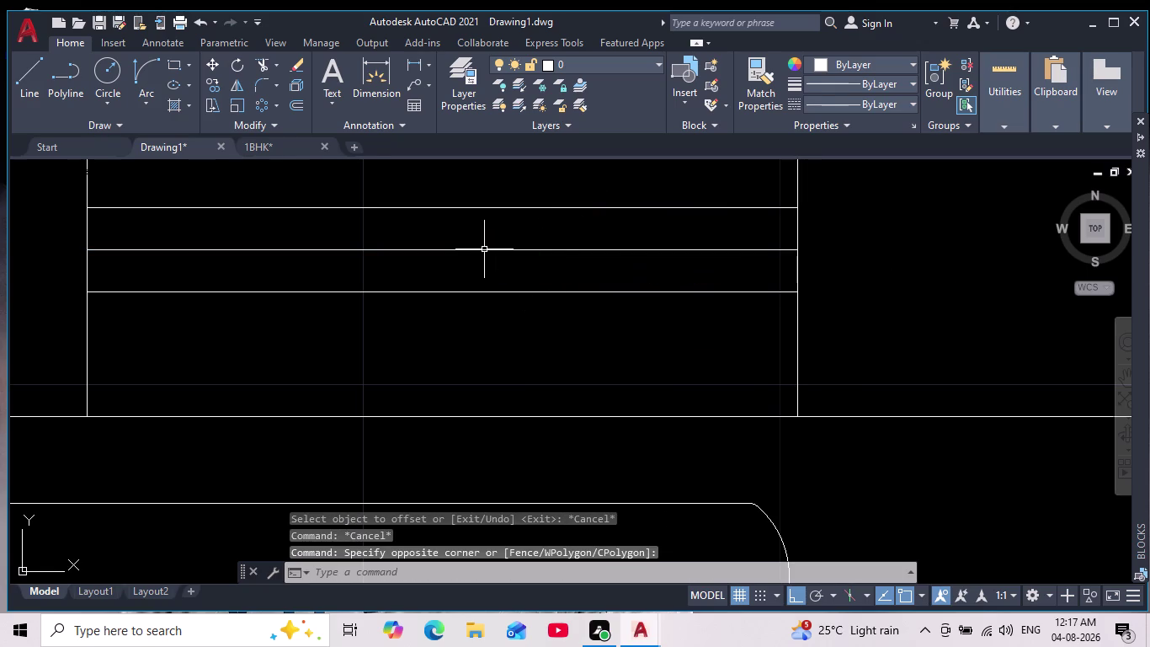
drag(451, 276, 434, 255)
click(403, 234)
key(Delete)
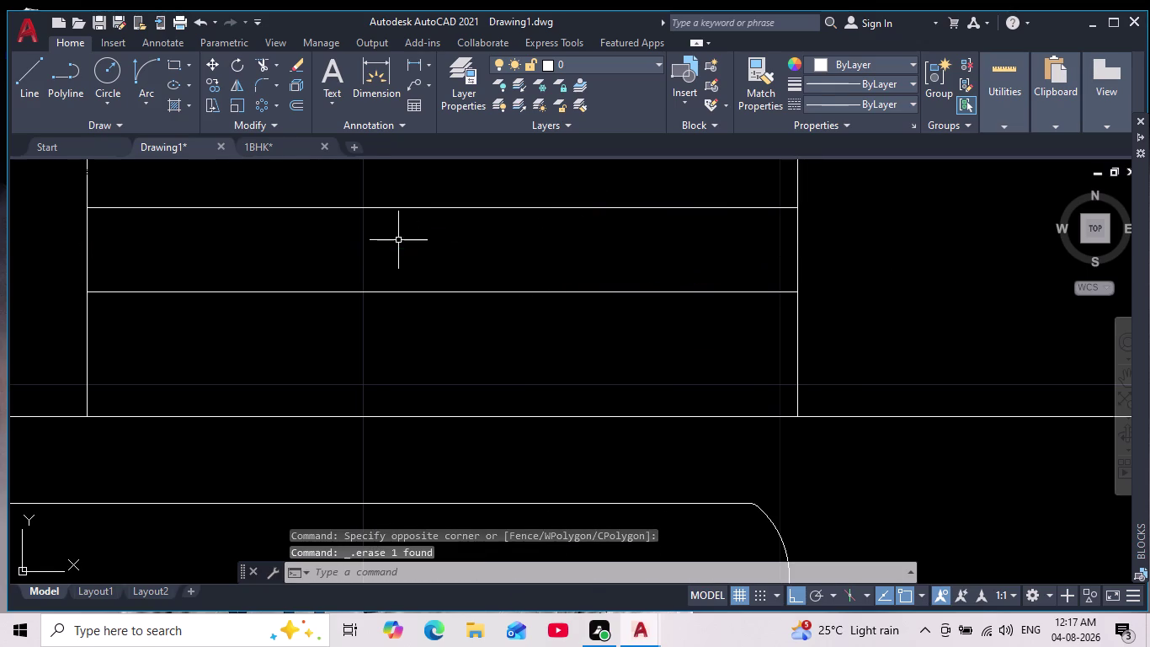
key(Escape)
key(Escape)
scroll(down, 3)
key(Escape)
scroll(down, 3)
scroll(up, 3)
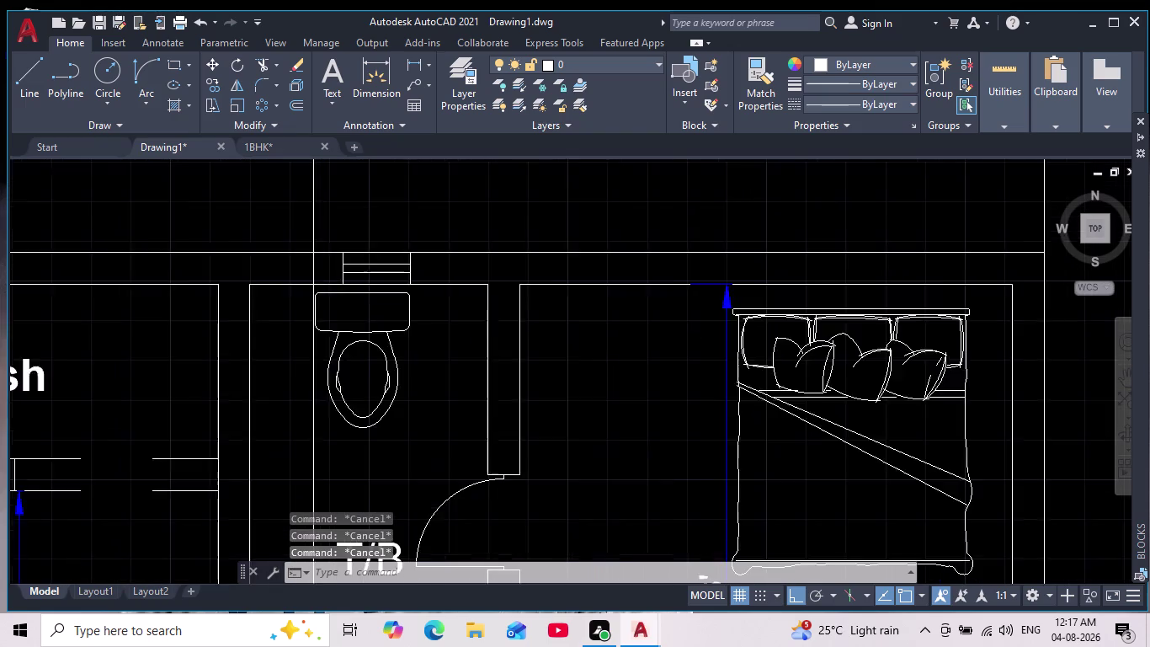
scroll(up, 3)
Copy the window symbol to empty space right of the floor plan.
click(267, 192)
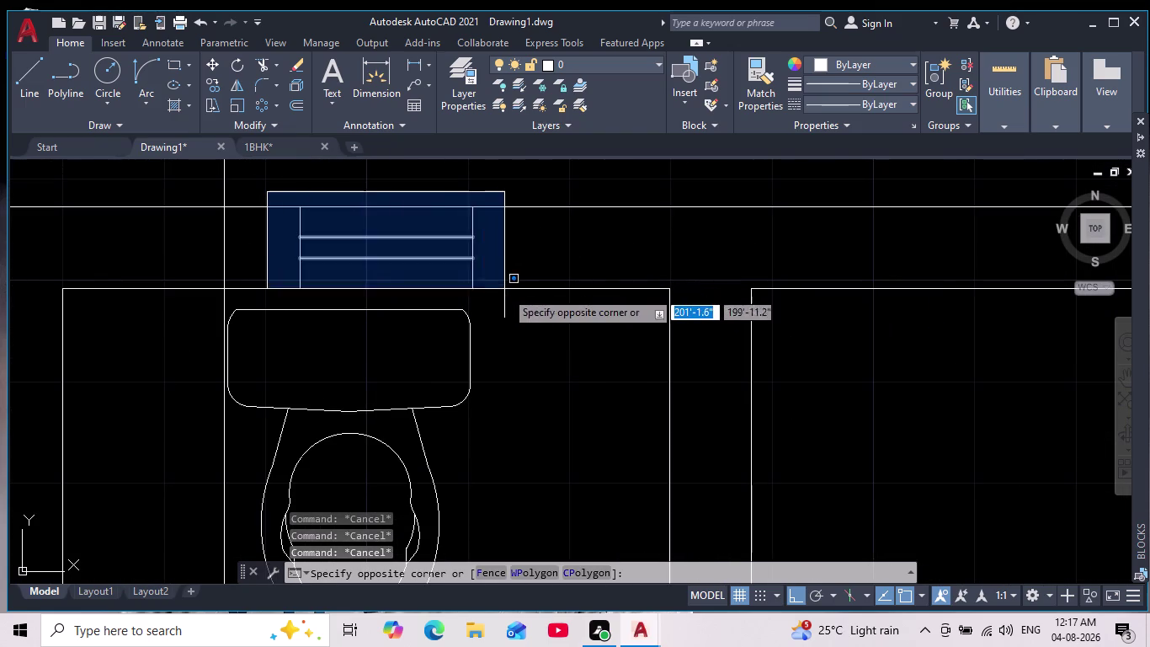
click(508, 297)
drag(213, 83, 214, 83)
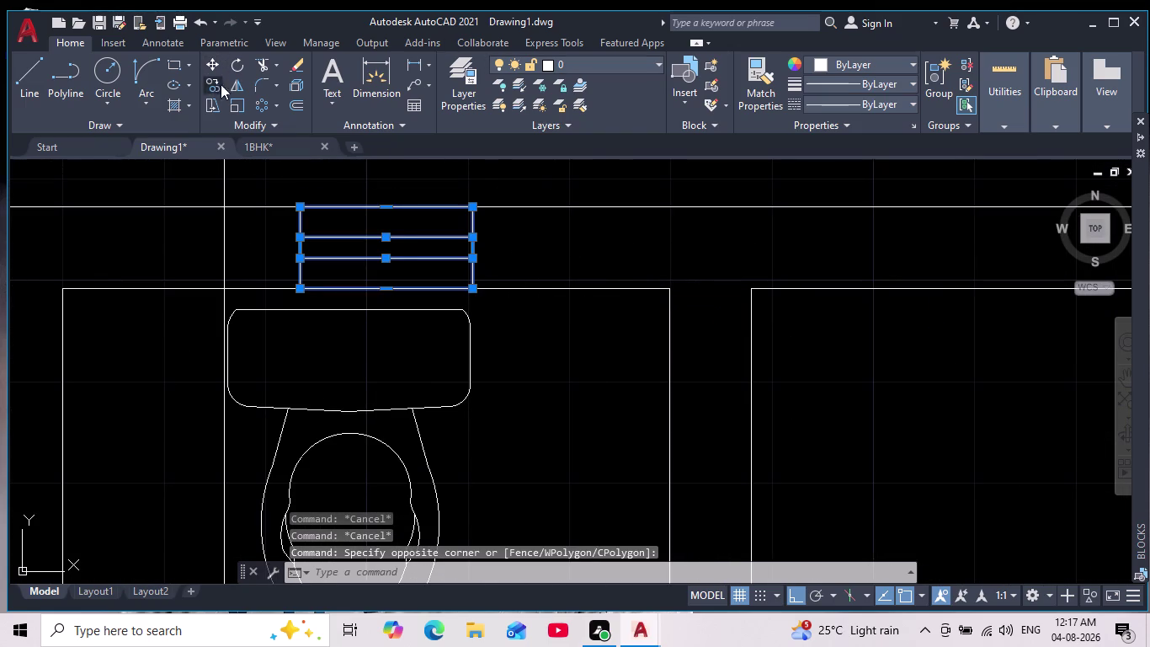
drag(213, 83, 223, 85)
click(389, 250)
scroll(down, 3)
middle_drag(580, 430, 389, 322)
scroll(down, 3)
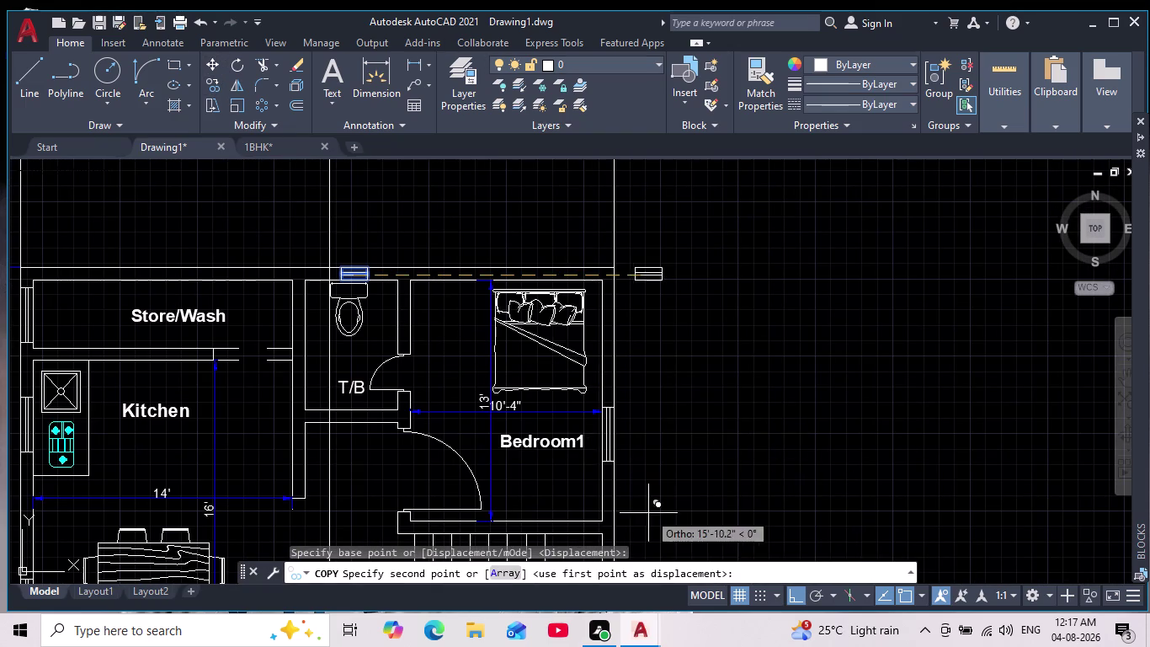
middle_drag(628, 471, 468, 349)
middle_click(627, 391)
scroll(down, 3)
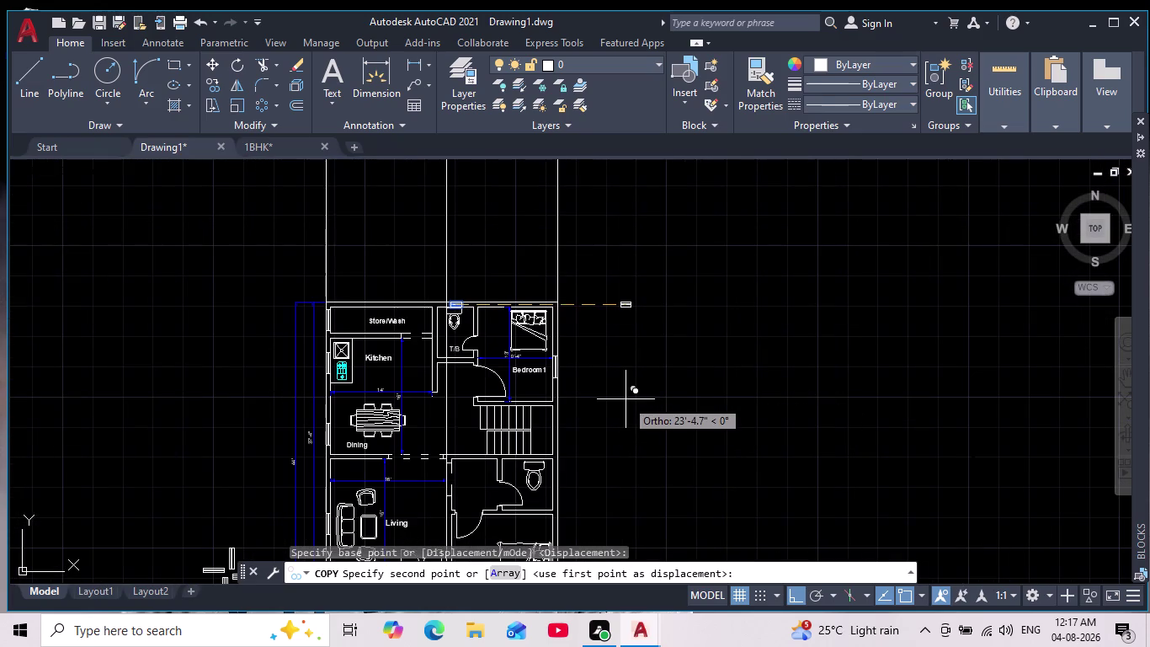
middle_drag(626, 404, 605, 481)
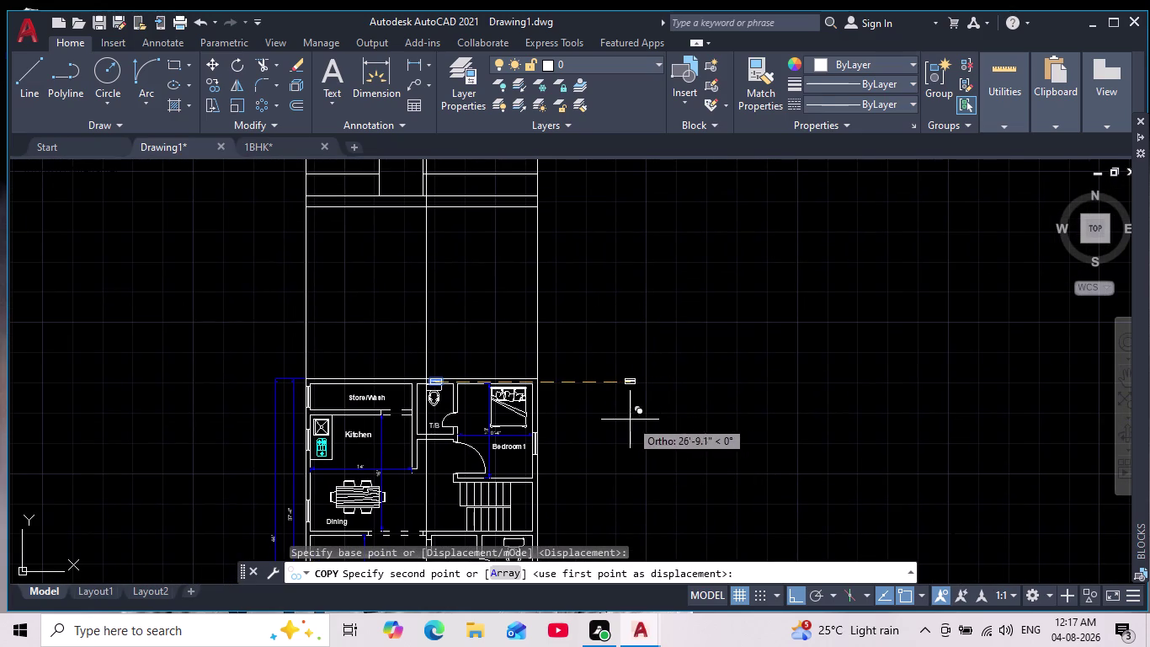
click(628, 420)
key(Escape)
Rotate the copied window 90 degrees to make it vertical.
scroll(up, 3)
drag(653, 373, 649, 396)
click(526, 448)
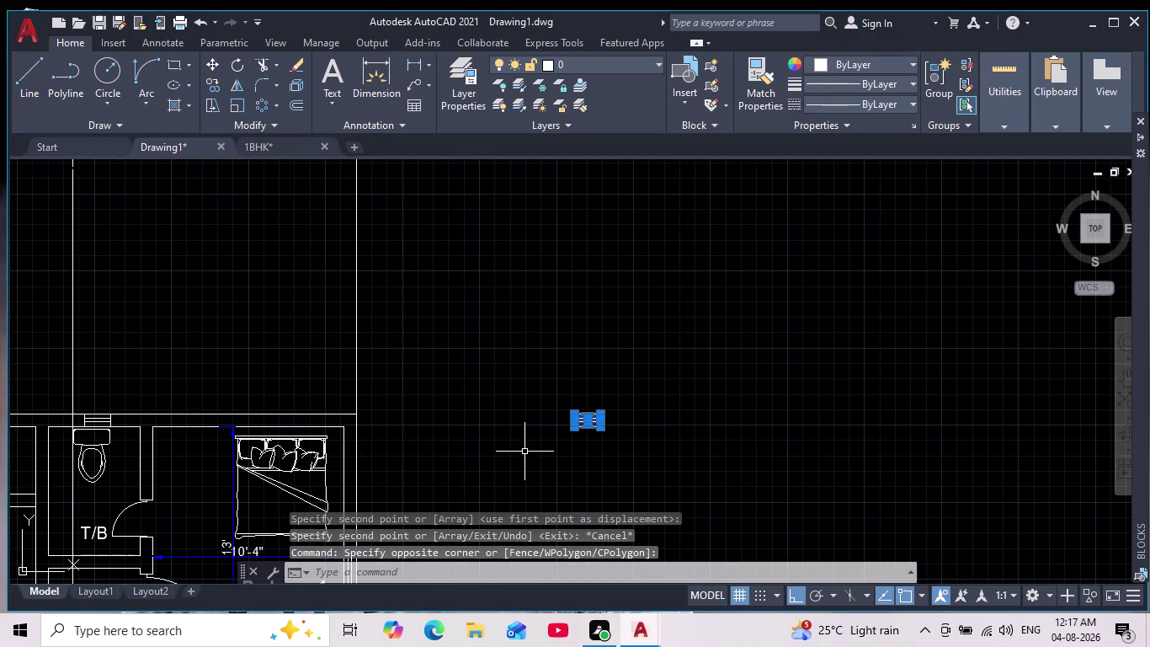
click(236, 68)
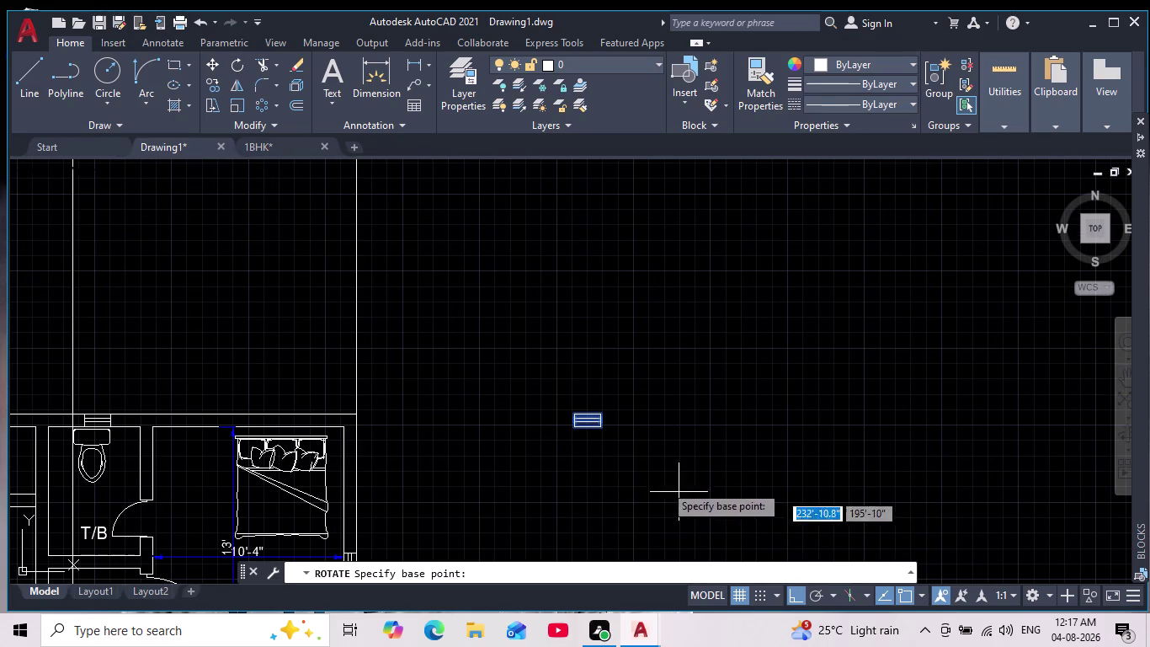
click(598, 446)
click(610, 496)
key(Escape)
Start moving the vertical window toward the lower bathroom wall.
drag(661, 398, 649, 444)
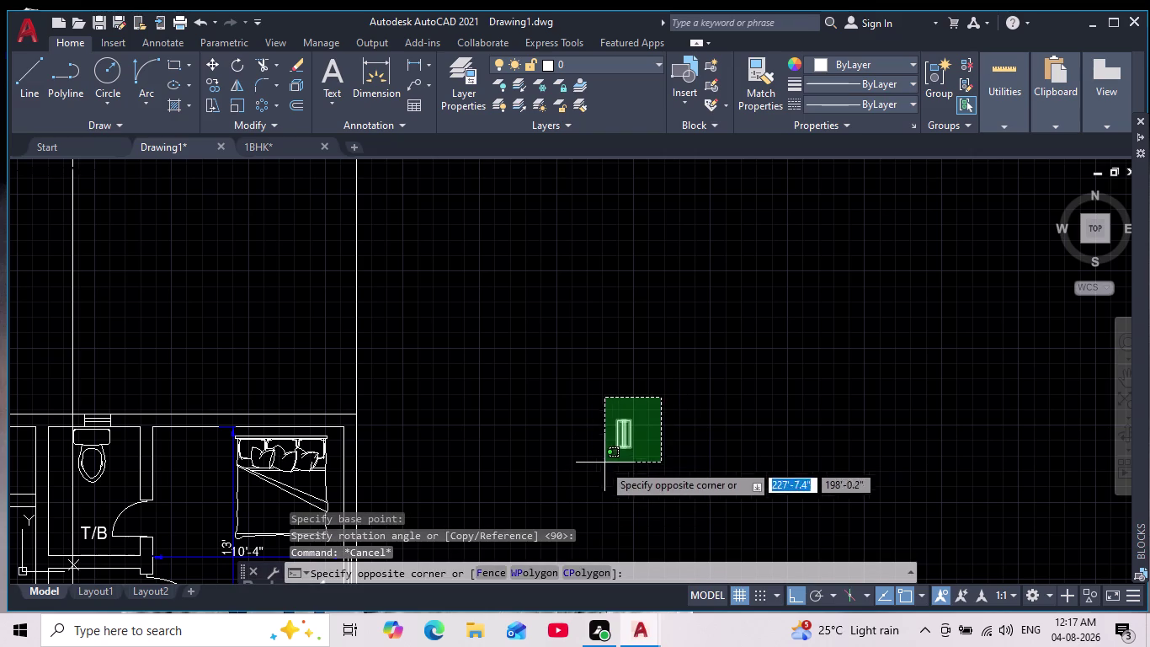
click(582, 478)
click(214, 62)
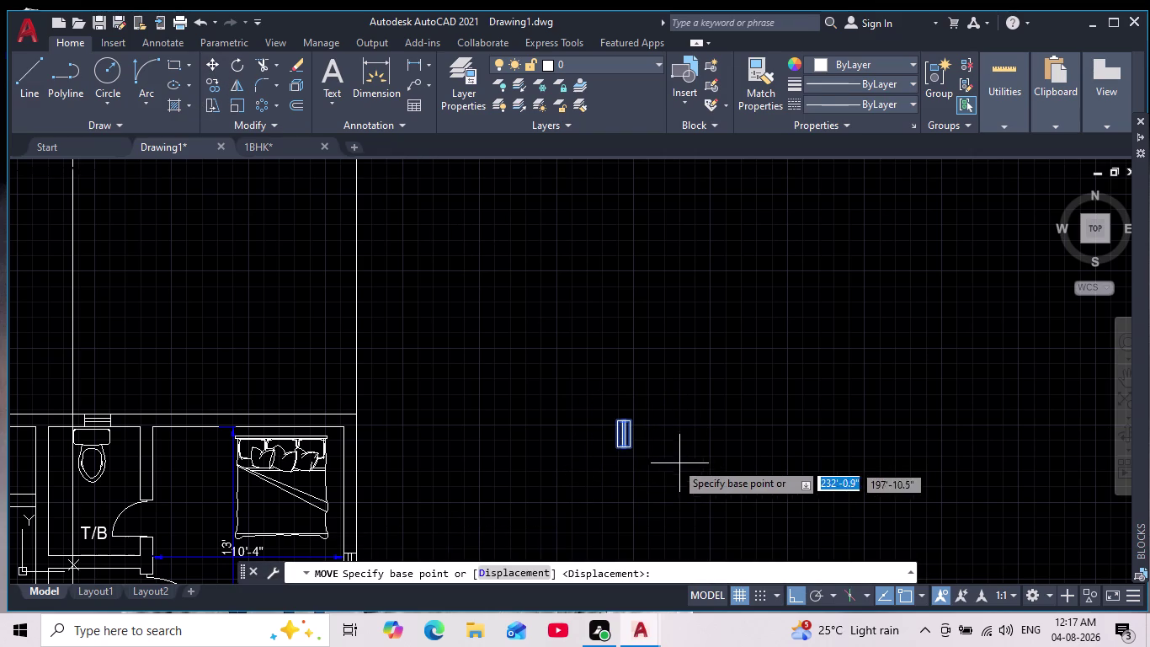
click(629, 436)
scroll(up, 3)
middle_drag(632, 449, 594, 301)
scroll(down, 3)
middle_drag(532, 498, 554, 209)
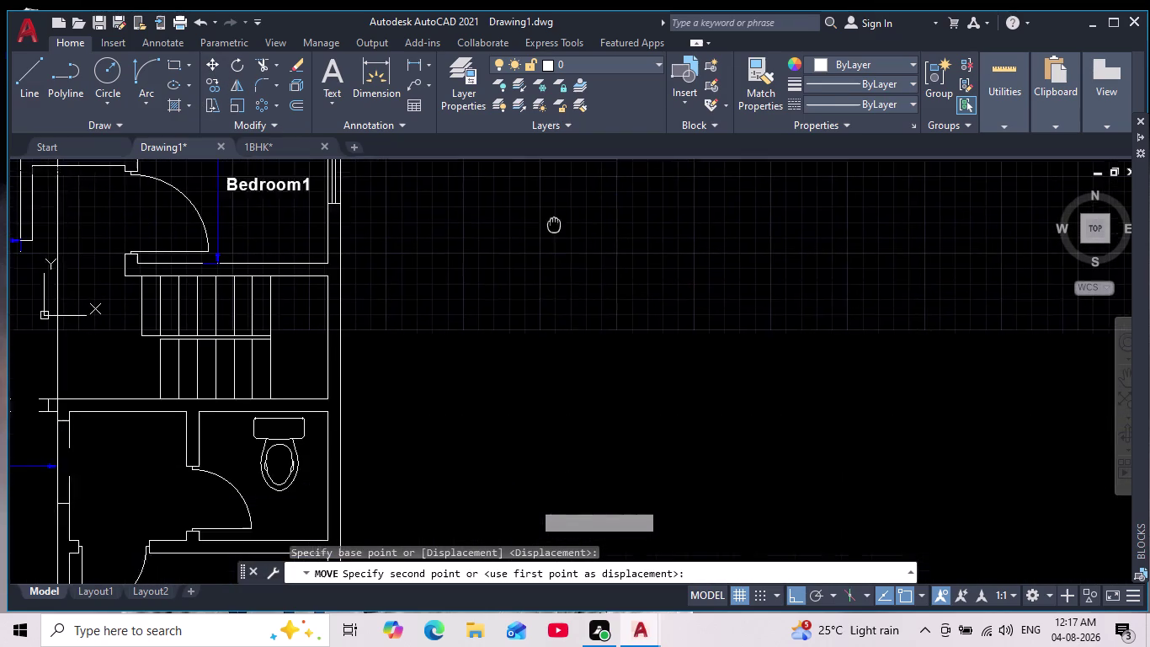
middle_drag(554, 210, 554, 180)
Place the window on the outer wall beside the lower bathroom's toilet.
click(785, 595)
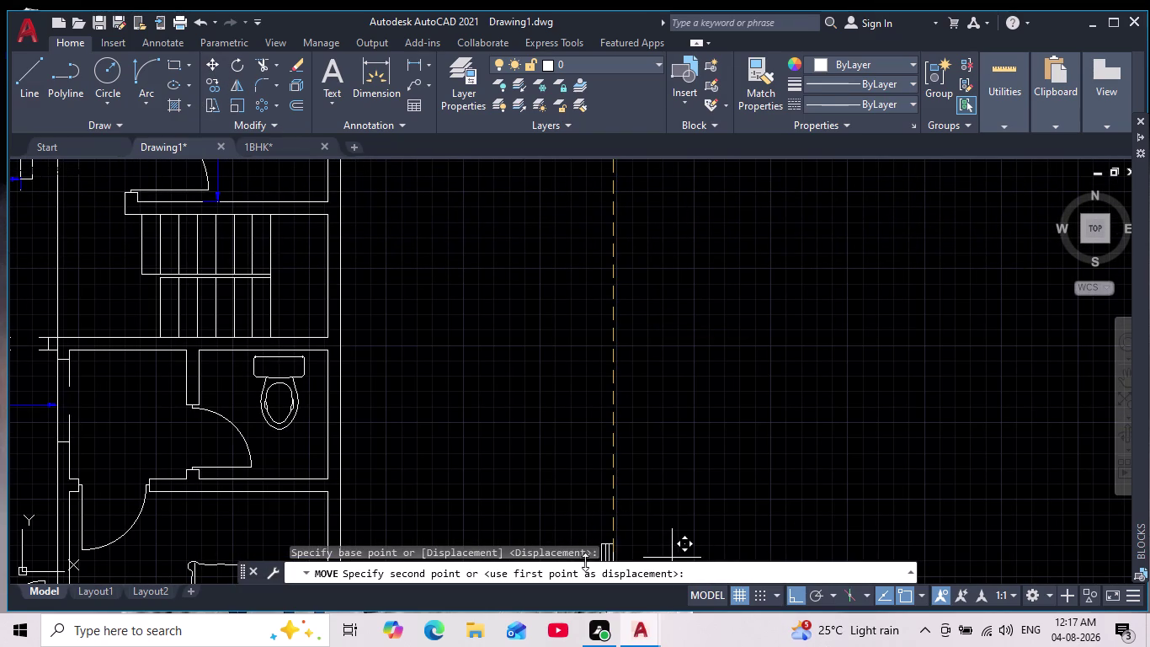
click(788, 593)
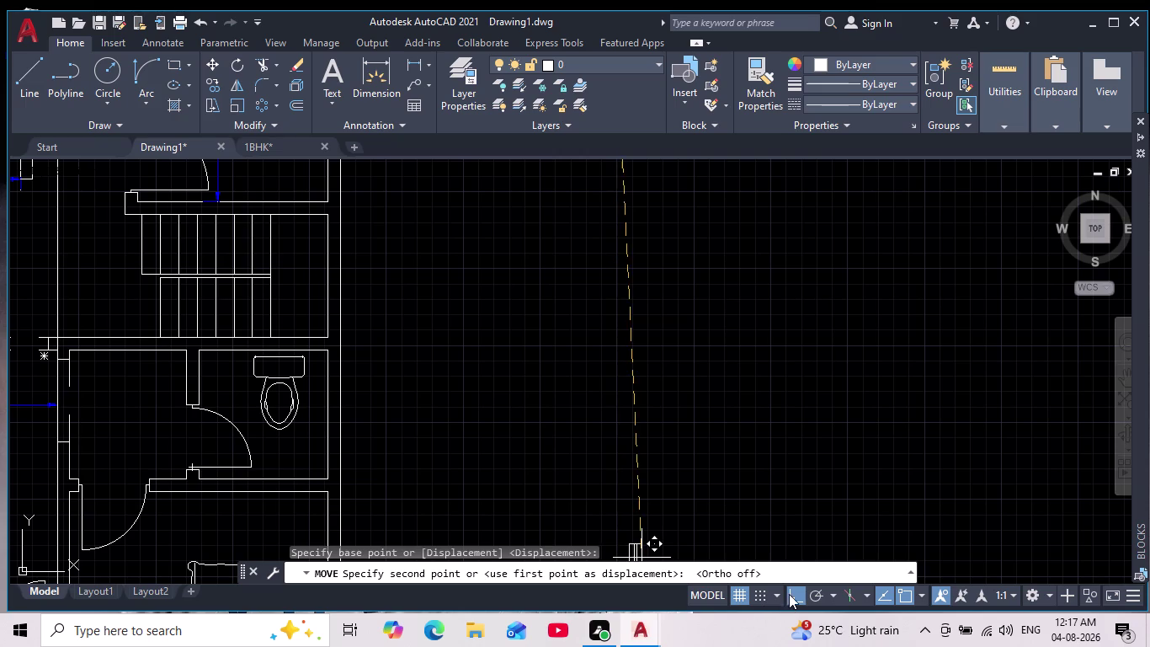
scroll(up, 3)
scroll(down, 3)
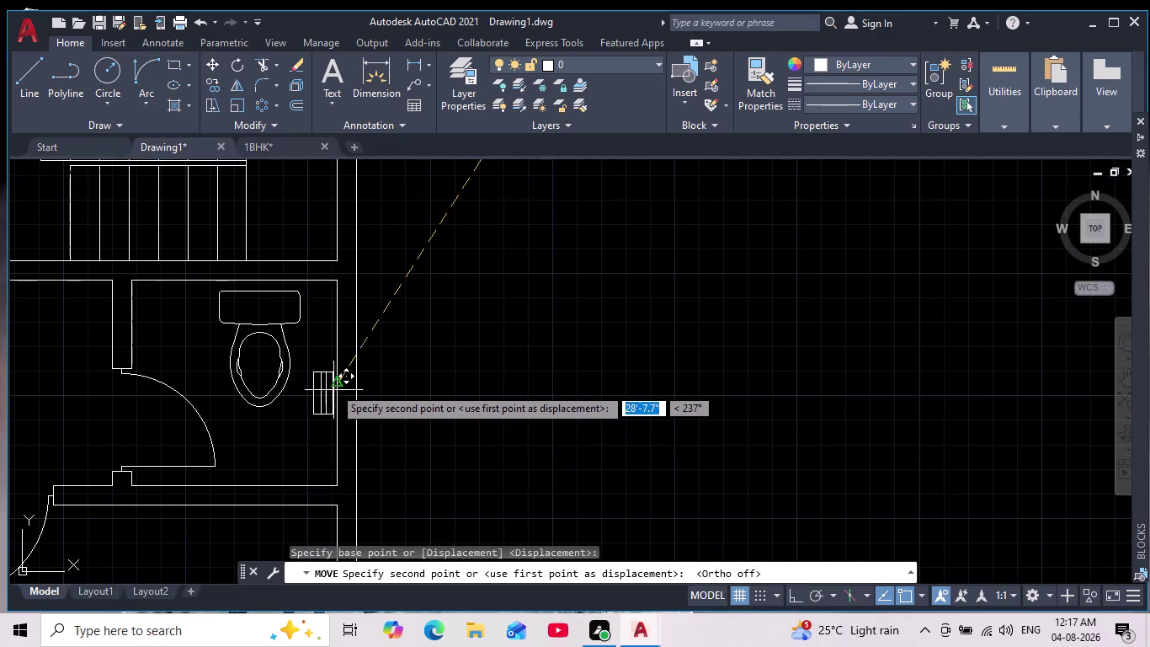
scroll(up, 3)
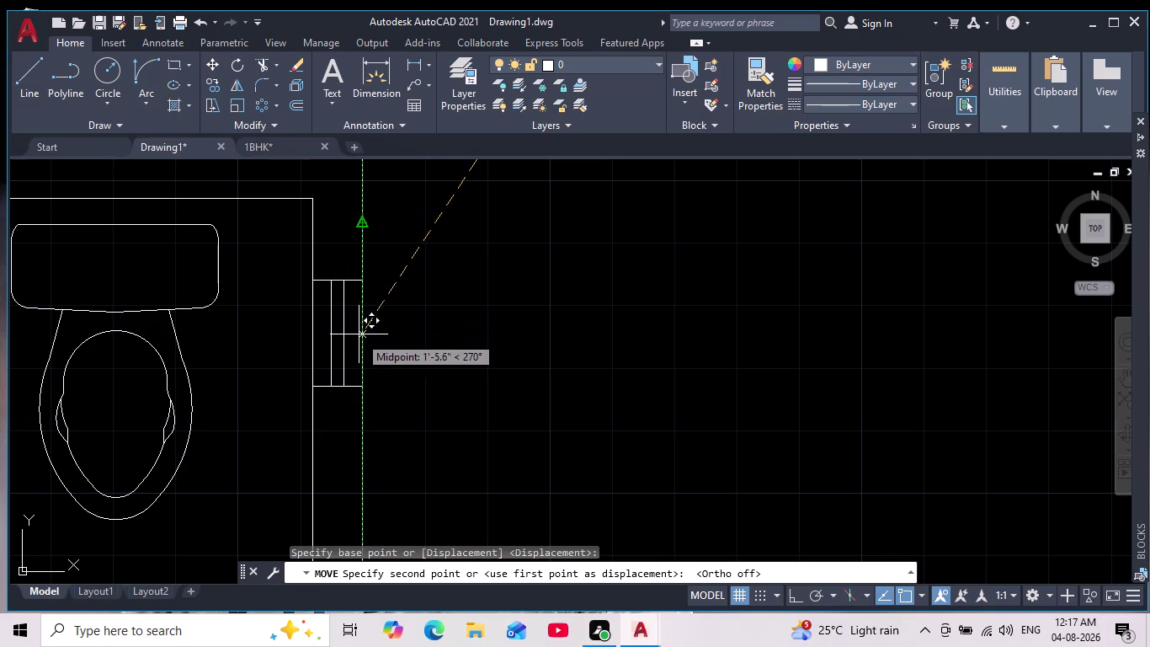
click(359, 362)
scroll(down, 3)
scroll(down, 3)
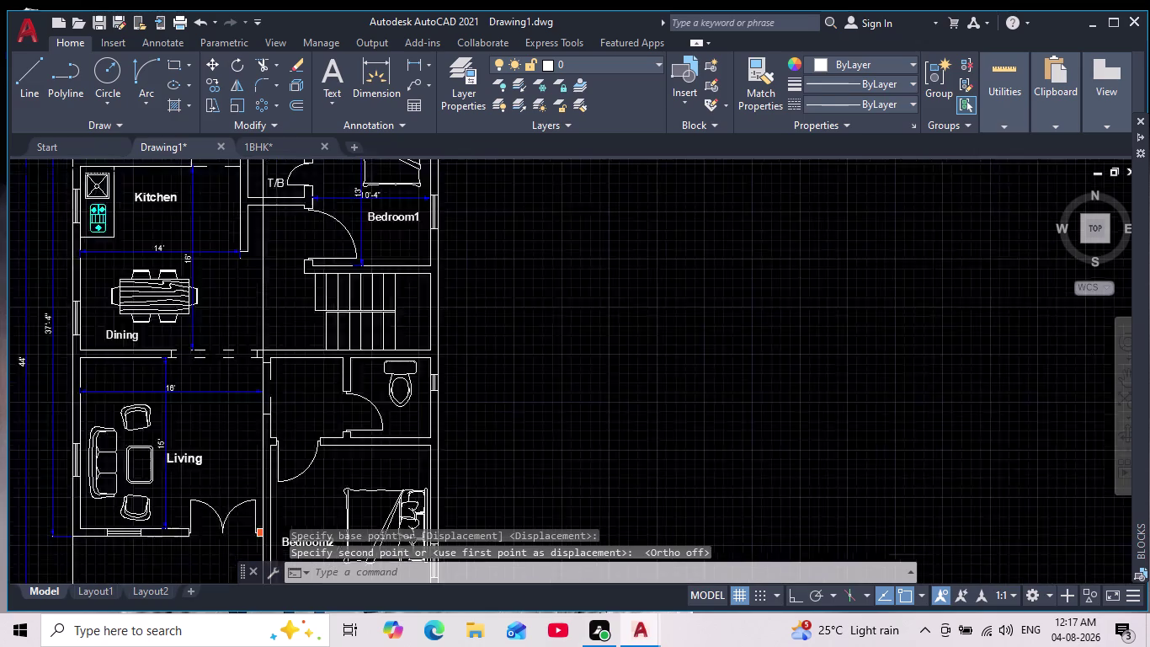
middle_drag(508, 424, 470, 366)
scroll(down, 3)
scroll(up, 3)
Cancel the move and start the HATCH command over the floor plan.
key(Escape)
key(Escape)
middle_drag(482, 382, 486, 396)
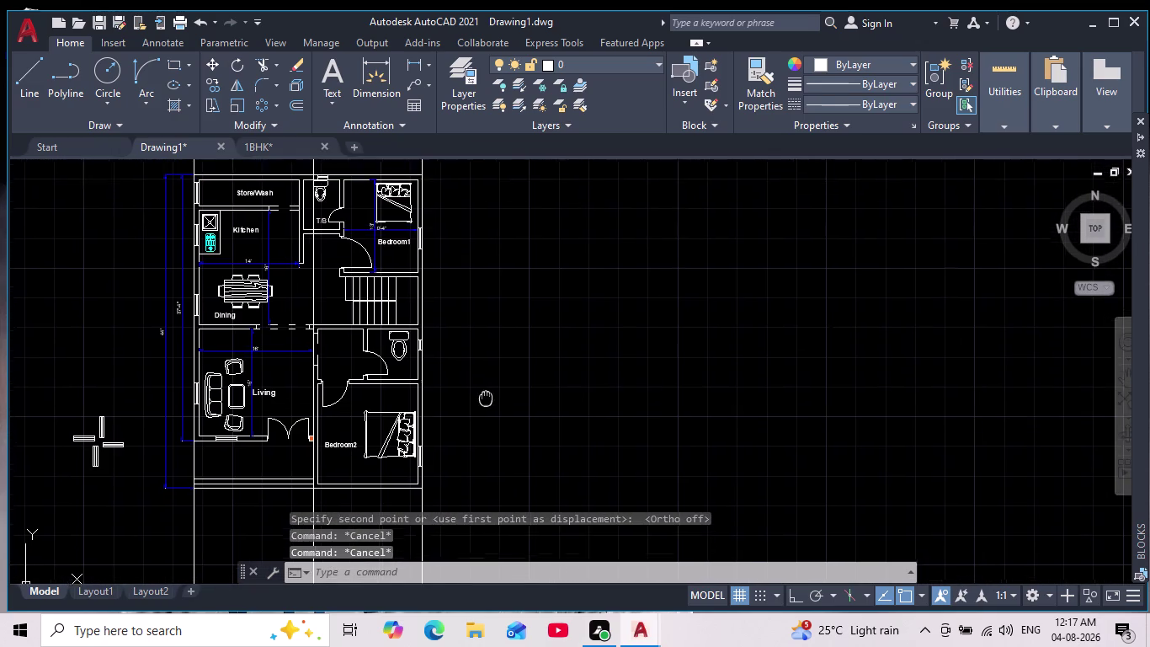
middle_drag(486, 395, 490, 404)
scroll(down, 3)
scroll(up, 3)
key(h)
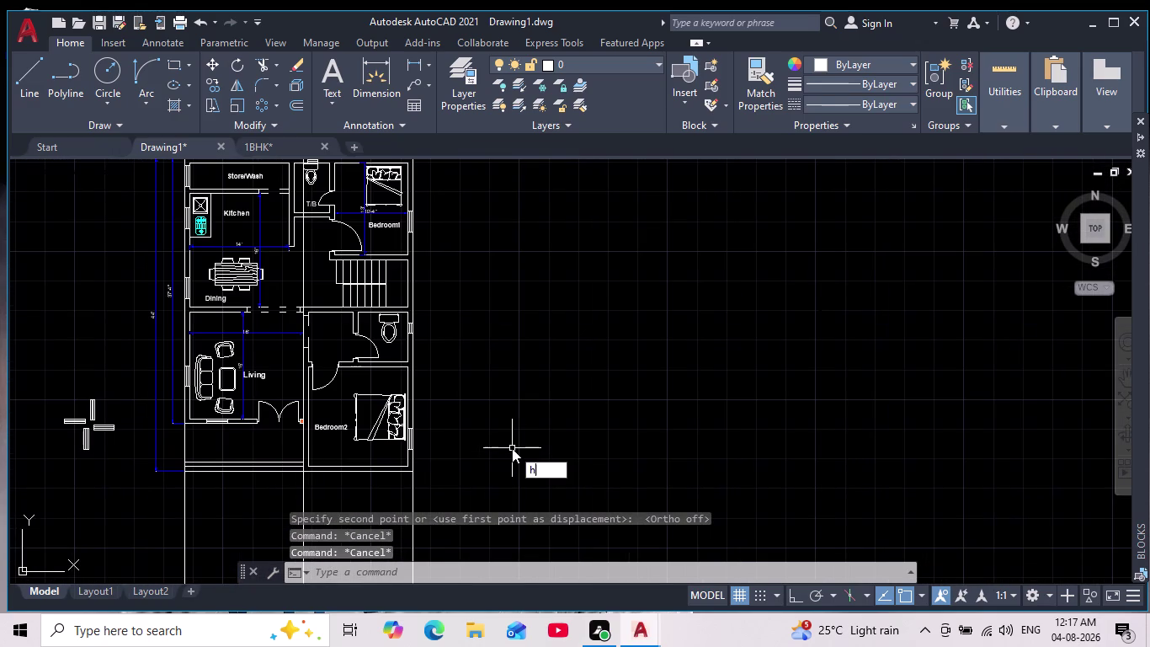
key(Return)
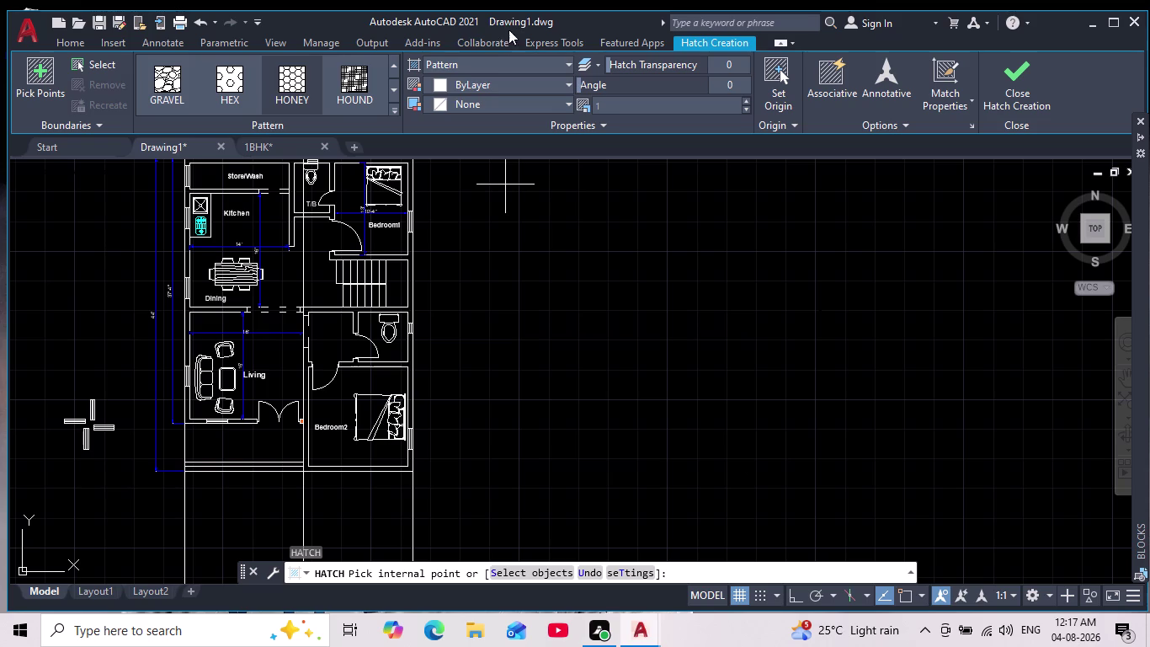
Set the hatch to a Solid fill in brown (205,105,40).
click(441, 66)
click(437, 80)
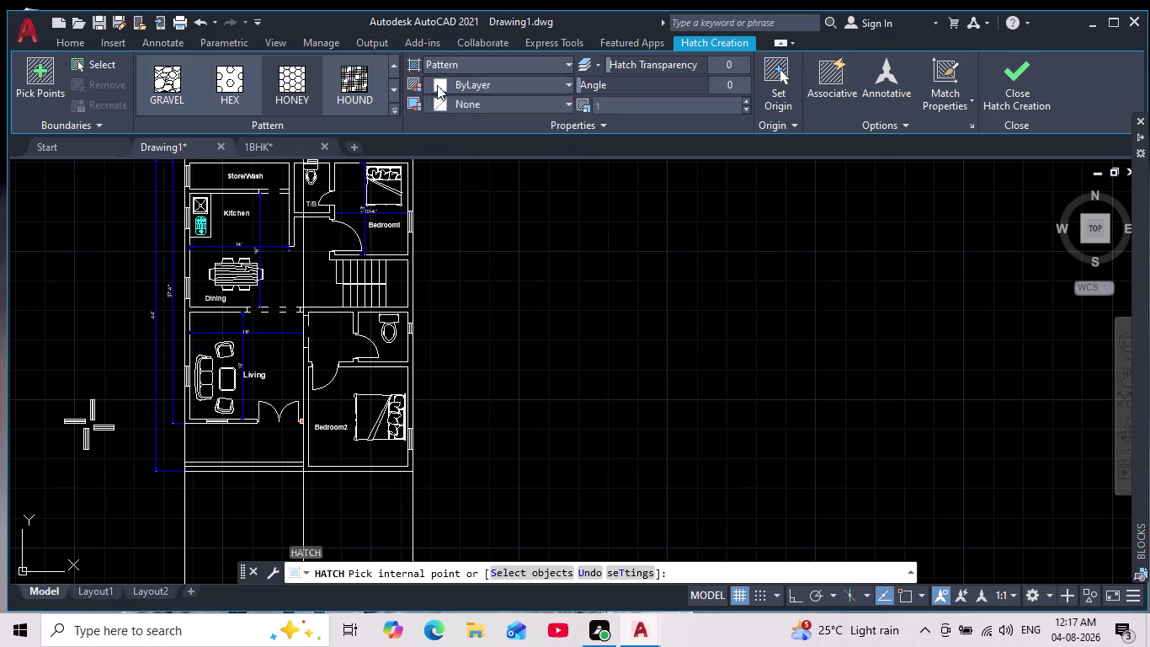
click(439, 85)
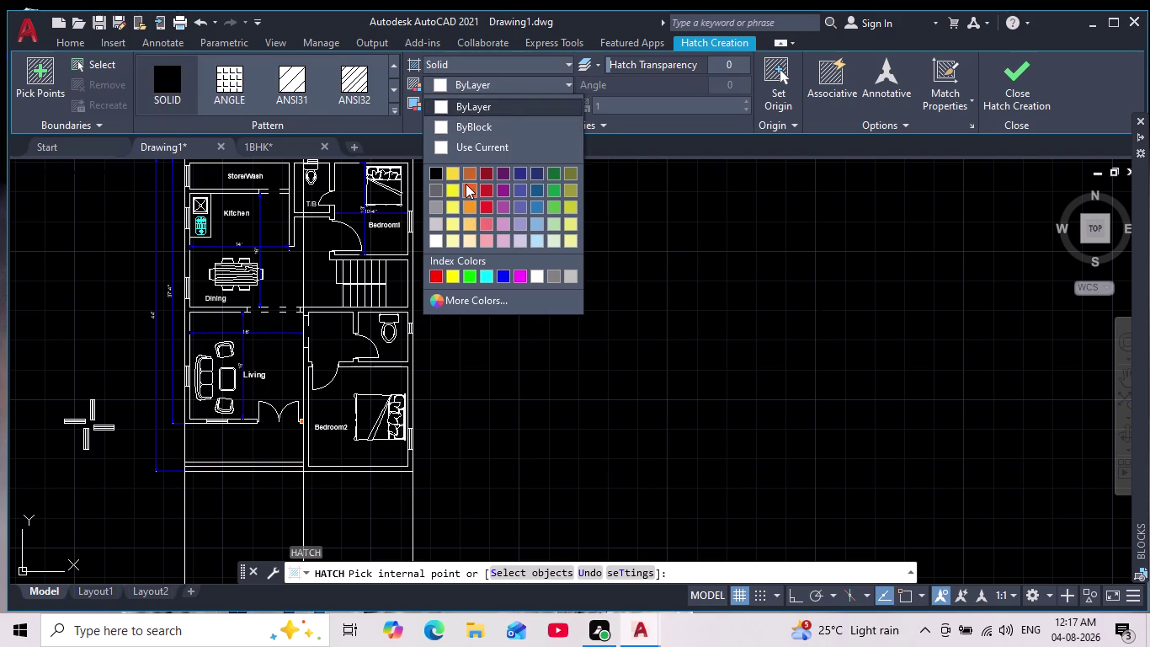
click(468, 175)
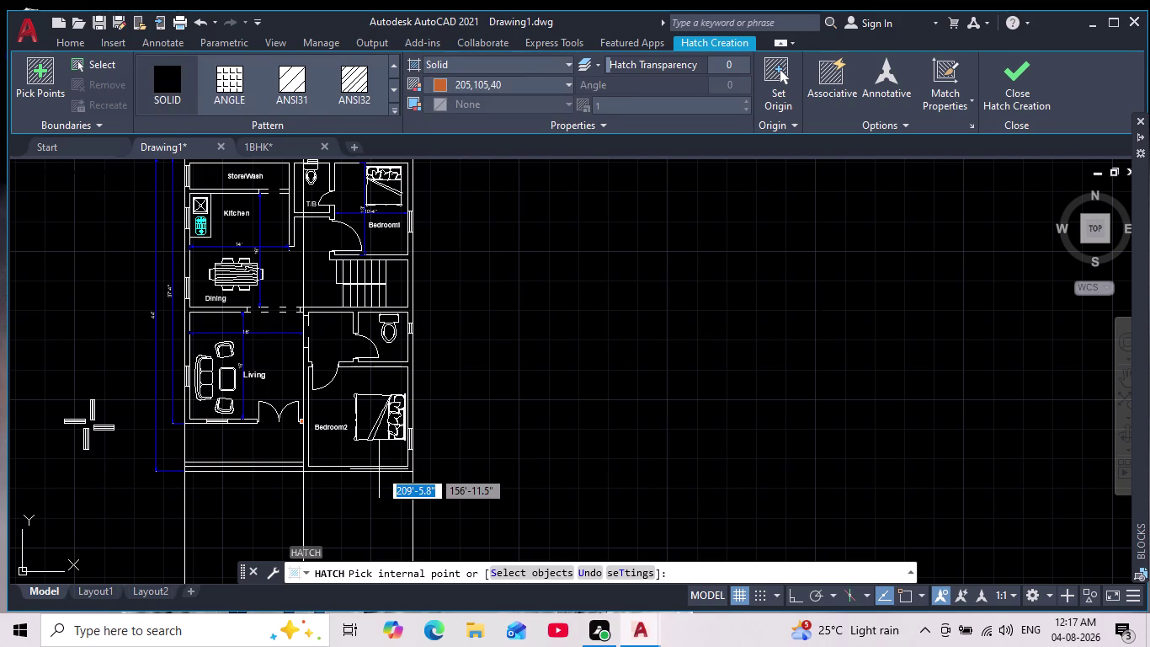
Fill the wall areas around Bedroom2, the staircase, Bedroom1 and T/B.
scroll(down, 3)
click(378, 469)
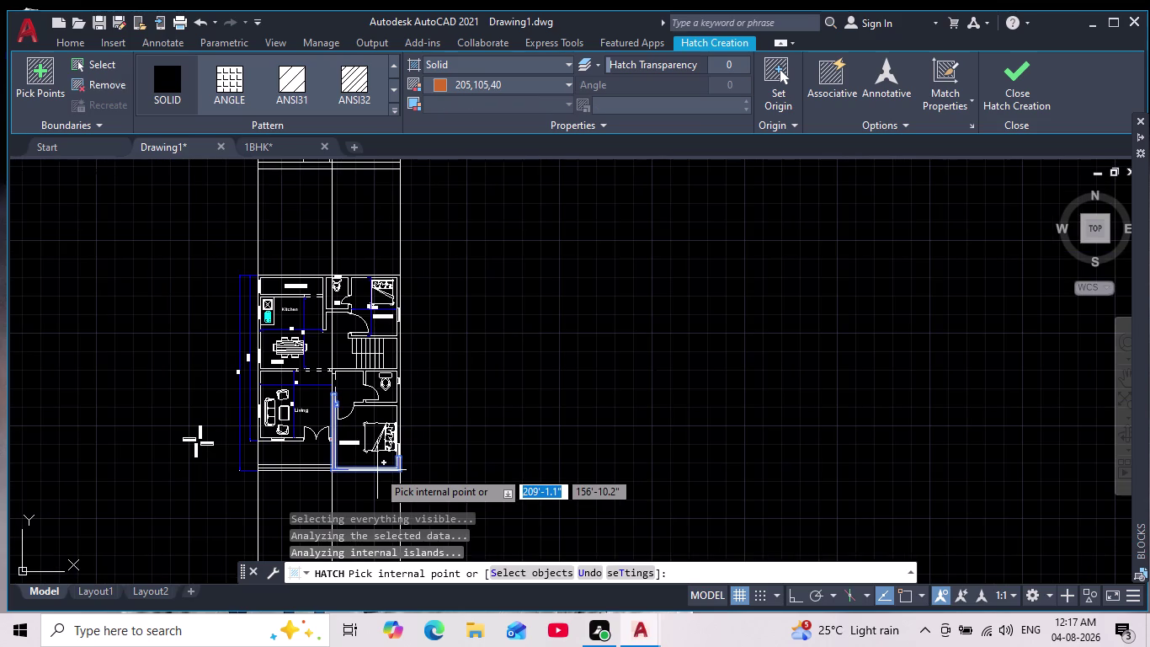
scroll(up, 3)
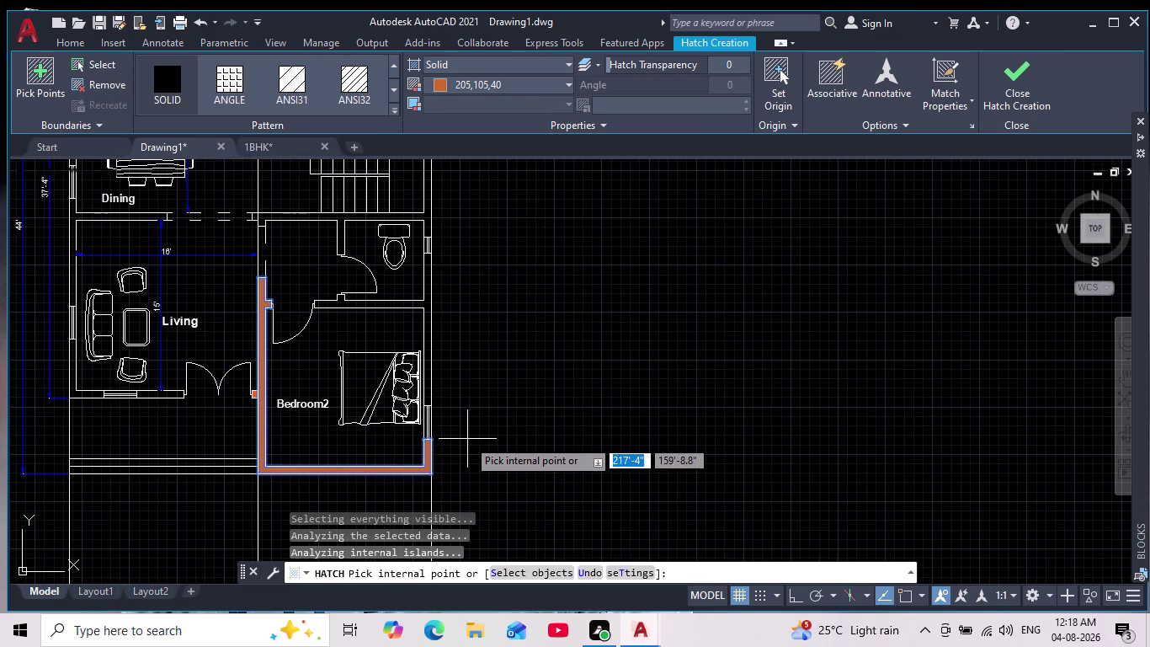
click(429, 374)
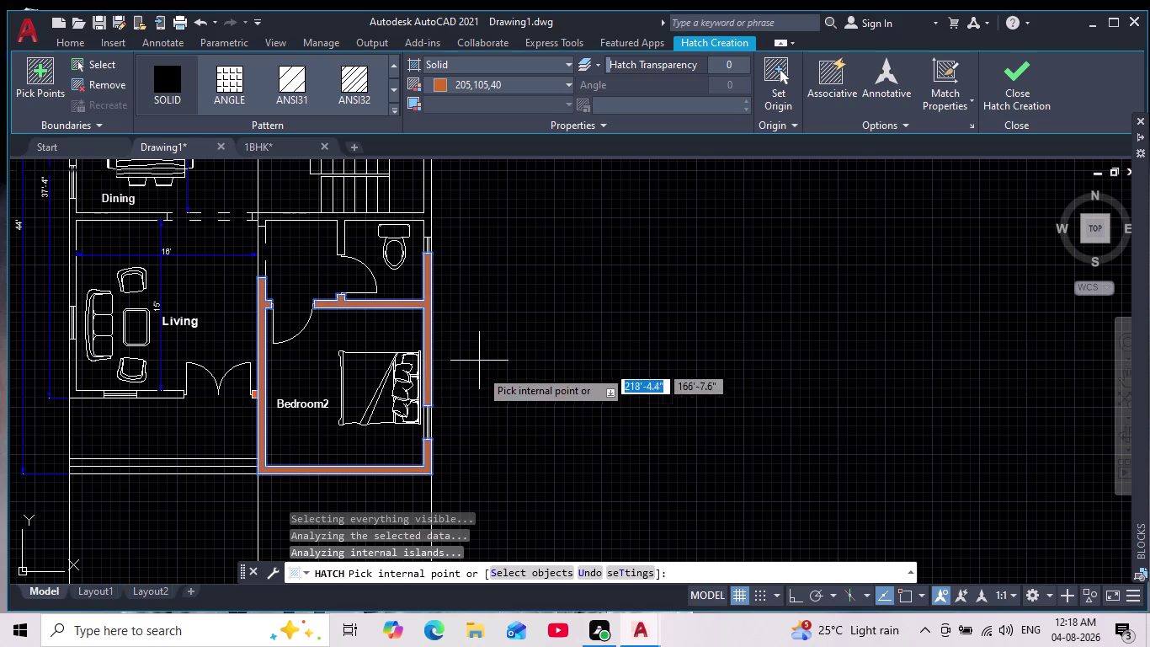
middle_drag(480, 375, 511, 525)
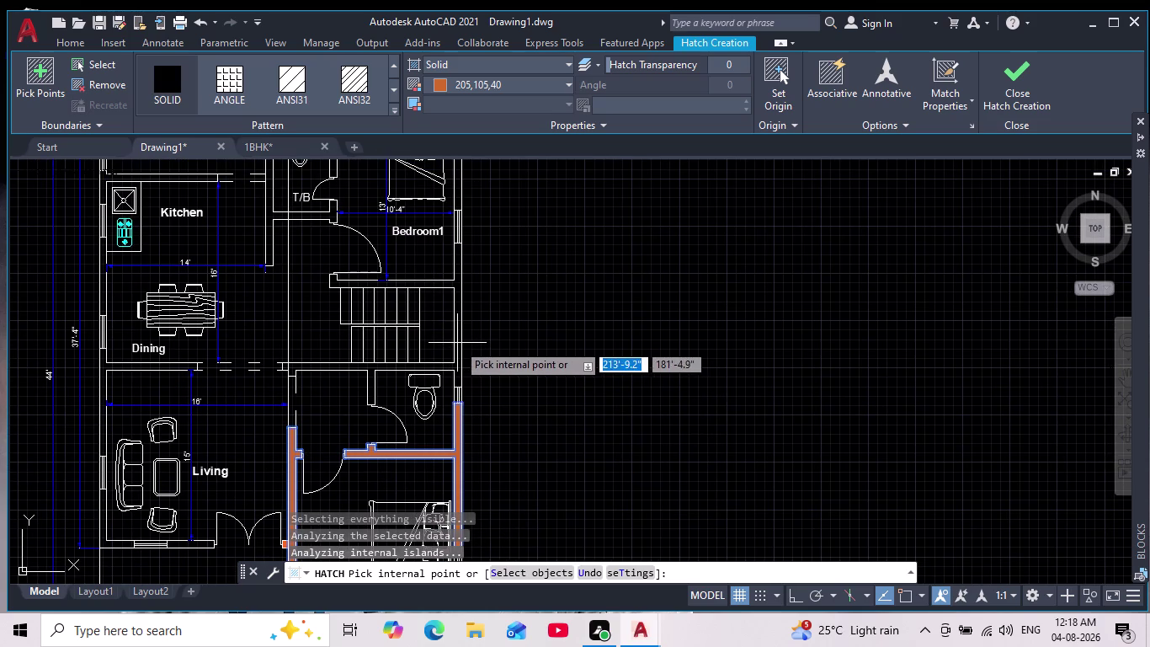
click(458, 343)
middle_drag(514, 346, 516, 468)
scroll(down, 3)
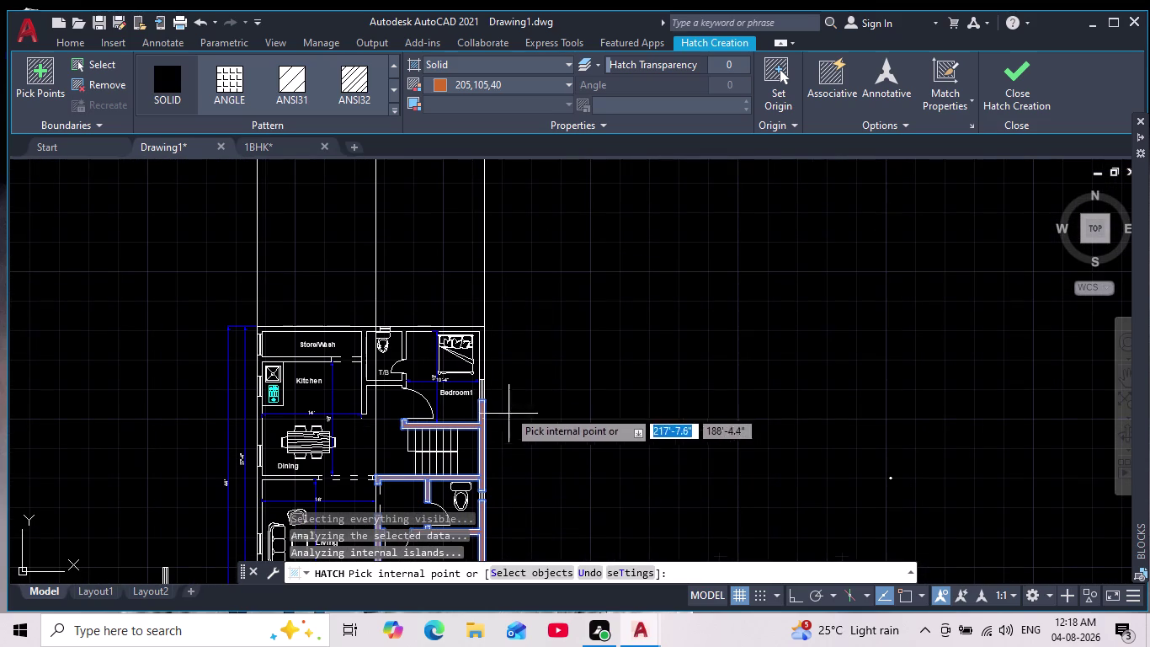
click(481, 358)
scroll(up, 3)
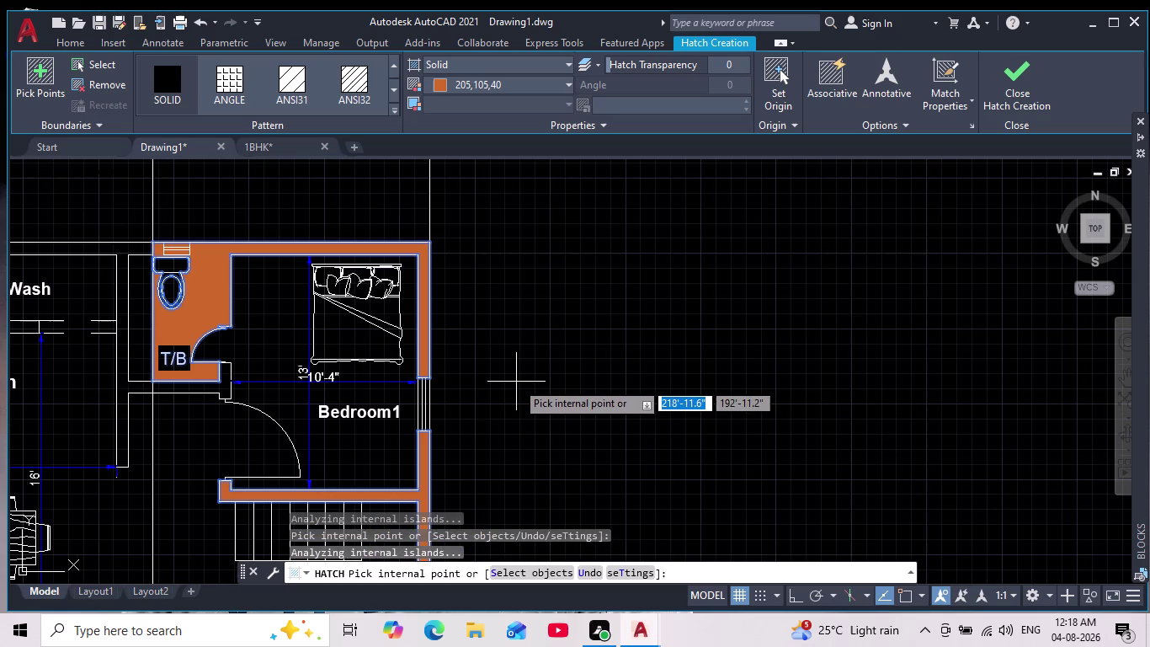
Undo the last pick, refill Bedroom1's walls, fill Store/Wash walls, and apply.
key(ctrl+z)
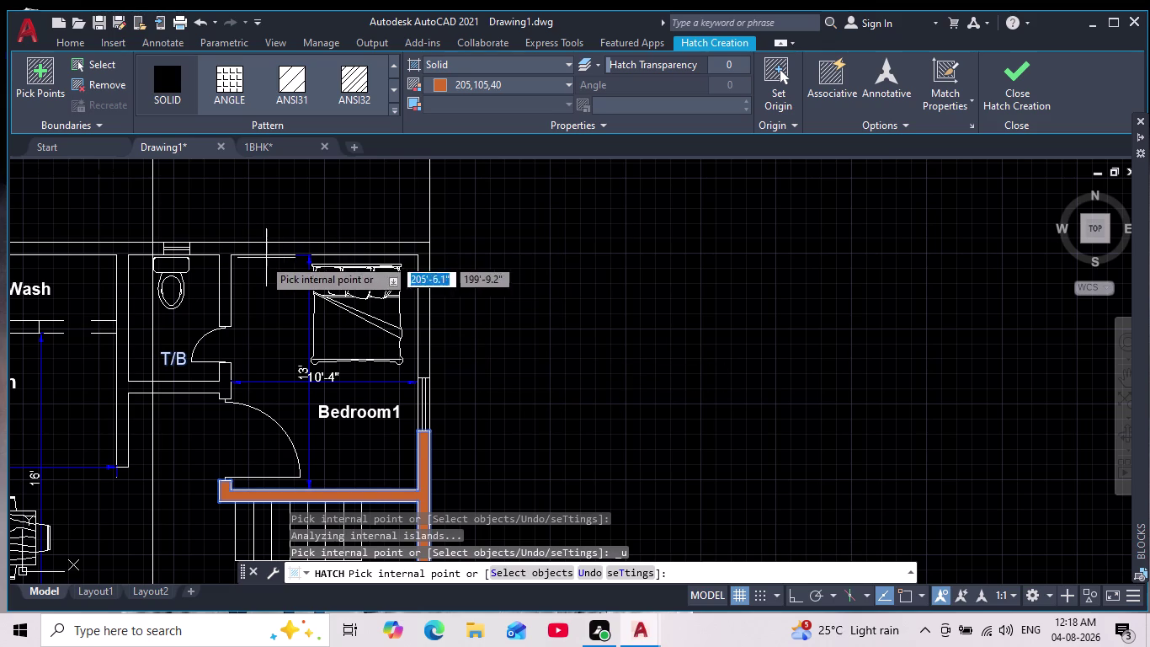
click(217, 249)
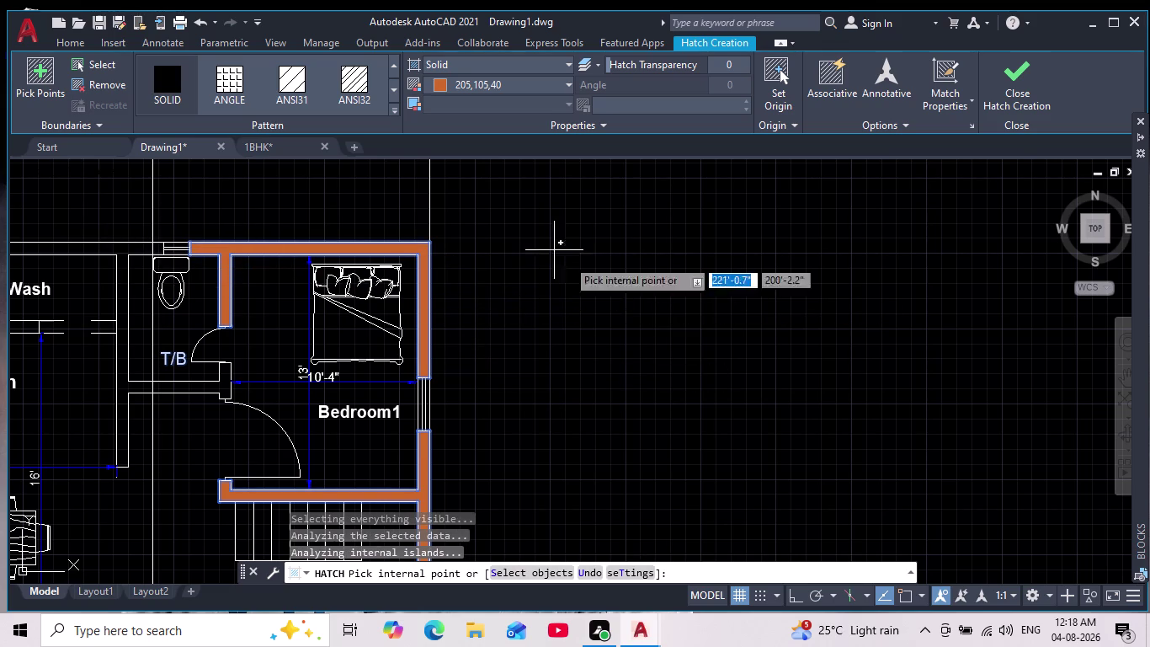
scroll(down, 3)
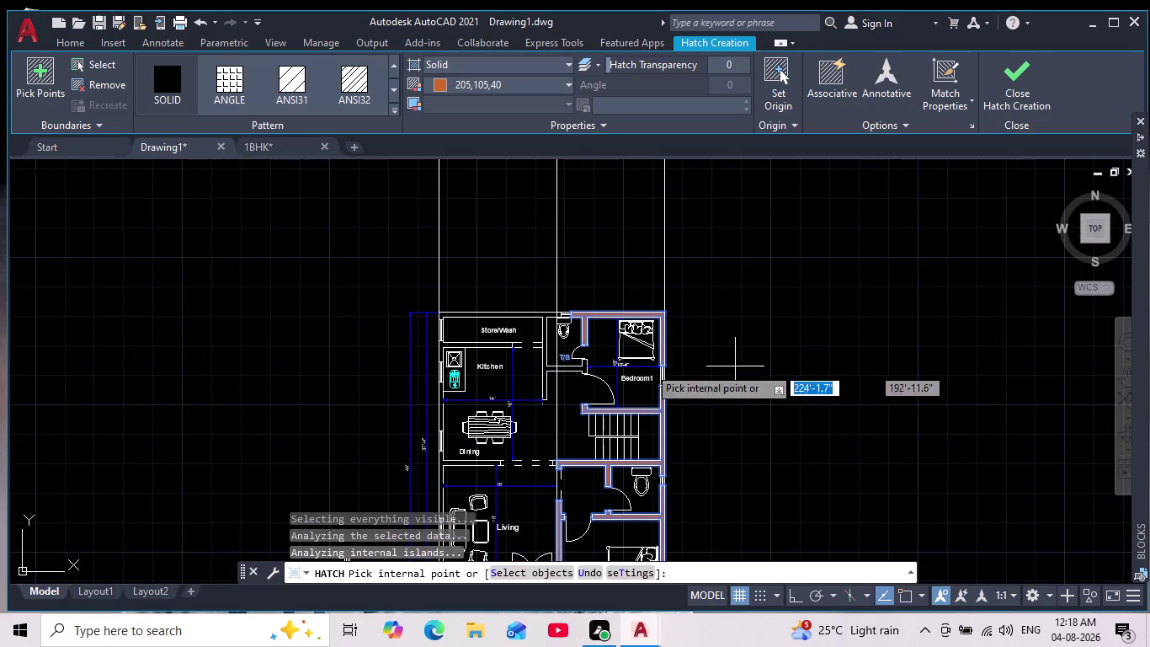
scroll(up, 3)
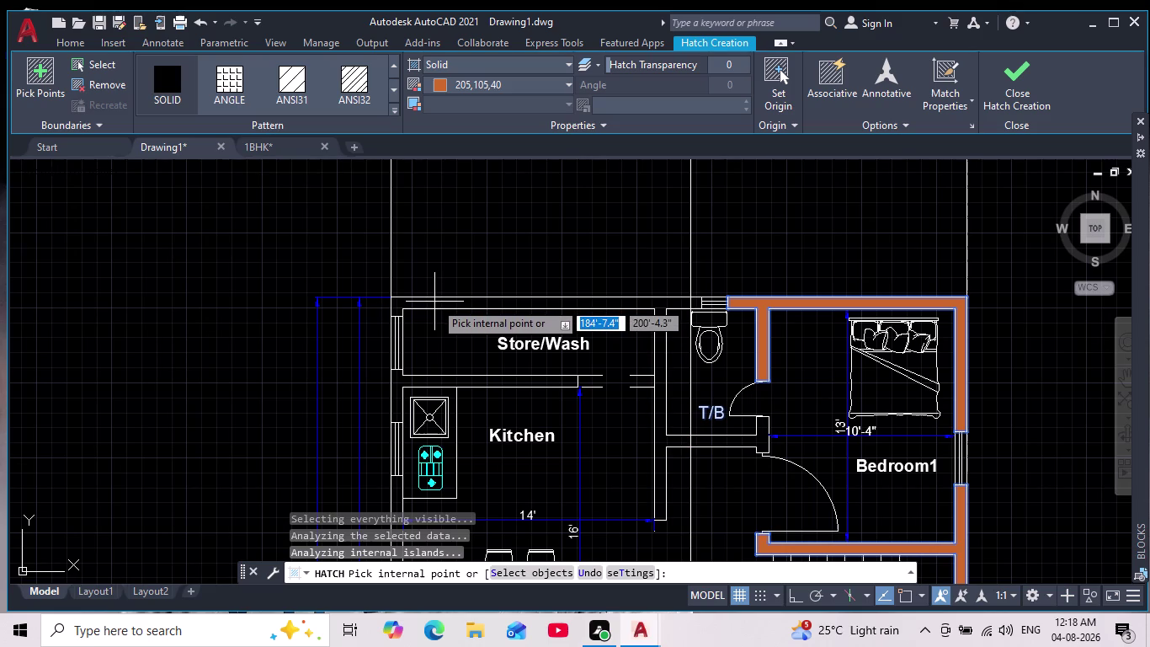
click(462, 301)
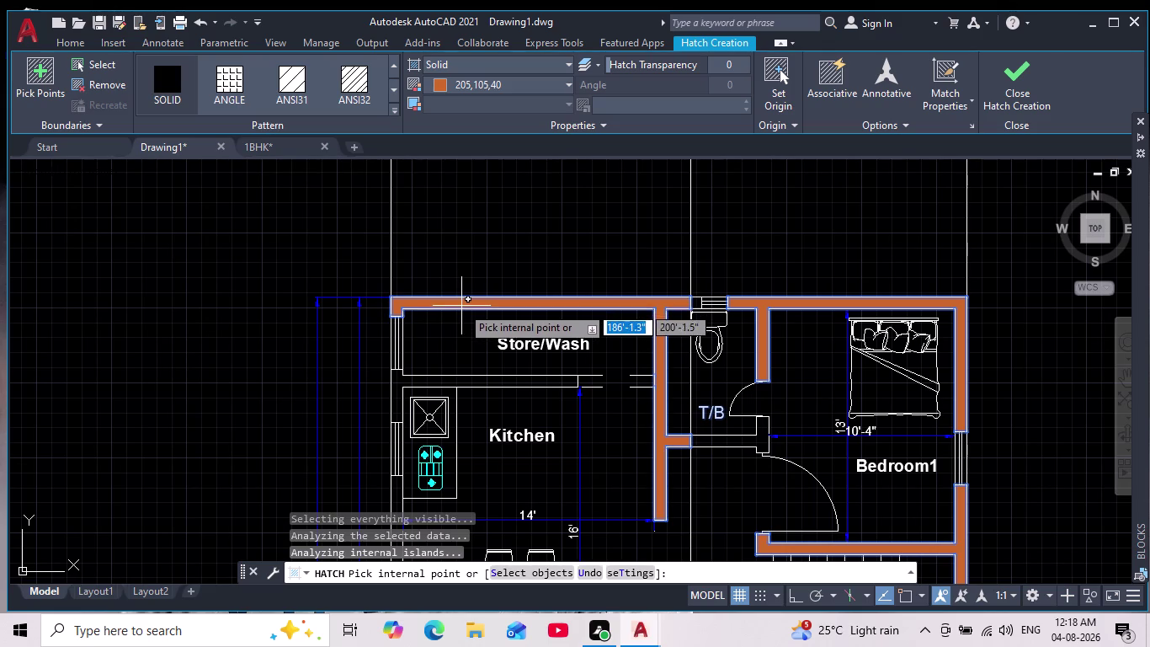
key(Escape)
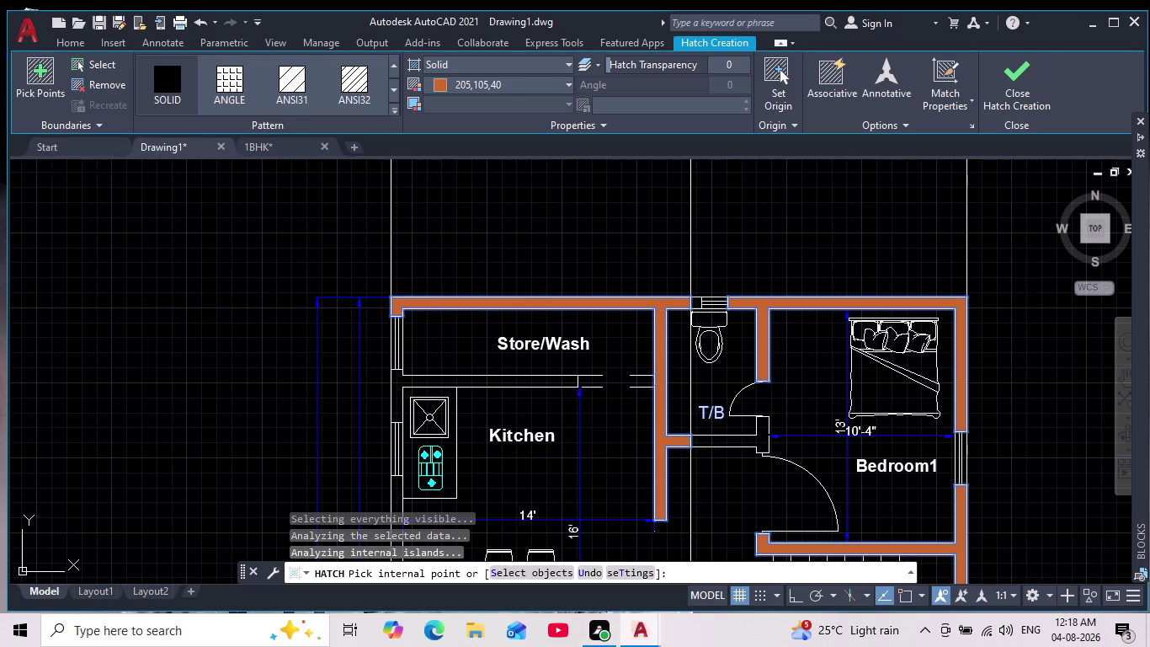
click(724, 213)
Delete a stray object, then undo the erase and the brown wall hatch.
click(645, 232)
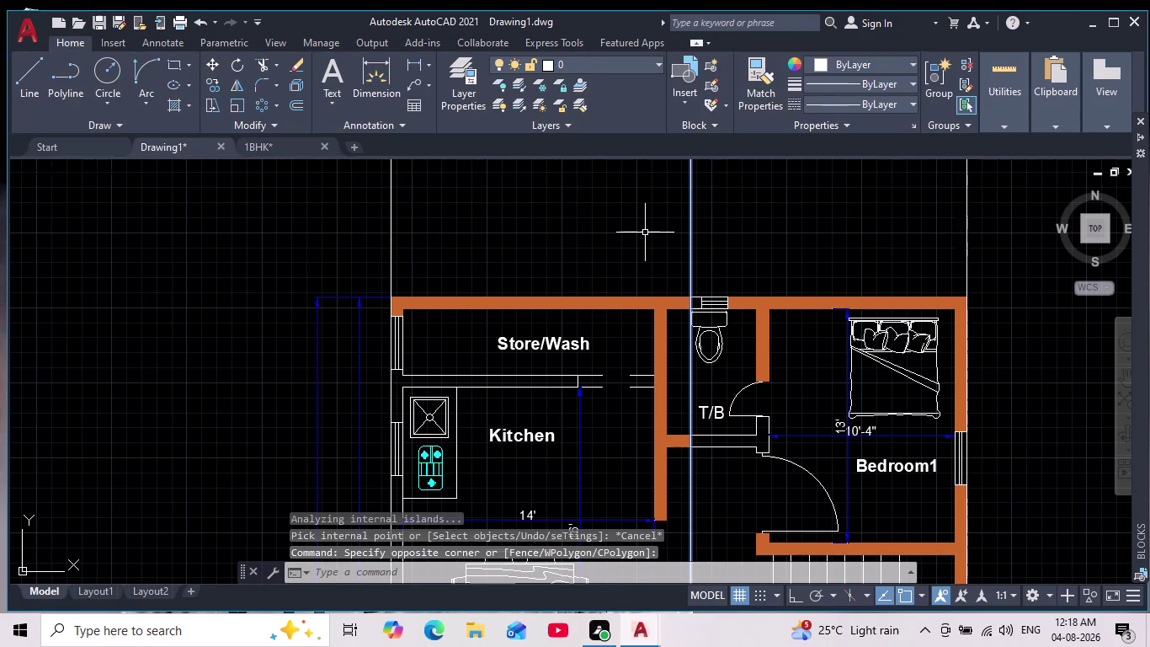
key(Insert)
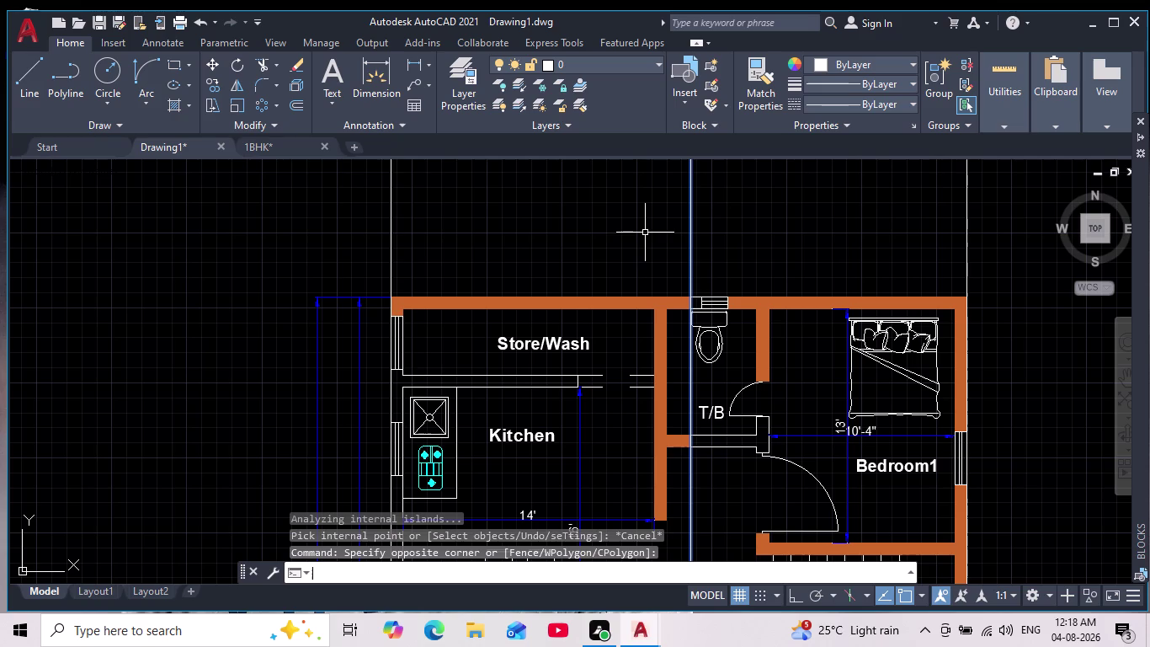
key(Page_Up)
key(Escape)
key(Delete)
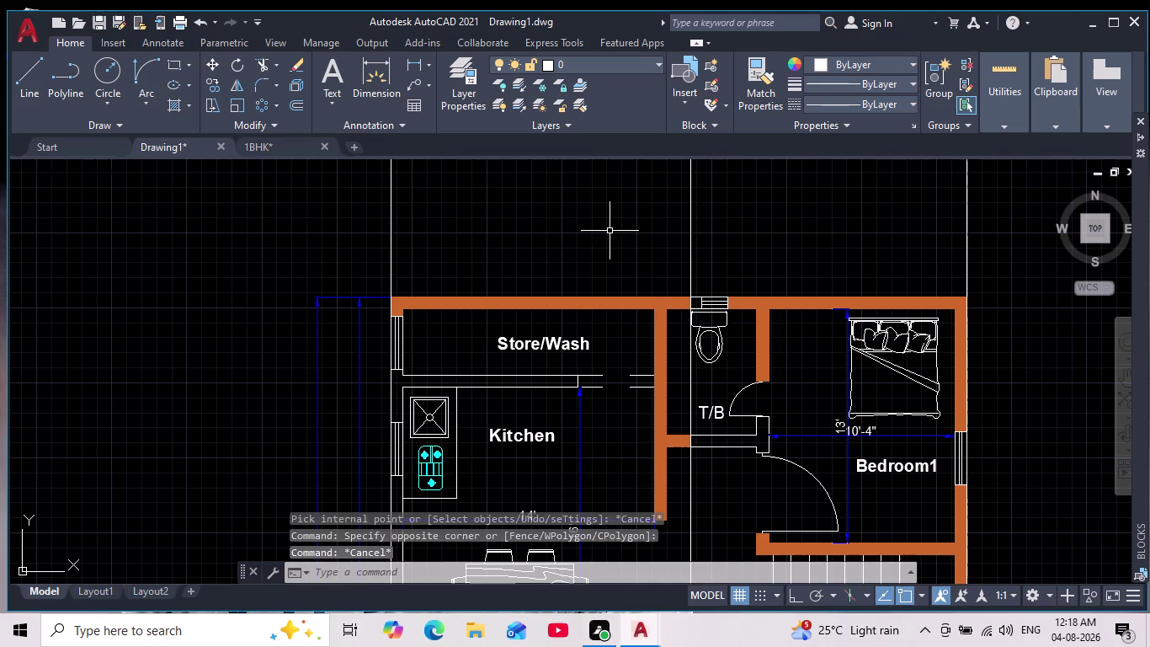
drag(719, 192, 705, 208)
click(653, 244)
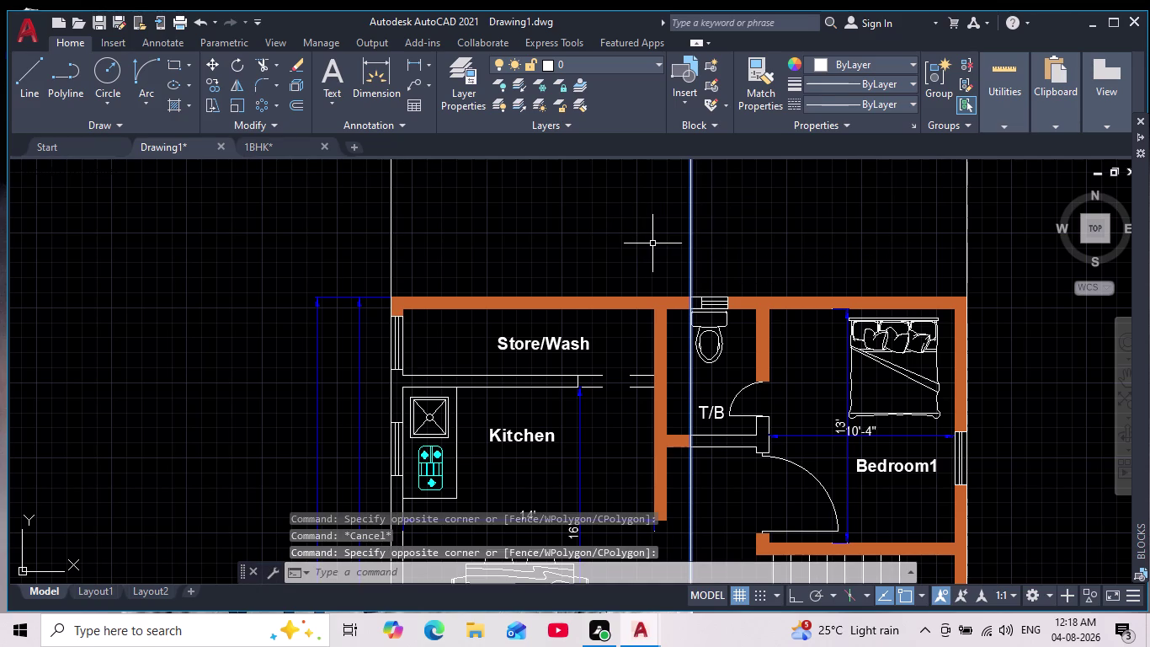
key(Delete)
key(ctrl+z)
key(ctrl+z)
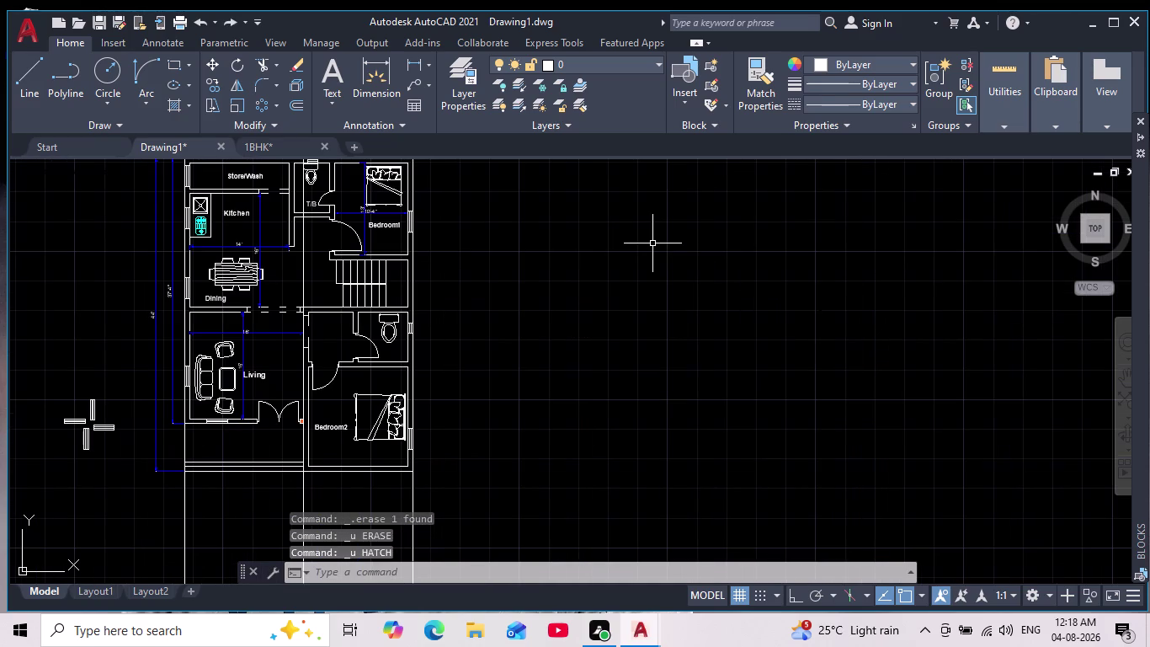
Delete another selected object and start a new hatch, opening the fill types.
scroll(down, 3)
middle_drag(600, 404, 595, 424)
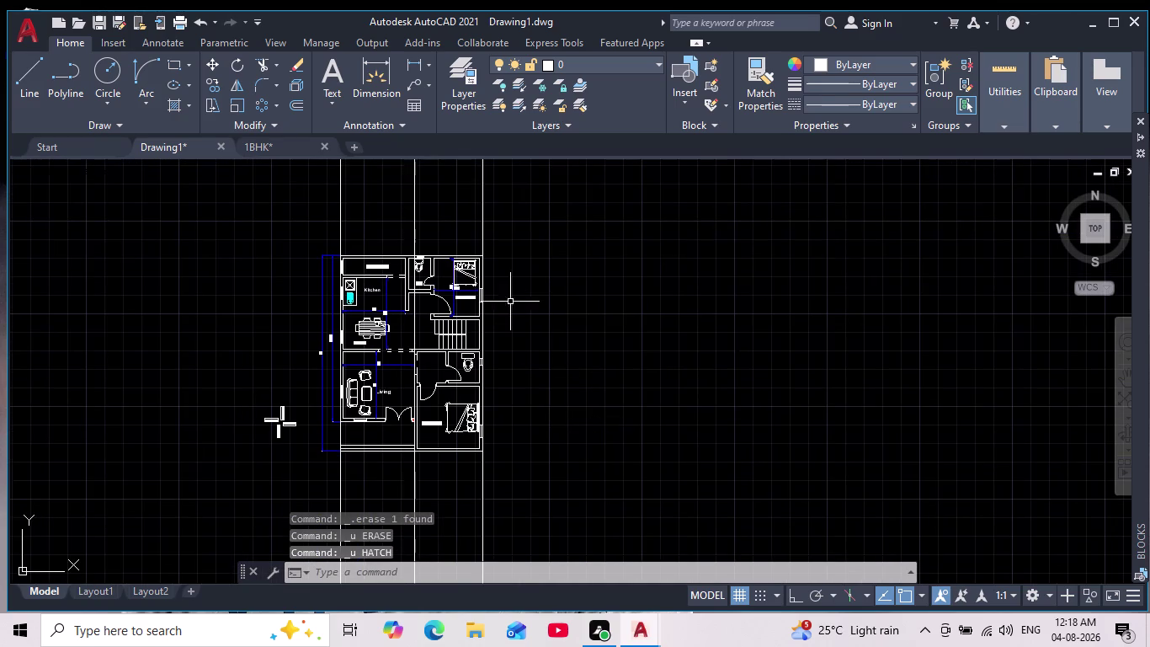
scroll(up, 3)
drag(449, 203, 407, 223)
click(312, 247)
scroll(down, 3)
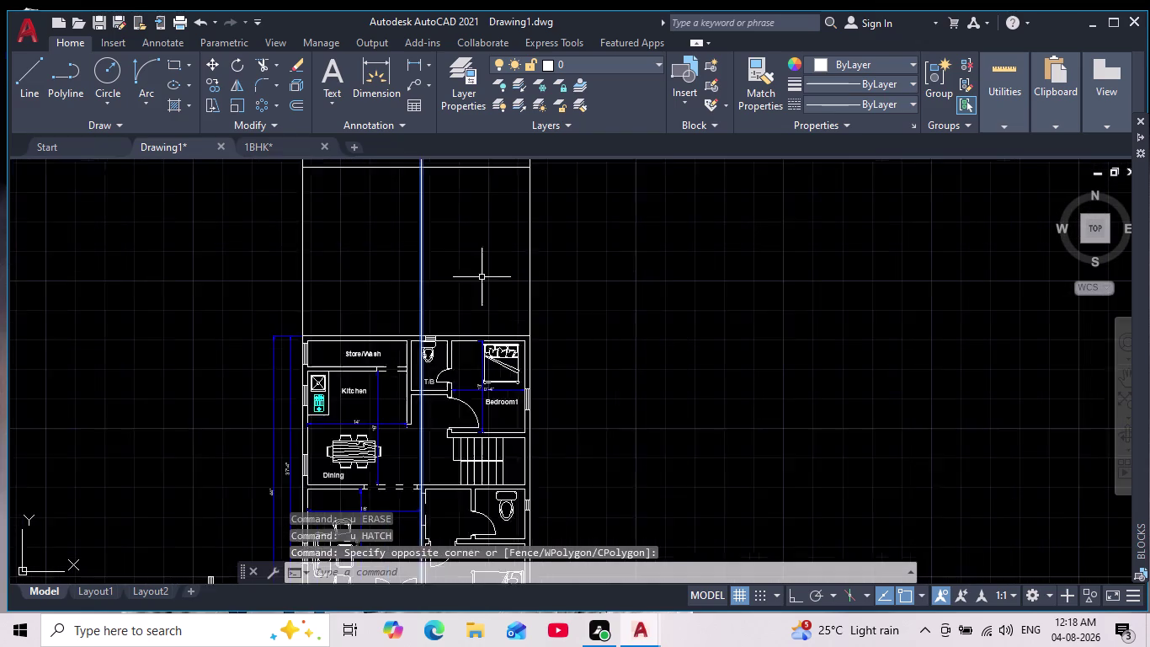
scroll(down, 3)
key(Delete)
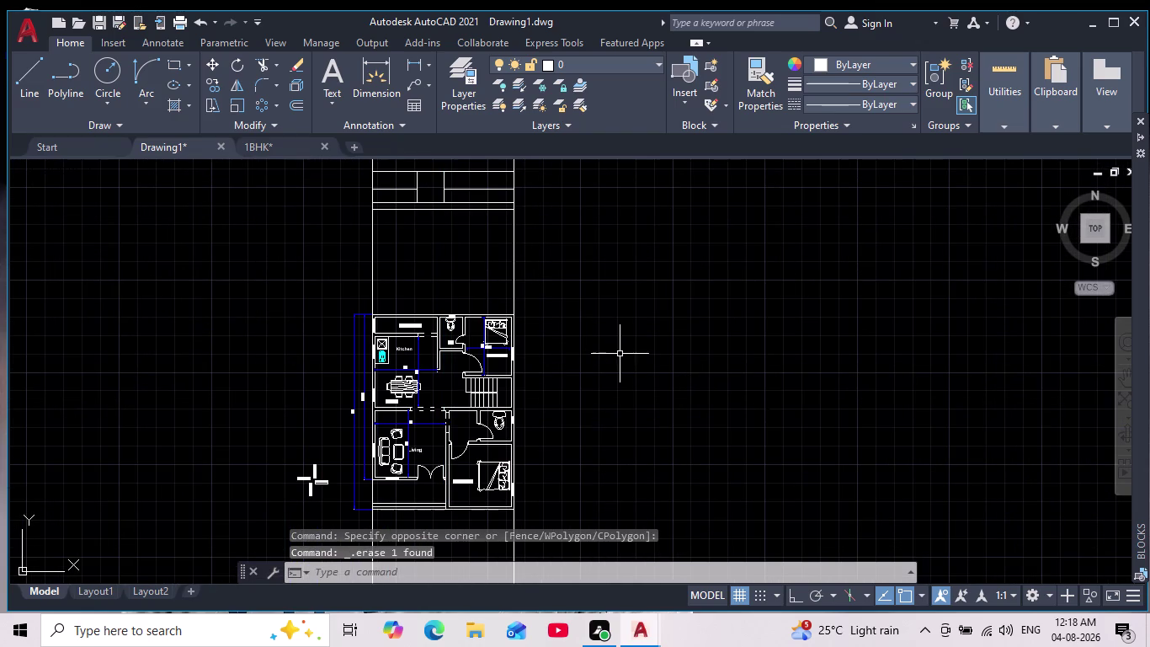
scroll(up, 3)
key(h)
key(Return)
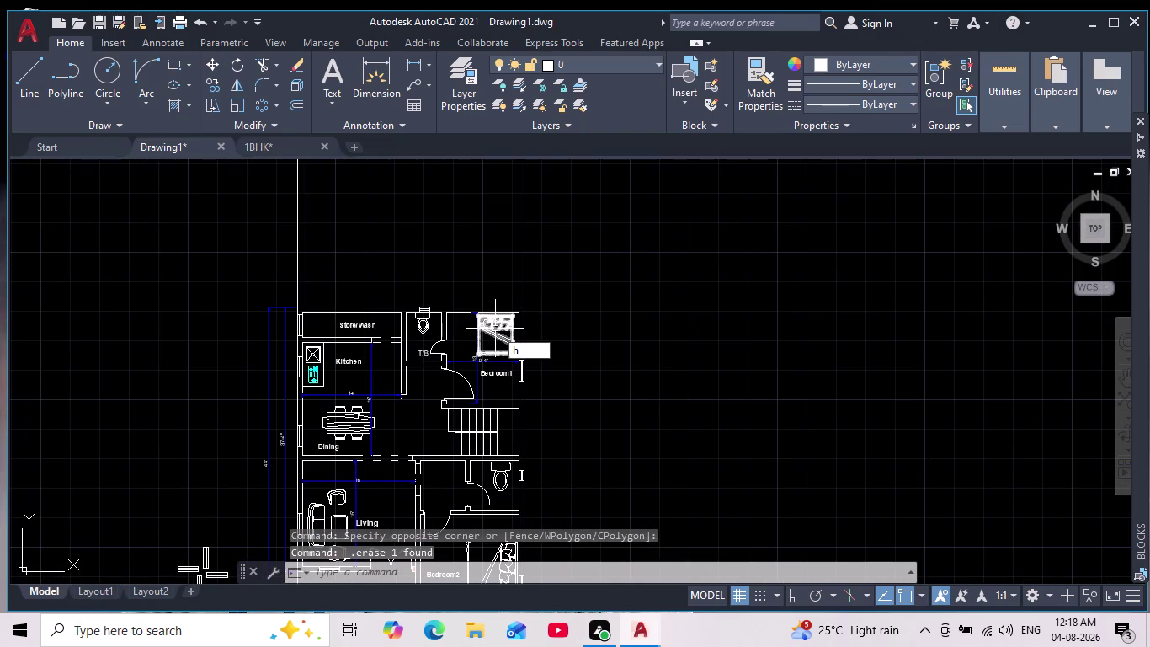
click(452, 67)
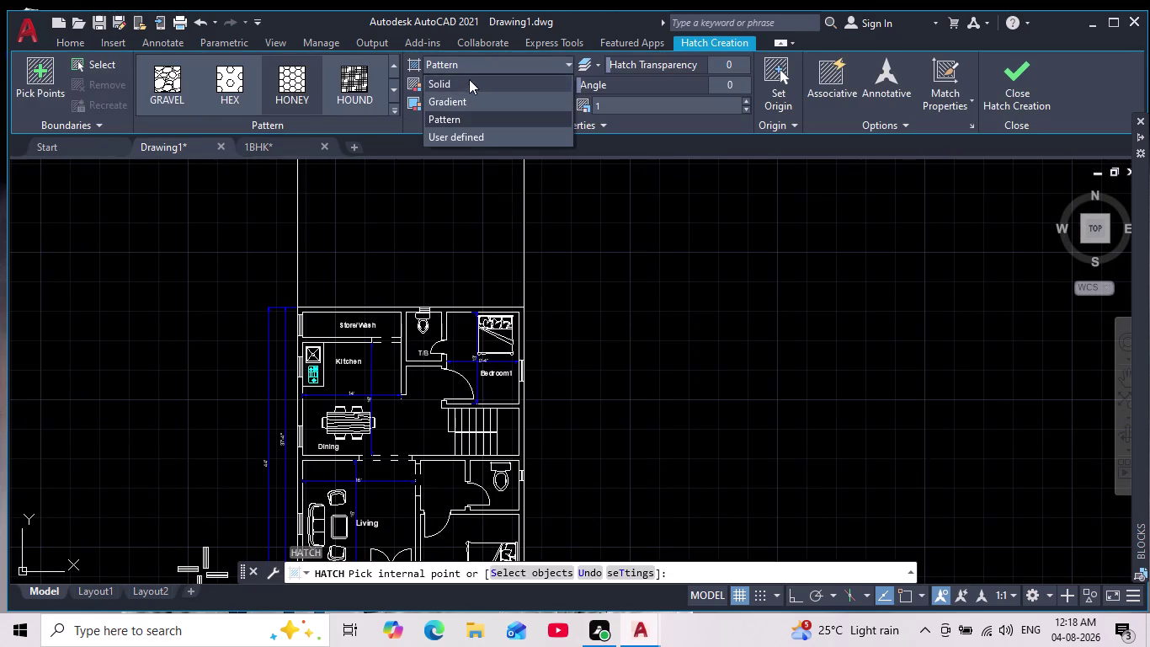
Set the hatch to SOLID in brown and fill the top wall above Store/Wash.
click(455, 79)
click(440, 85)
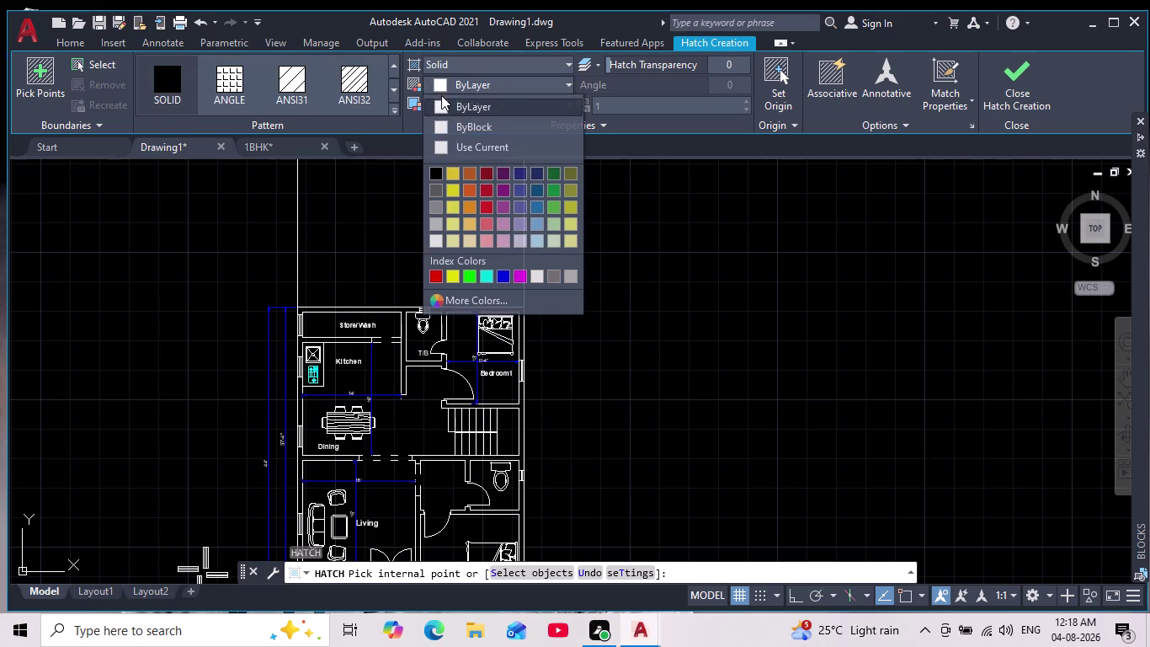
click(472, 170)
scroll(up, 3)
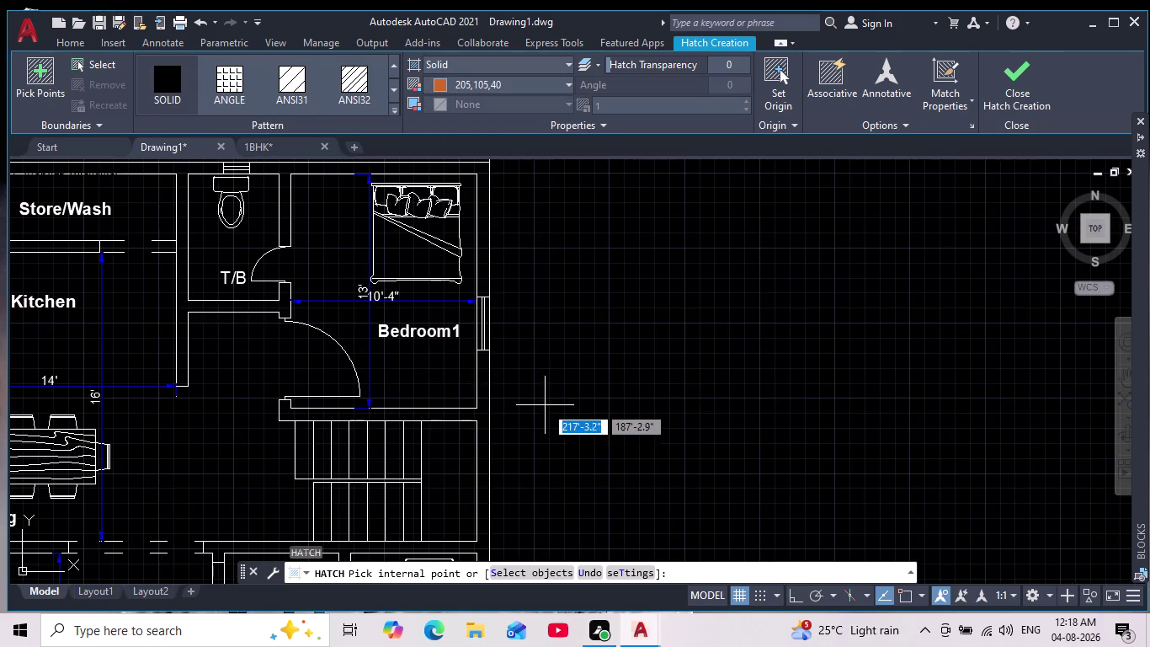
middle_drag(138, 306, 486, 492)
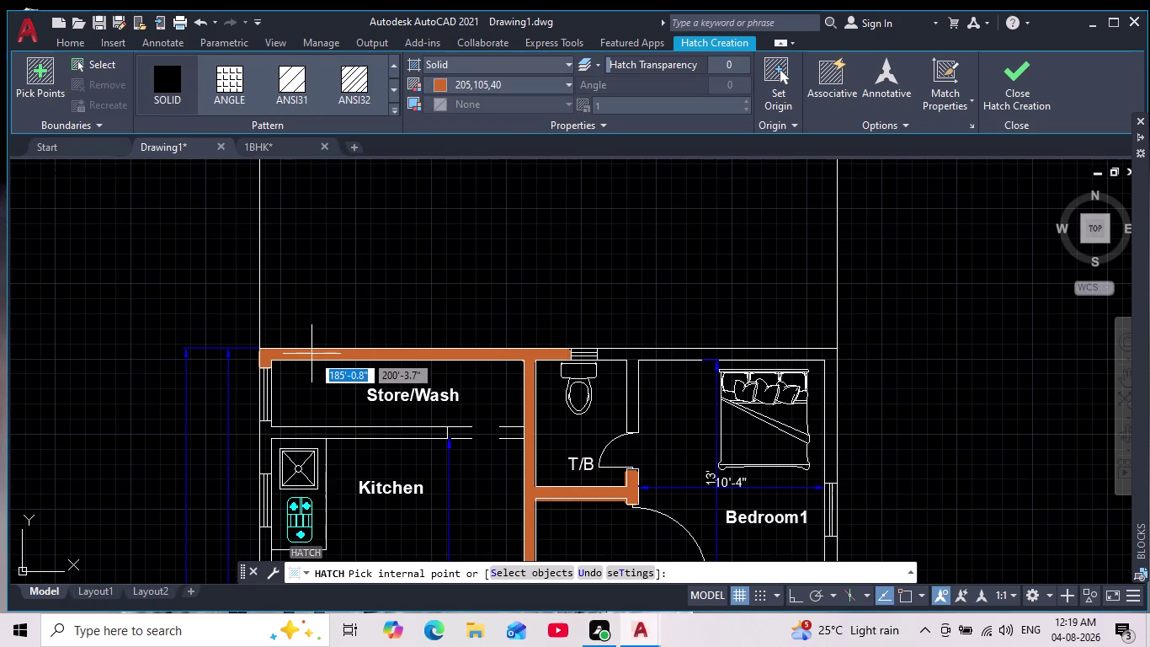
click(312, 353)
Fill another wall section brown, then undo that last fill.
middle_drag(641, 298, 514, 284)
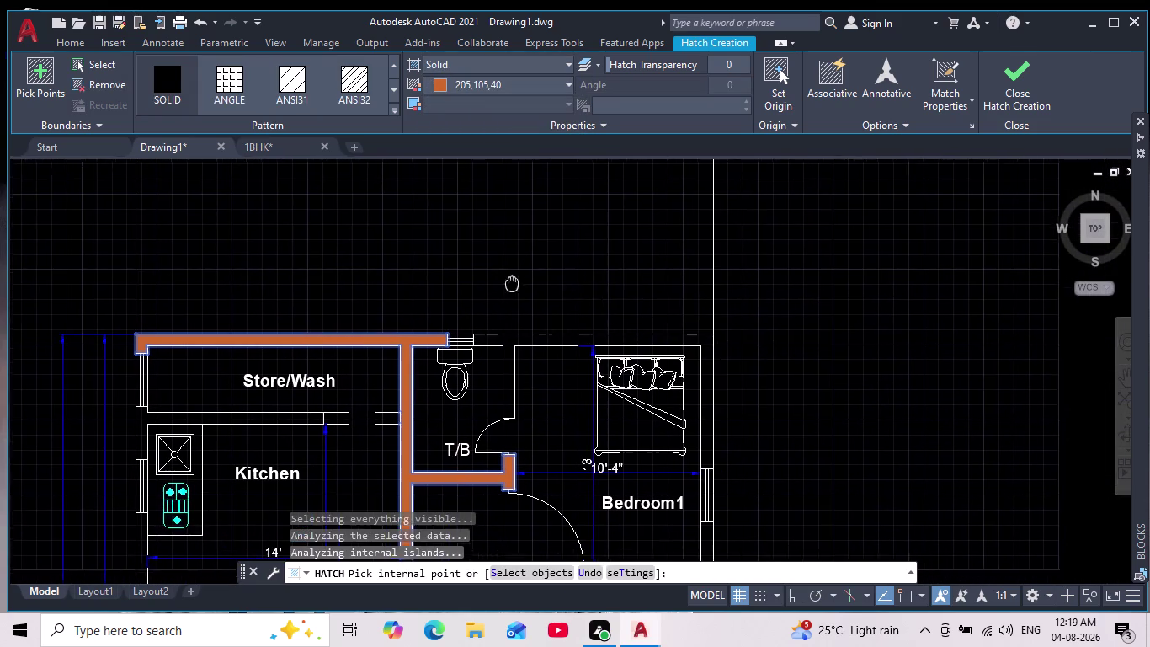
middle_drag(513, 284, 506, 281)
click(530, 337)
middle_drag(550, 292, 551, 285)
scroll(down, 3)
middle_drag(551, 285, 571, 182)
scroll(up, 3)
middle_drag(285, 390, 275, 402)
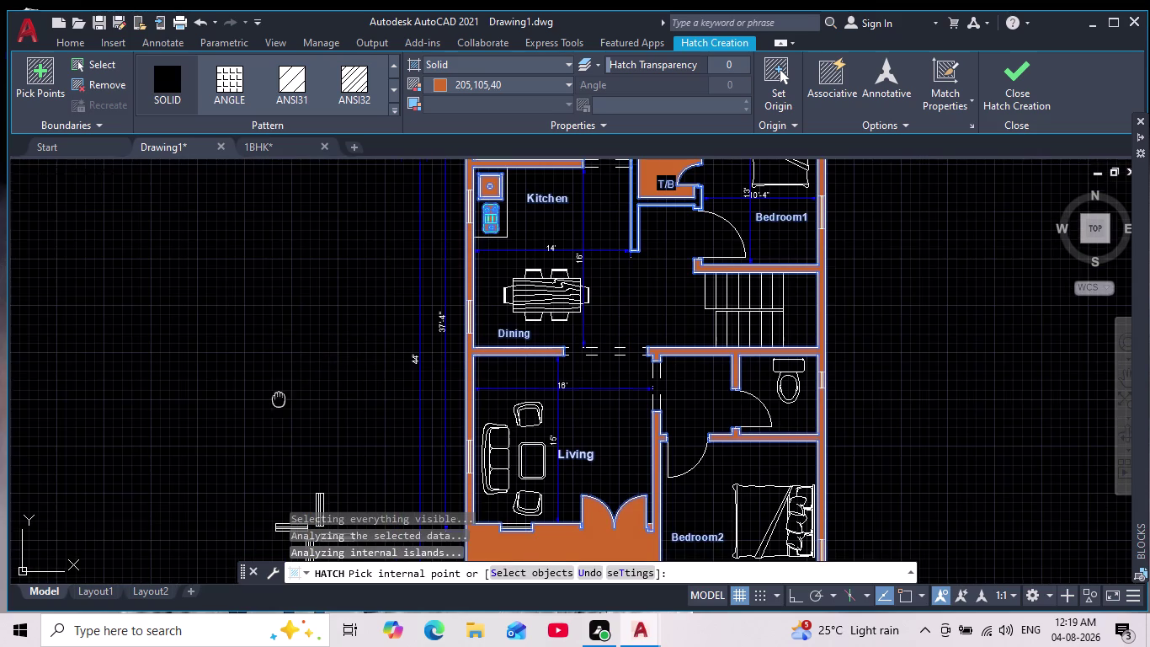
middle_drag(276, 403, 247, 437)
key(ctrl+z)
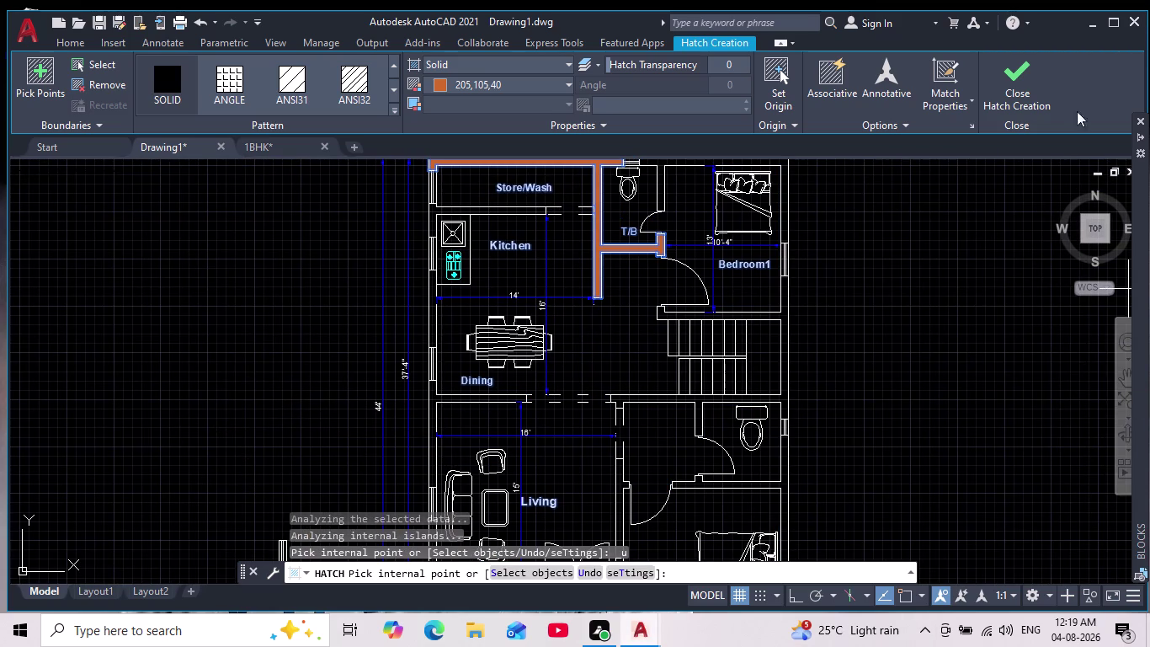
Fill the walls around Bedroom1 and a remaining wall section with brown.
middle_drag(694, 294, 510, 401)
scroll(down, 3)
scroll(up, 3)
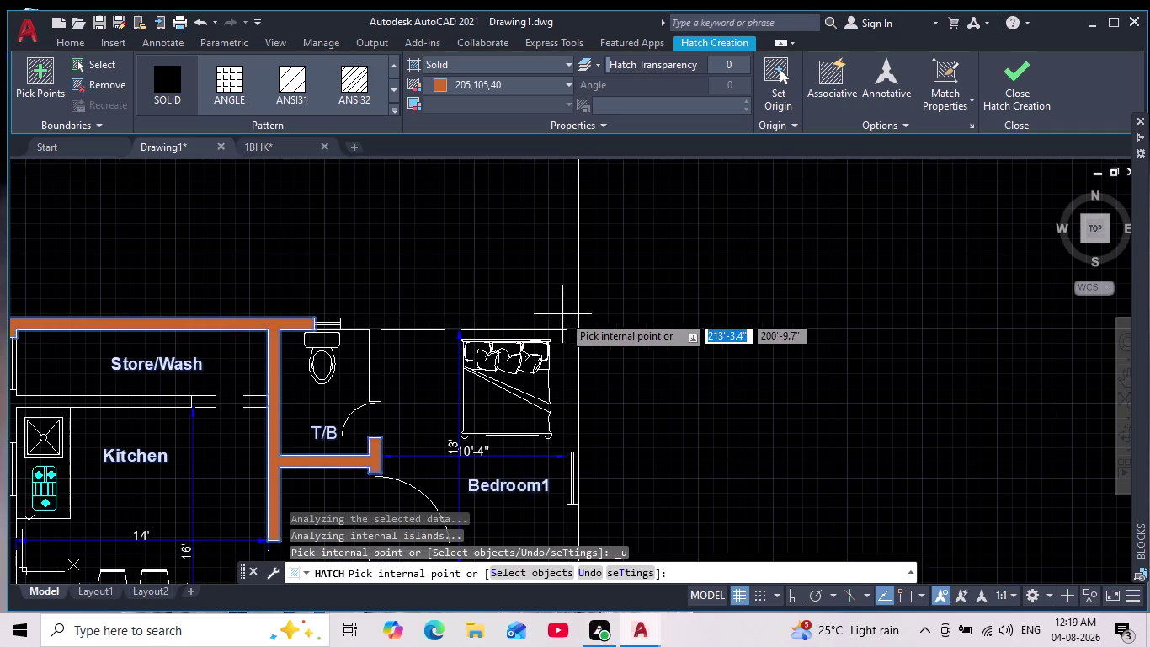
middle_drag(564, 289, 557, 235)
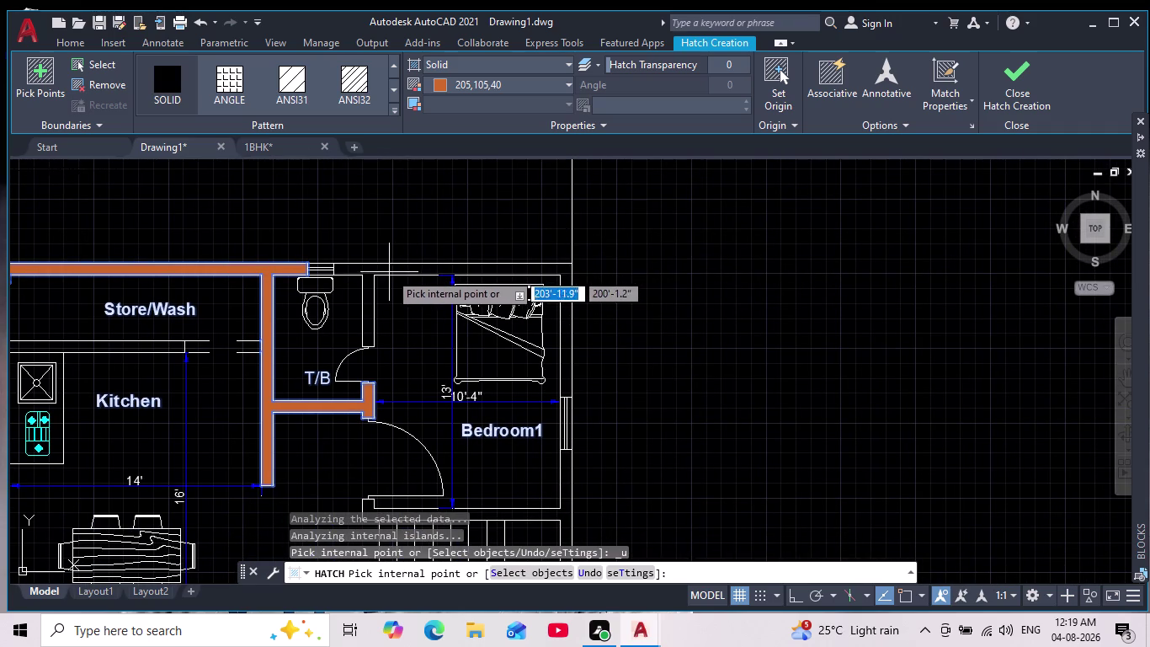
click(385, 268)
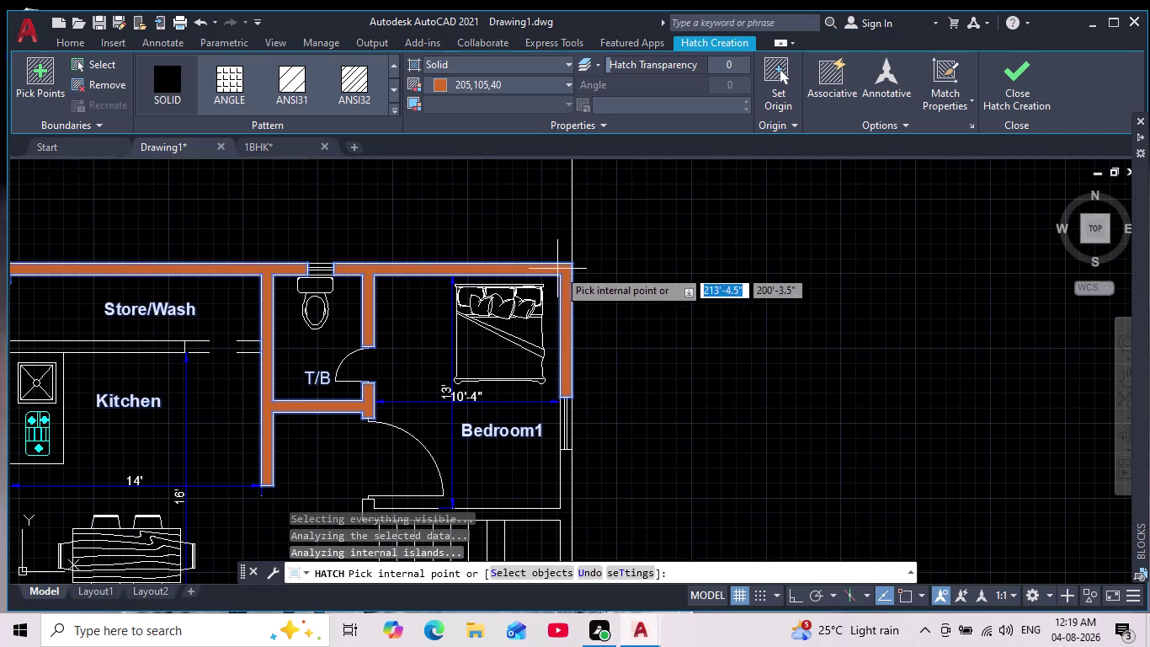
middle_drag(719, 336, 701, 280)
scroll(down, 3)
scroll(up, 3)
middle_drag(686, 354, 700, 306)
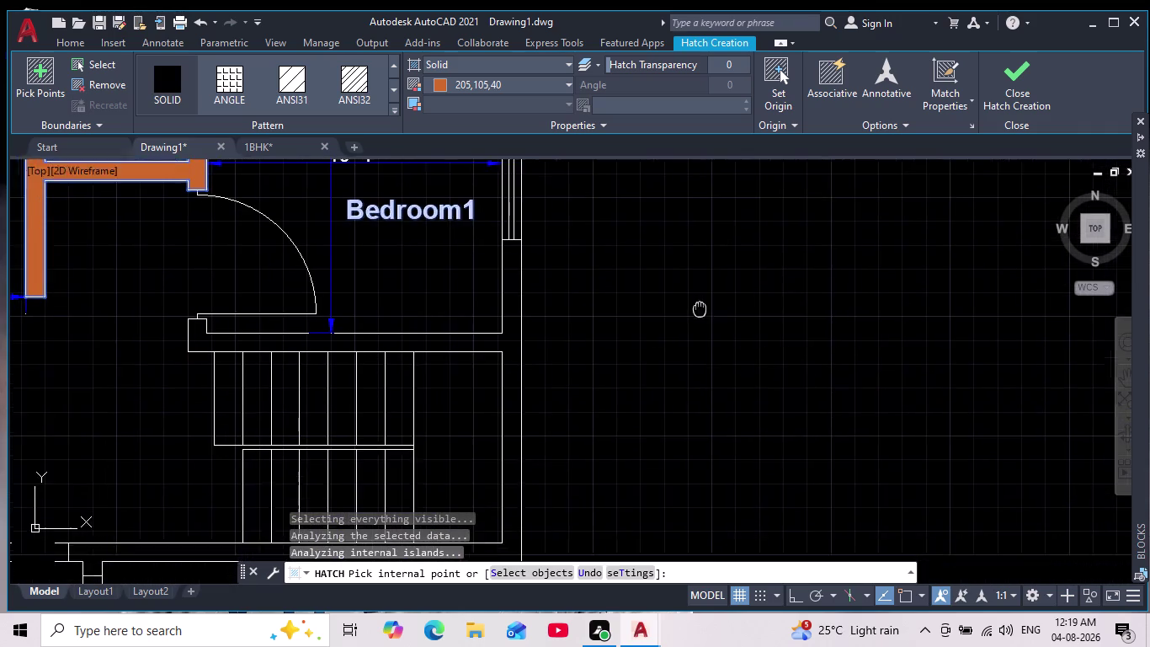
middle_drag(700, 306, 720, 288)
scroll(down, 3)
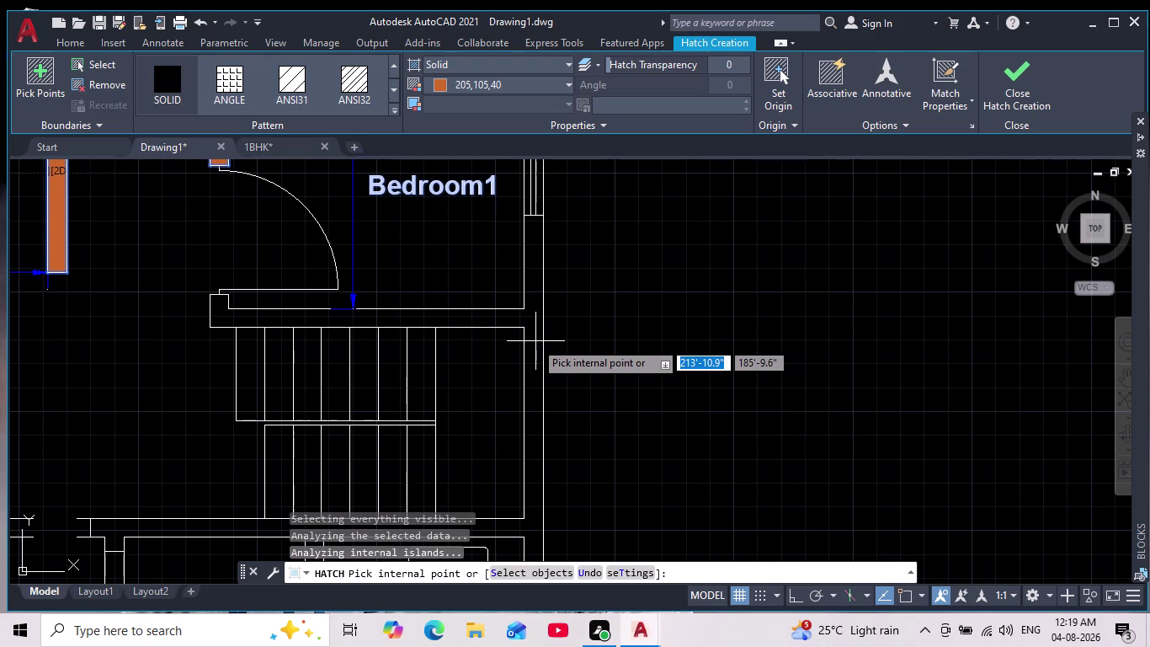
scroll(down, 3)
scroll(up, 3)
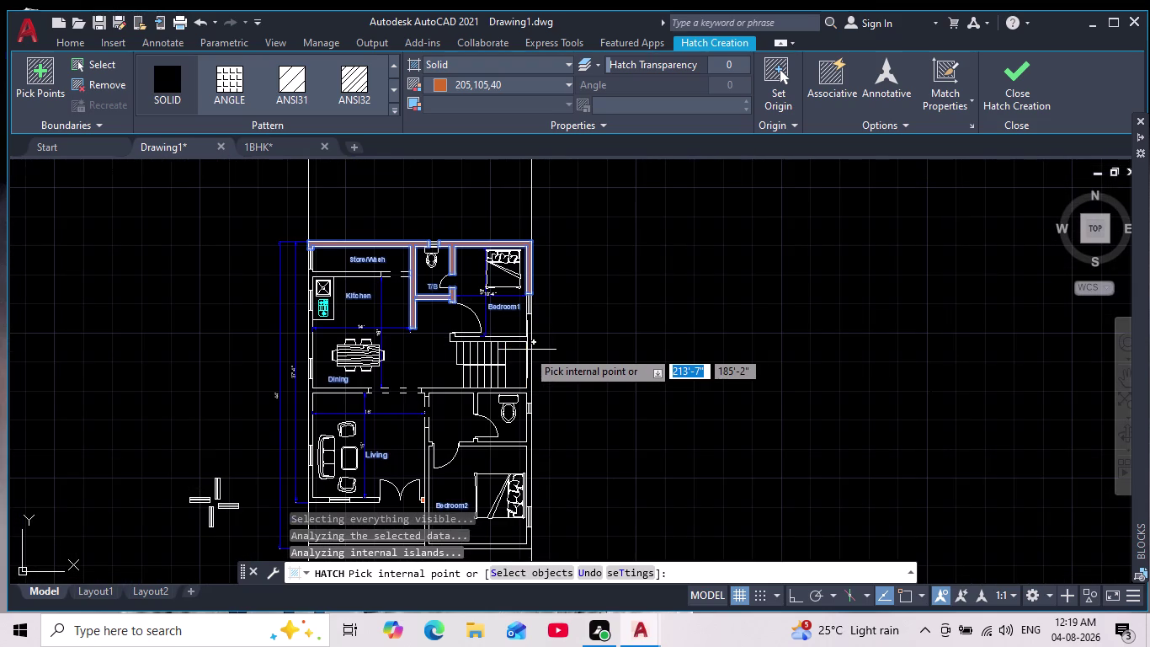
scroll(up, 3)
click(527, 350)
Fill the lower wall sections and Bedroom2's outer walls with brown.
middle_drag(568, 381, 570, 313)
scroll(down, 3)
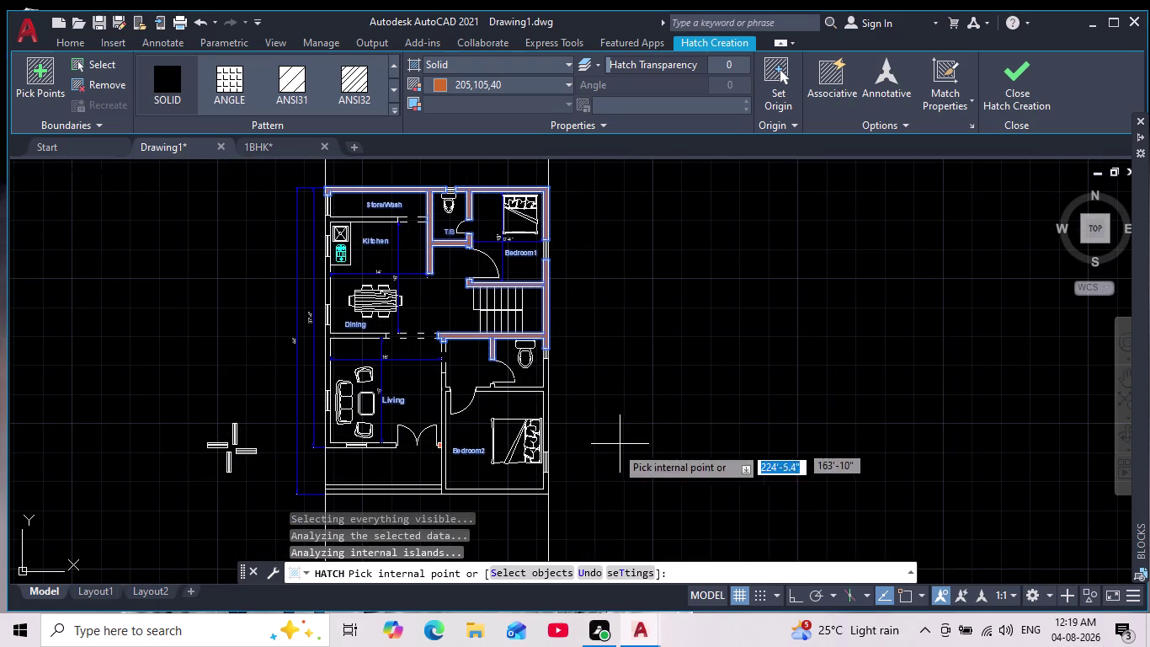
click(547, 402)
middle_drag(607, 443, 614, 401)
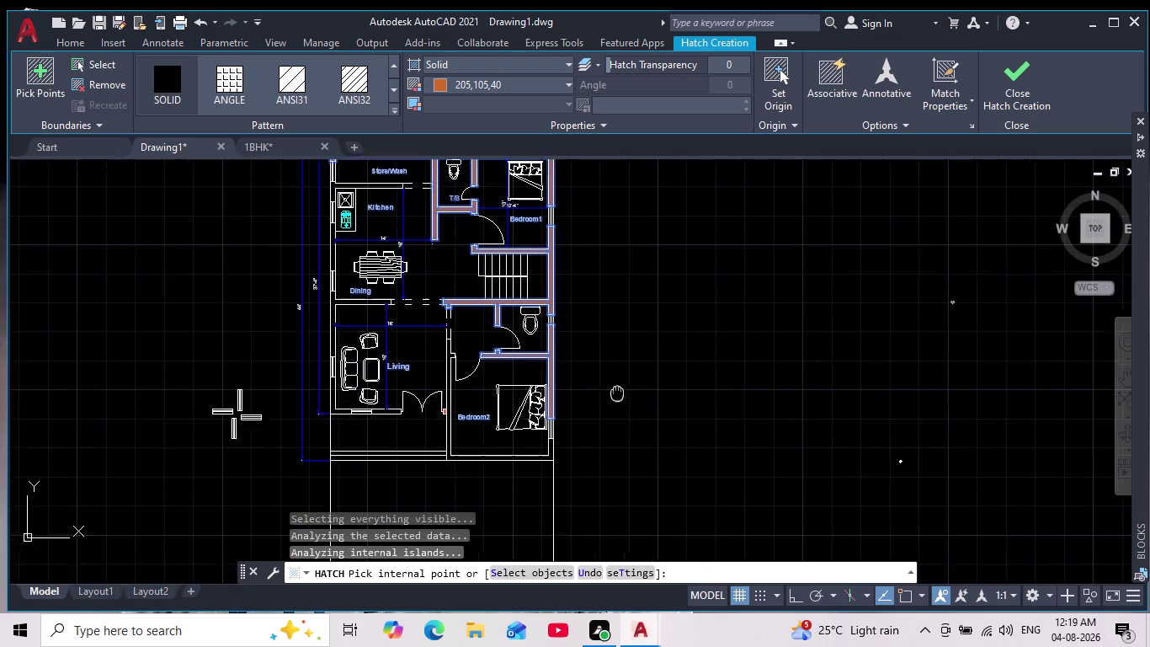
middle_drag(614, 401, 626, 357)
scroll(up, 3)
click(499, 392)
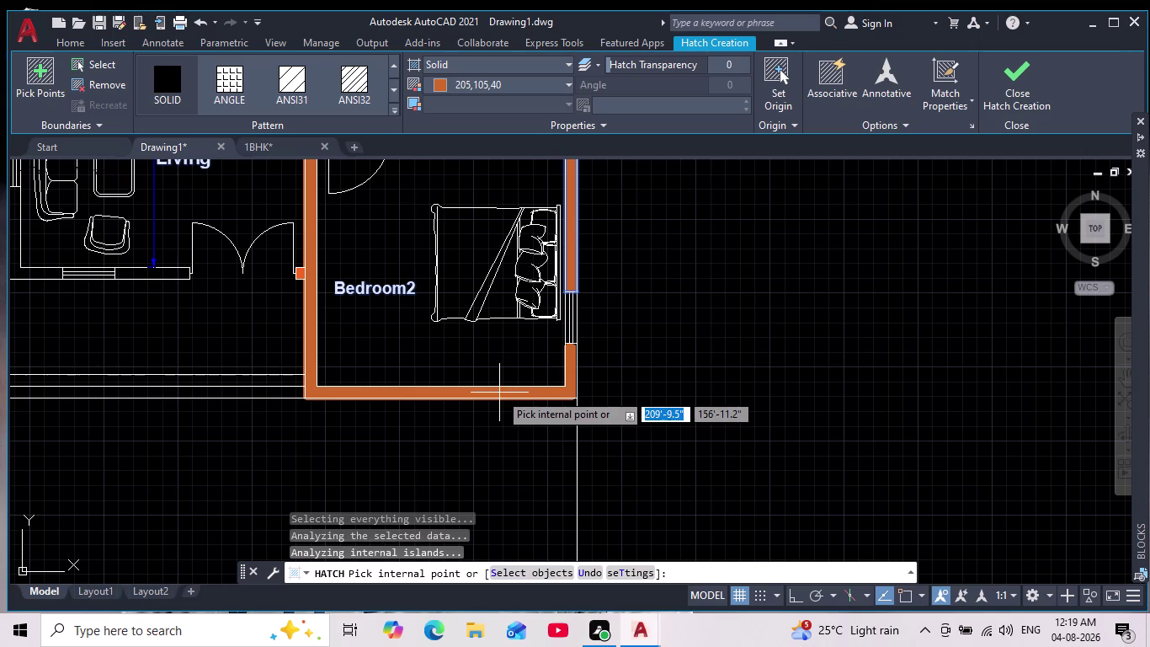
scroll(down, 3)
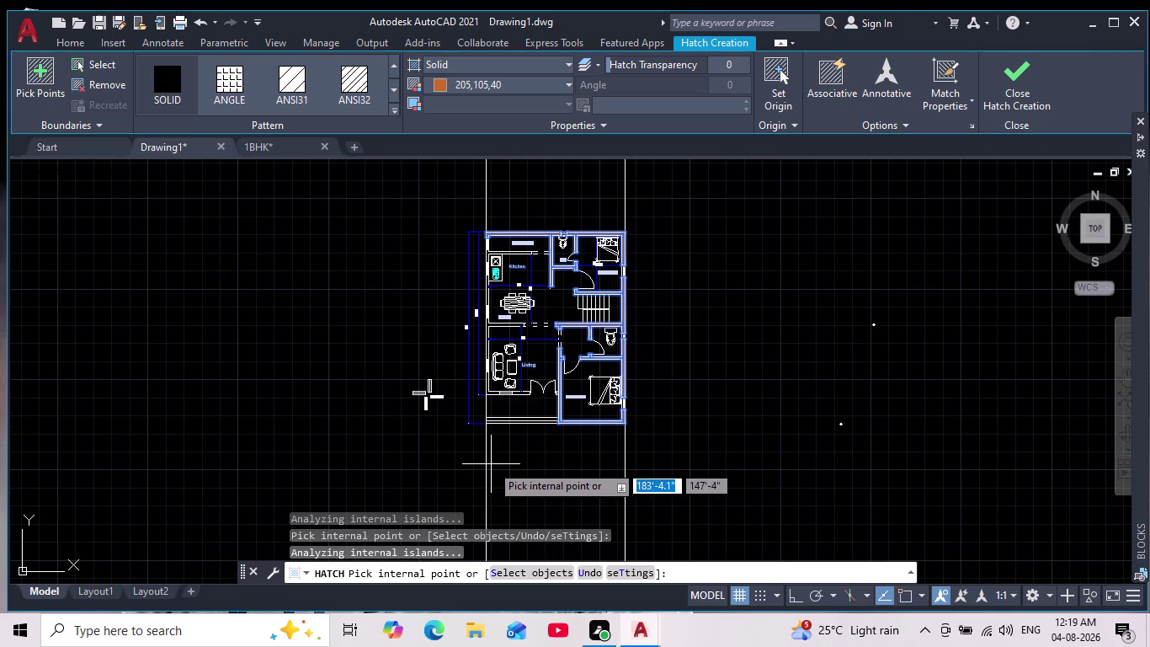
scroll(up, 3)
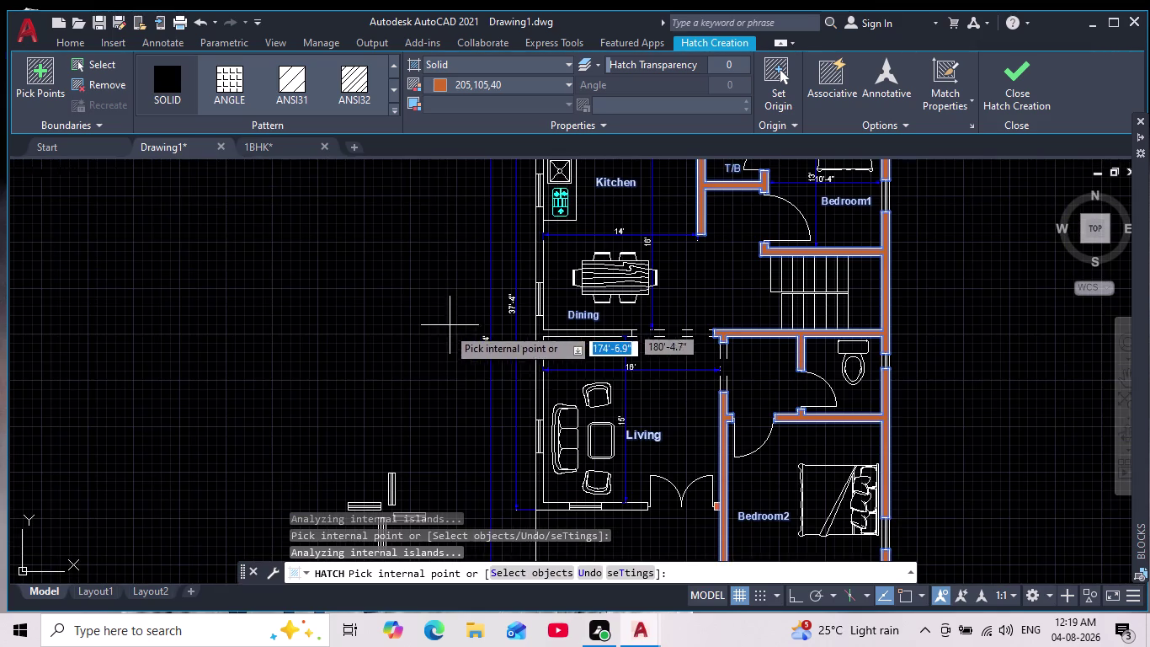
Fill the Living room walls, the doorway wall and the short segment below brown.
middle_drag(430, 373, 255, 418)
middle_drag(327, 425, 341, 361)
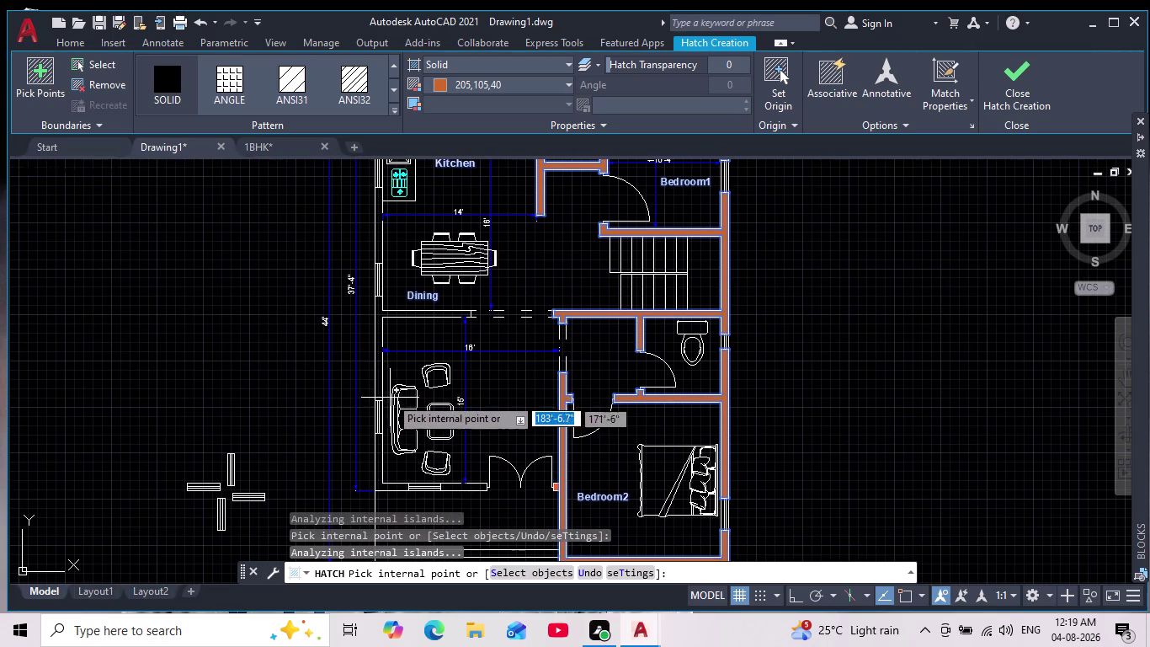
click(379, 361)
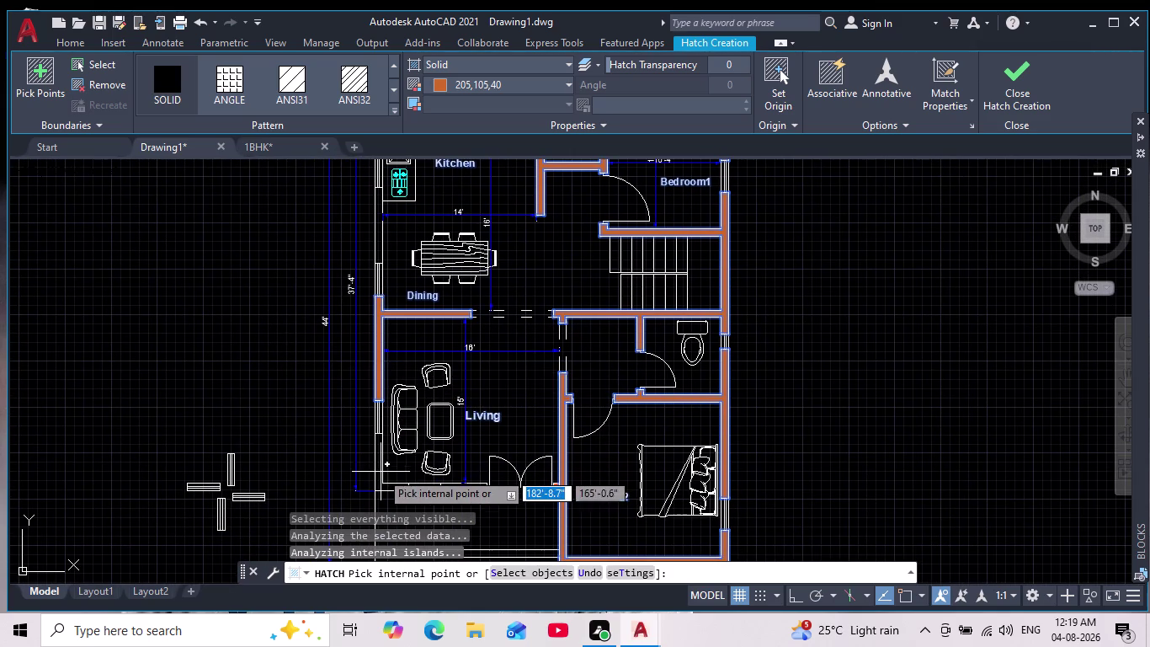
click(377, 474)
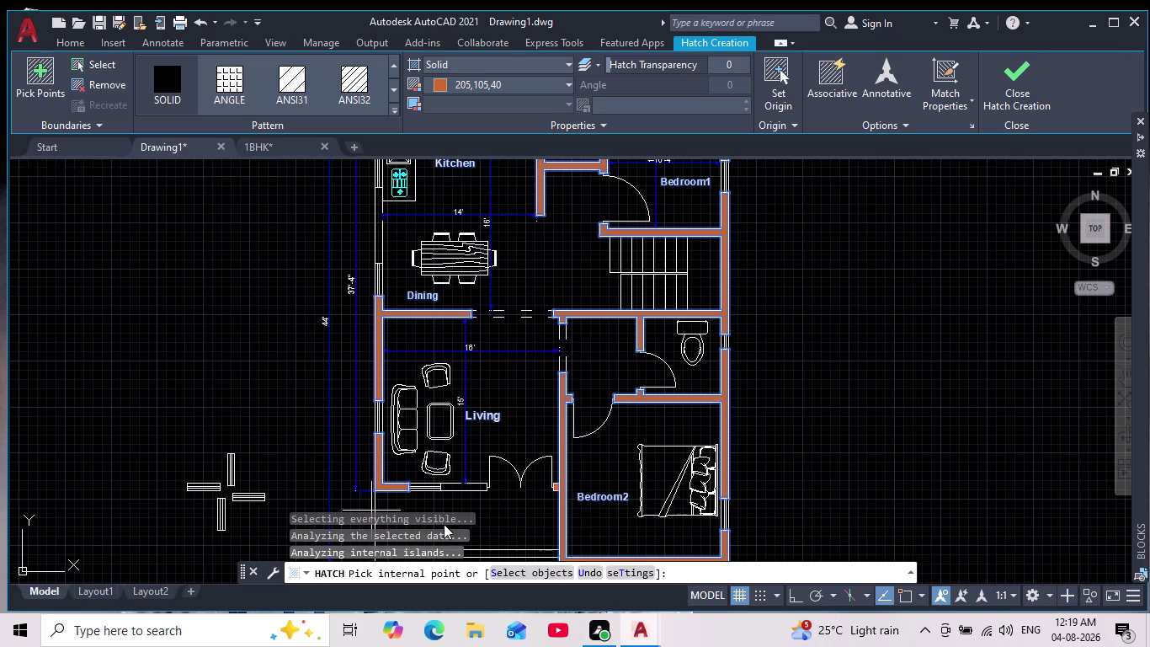
scroll(up, 3)
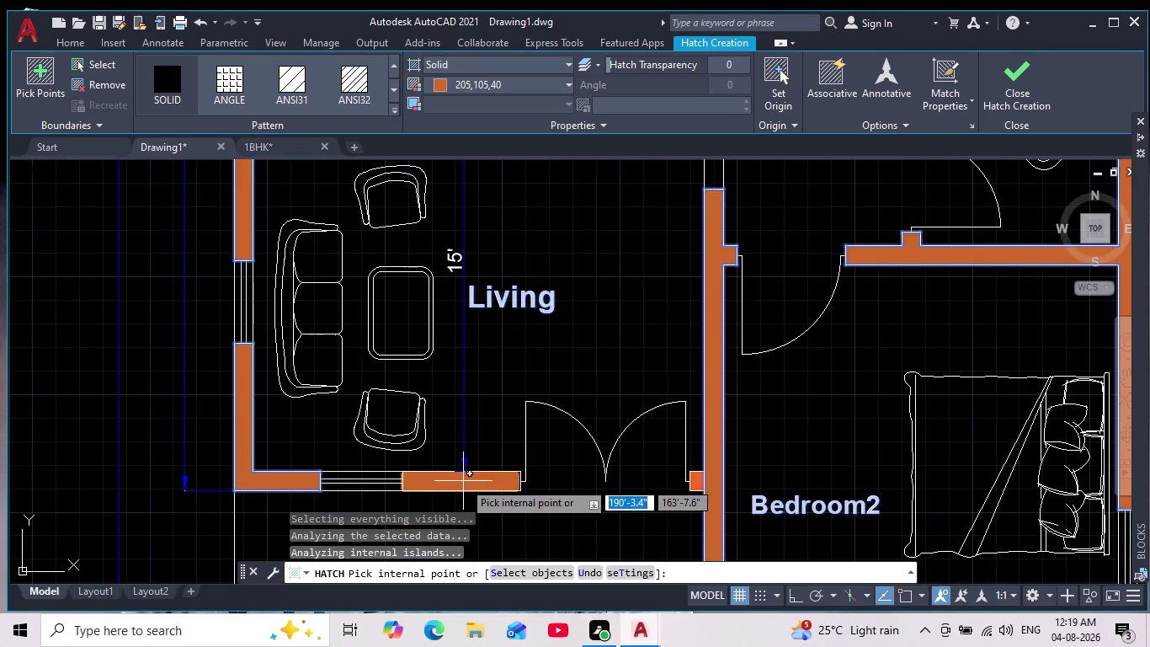
click(463, 480)
scroll(down, 3)
scroll(up, 3)
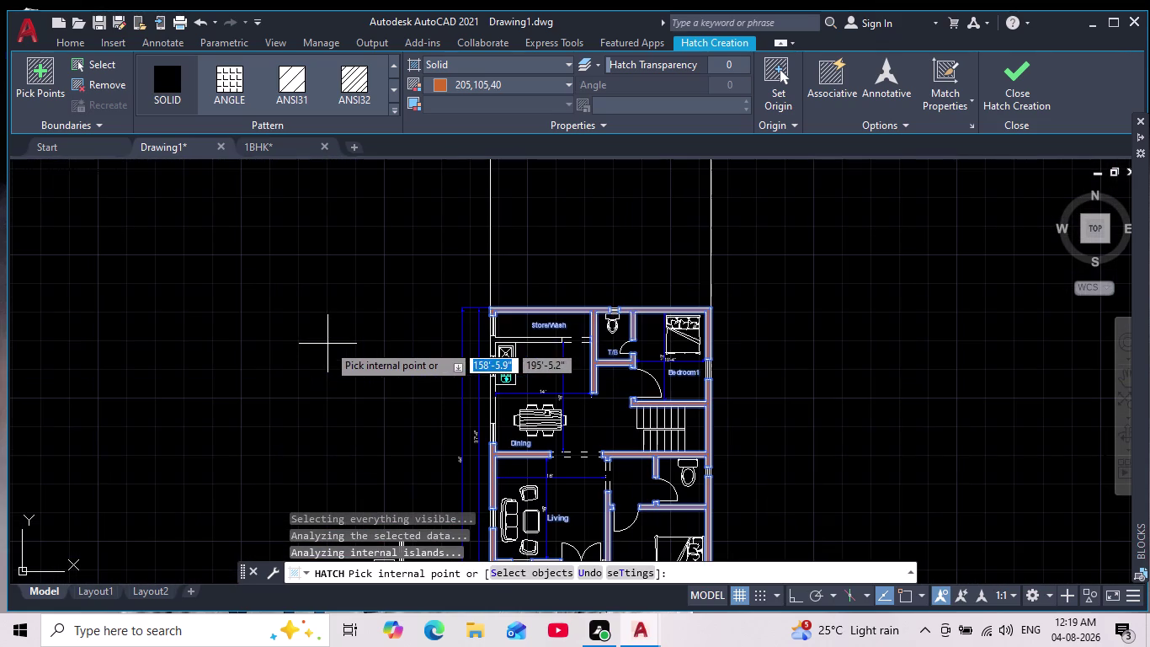
Zoom out over the whole plan and end the brown hatch.
middle_drag(364, 297, 305, 421)
scroll(down, 3)
scroll(down, 3)
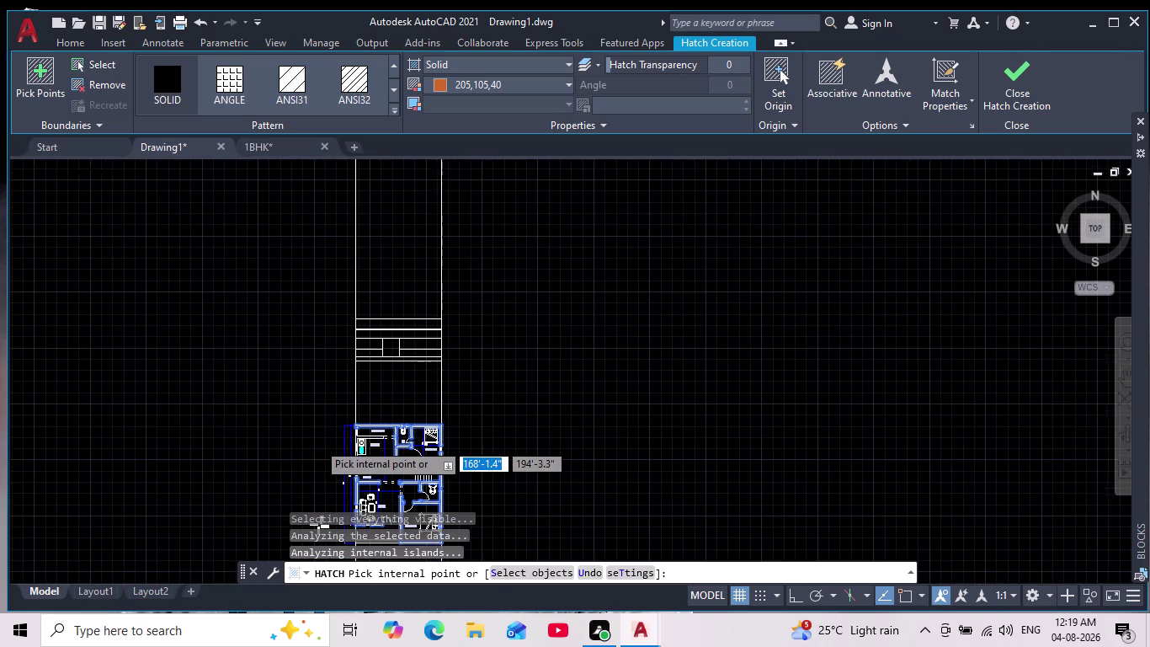
scroll(down, 3)
scroll(down, 3)
scroll(down, 3)
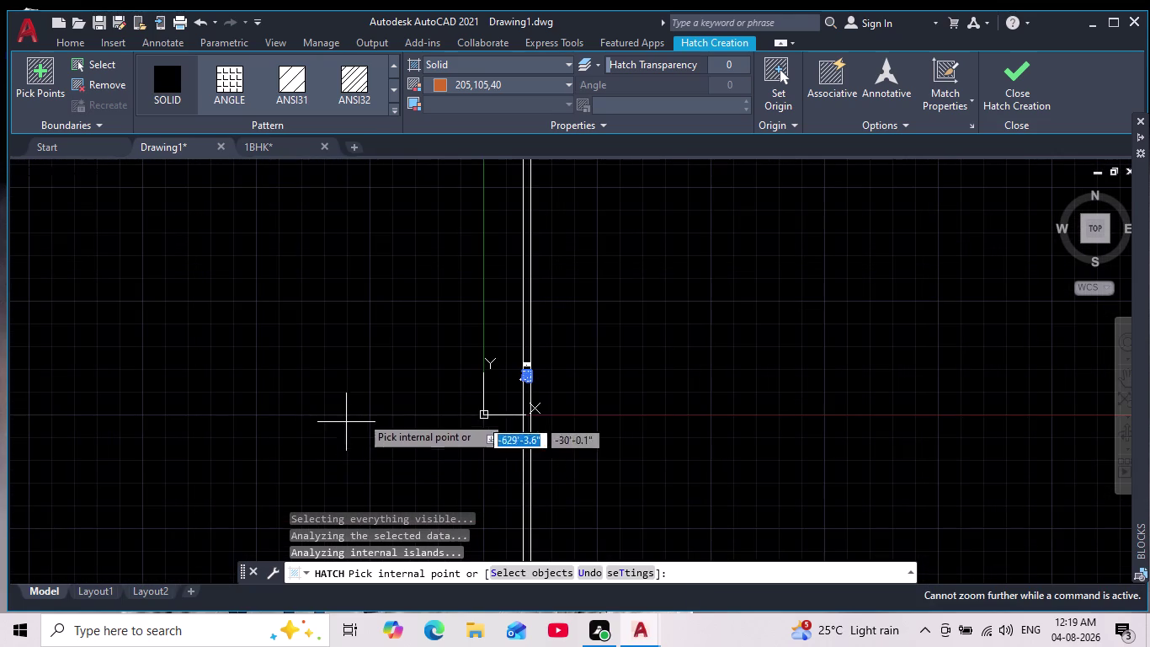
scroll(down, 3)
scroll(down, 3)
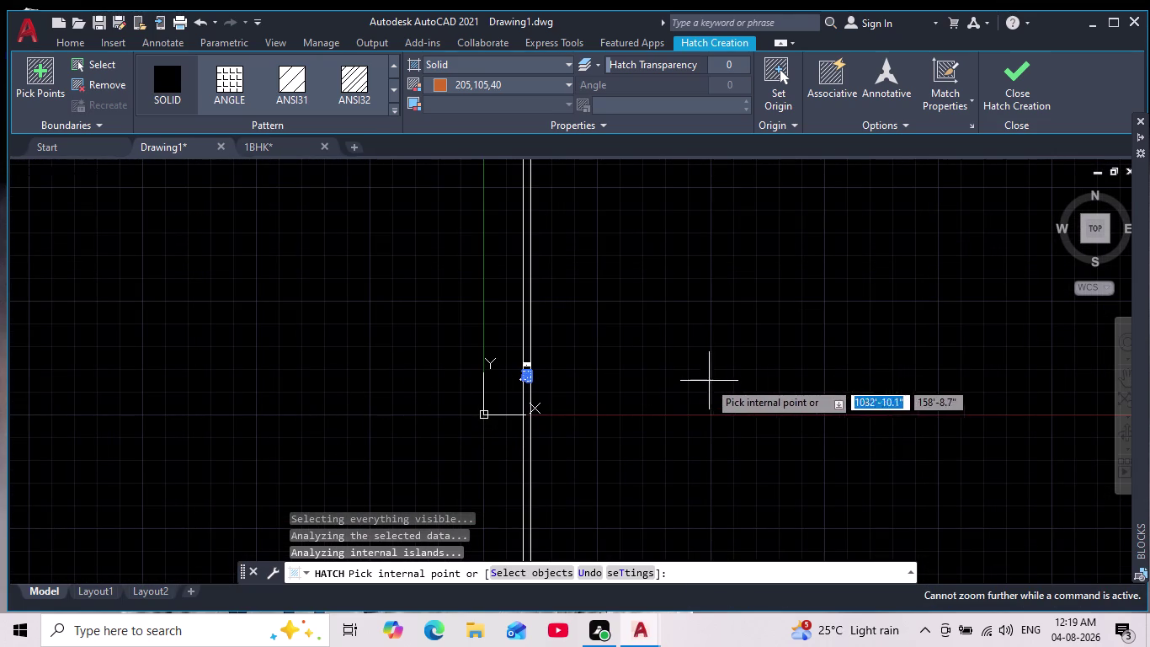
scroll(down, 3)
key(Escape)
scroll(down, 3)
scroll(down, 3)
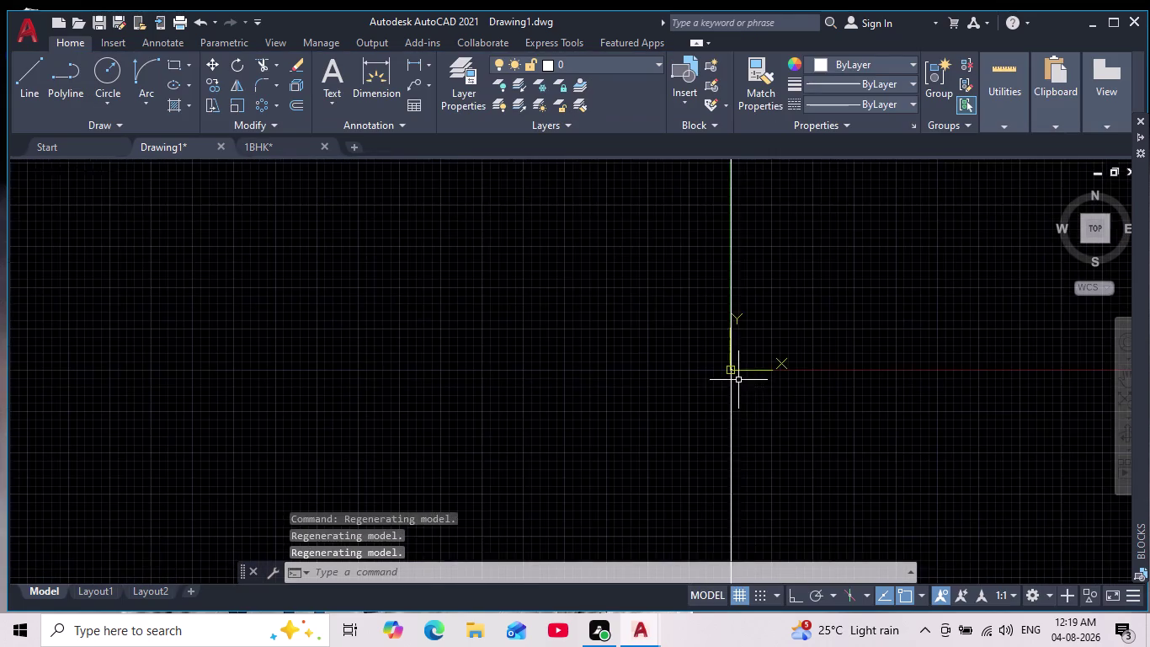
scroll(down, 3)
scroll(up, 3)
scroll(up, 3)
scroll(up, 3)
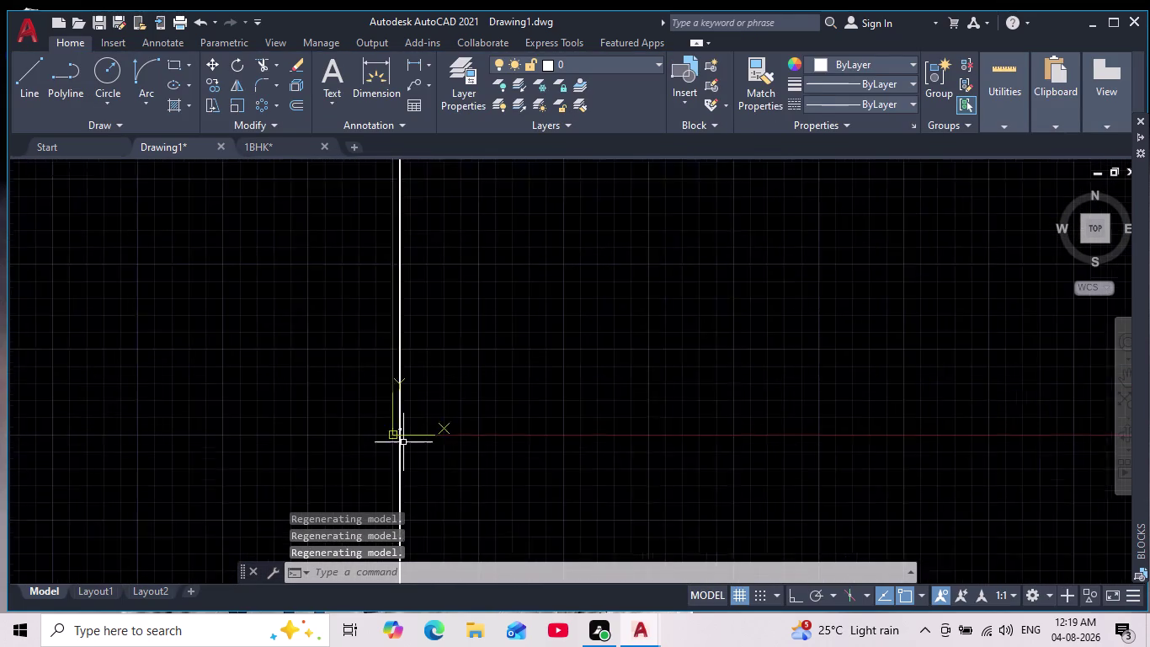
scroll(up, 3)
scroll(up, 3)
scroll(up, 3)
scroll(up, 3)
middle_drag(629, 373, 622, 383)
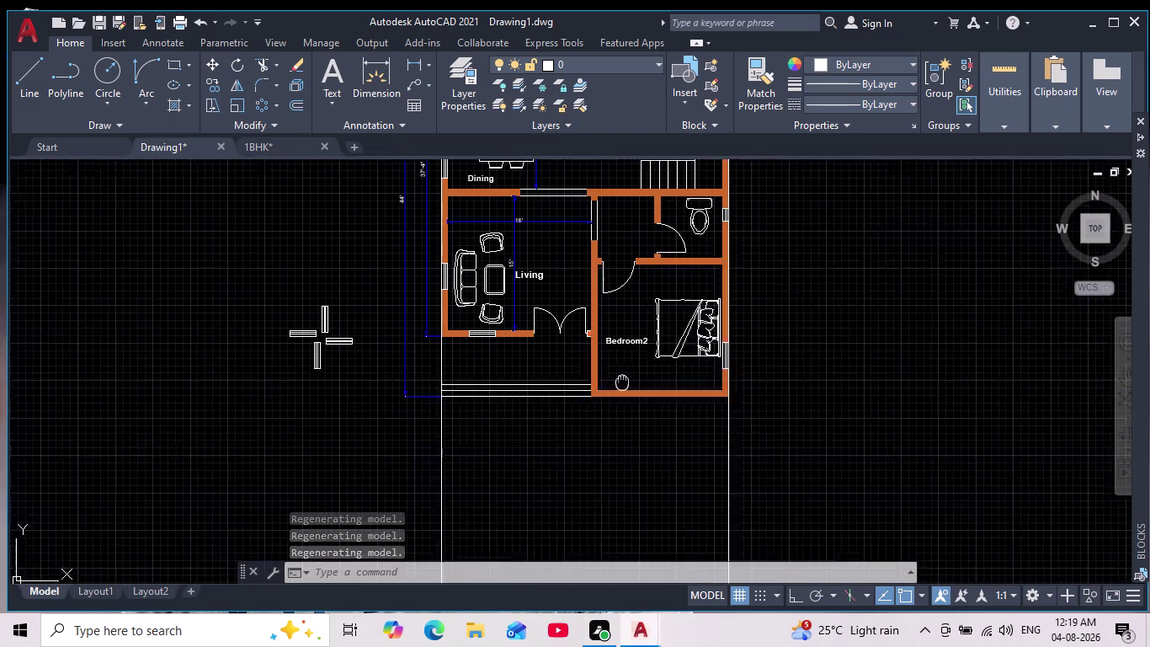
middle_drag(622, 382, 541, 507)
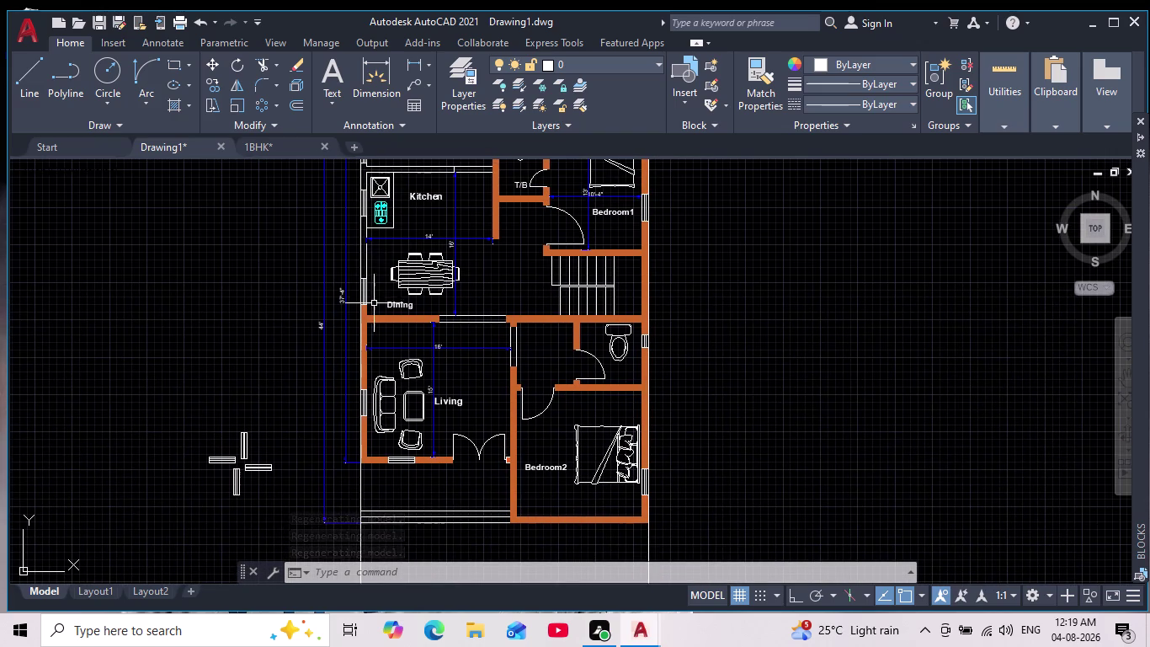
scroll(up, 3)
scroll(down, 3)
scroll(up, 3)
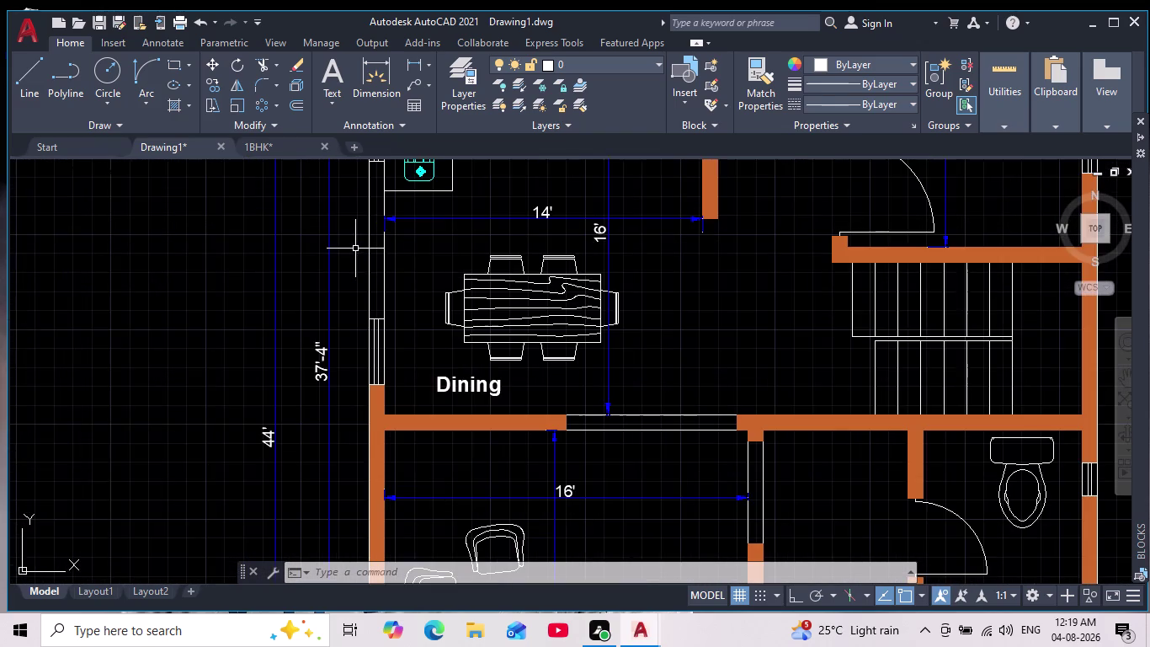
scroll(up, 3)
middle_drag(357, 250, 358, 283)
scroll(down, 3)
key(h)
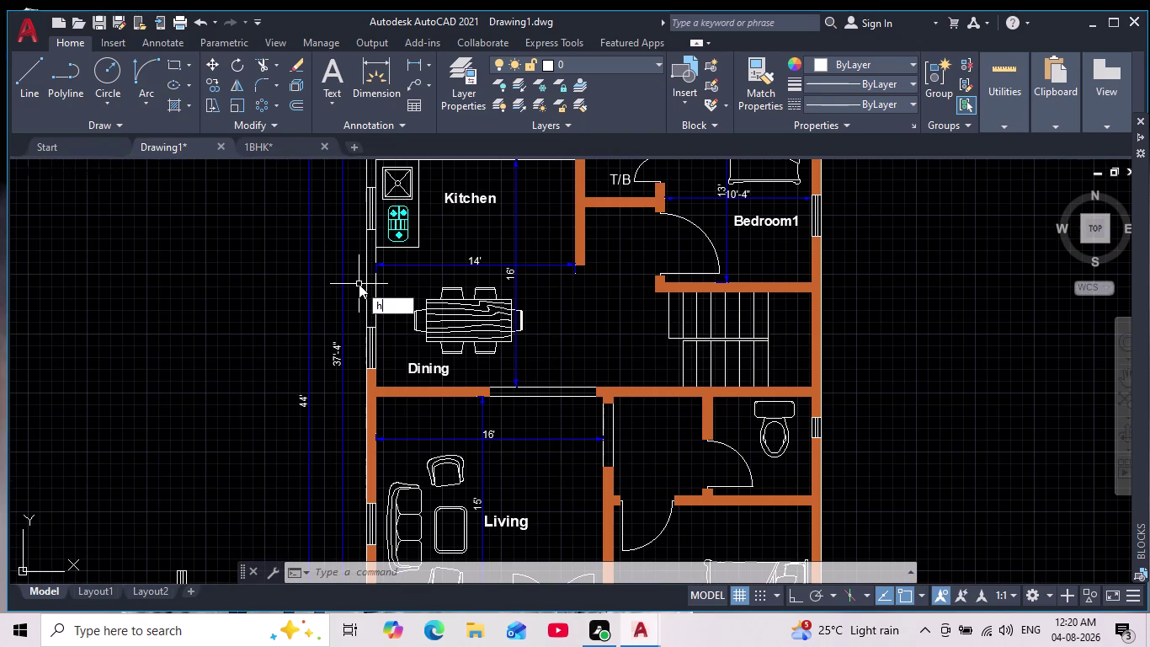
key(Return)
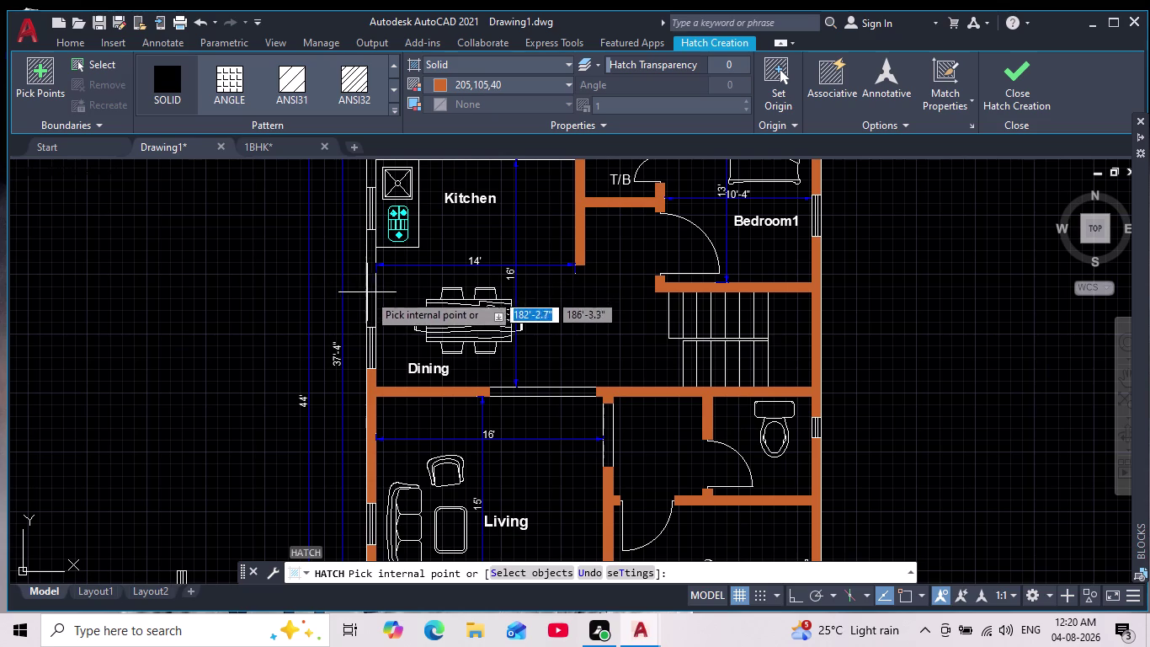
click(372, 294)
scroll(down, 3)
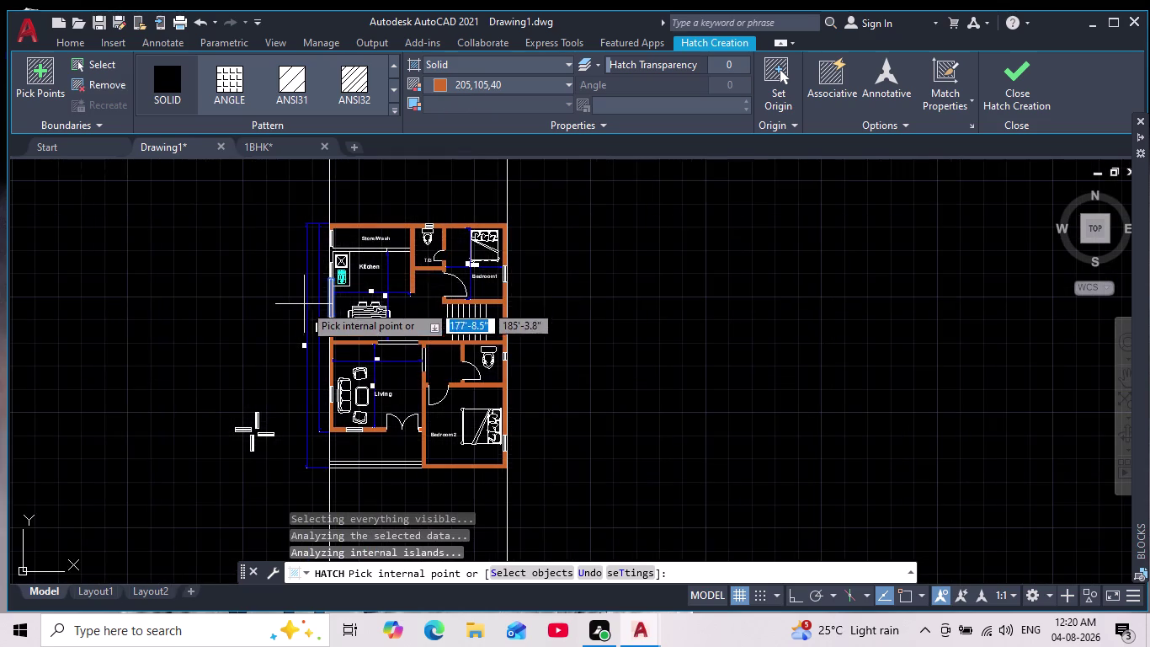
scroll(up, 3)
click(330, 413)
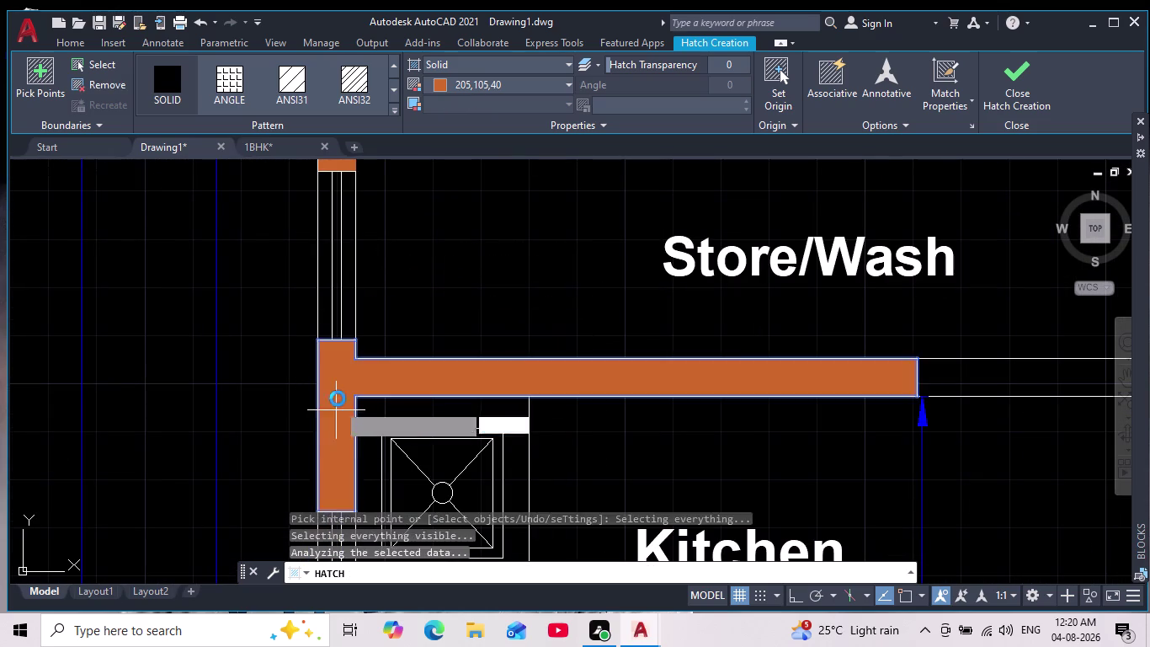
scroll(down, 3)
scroll(up, 3)
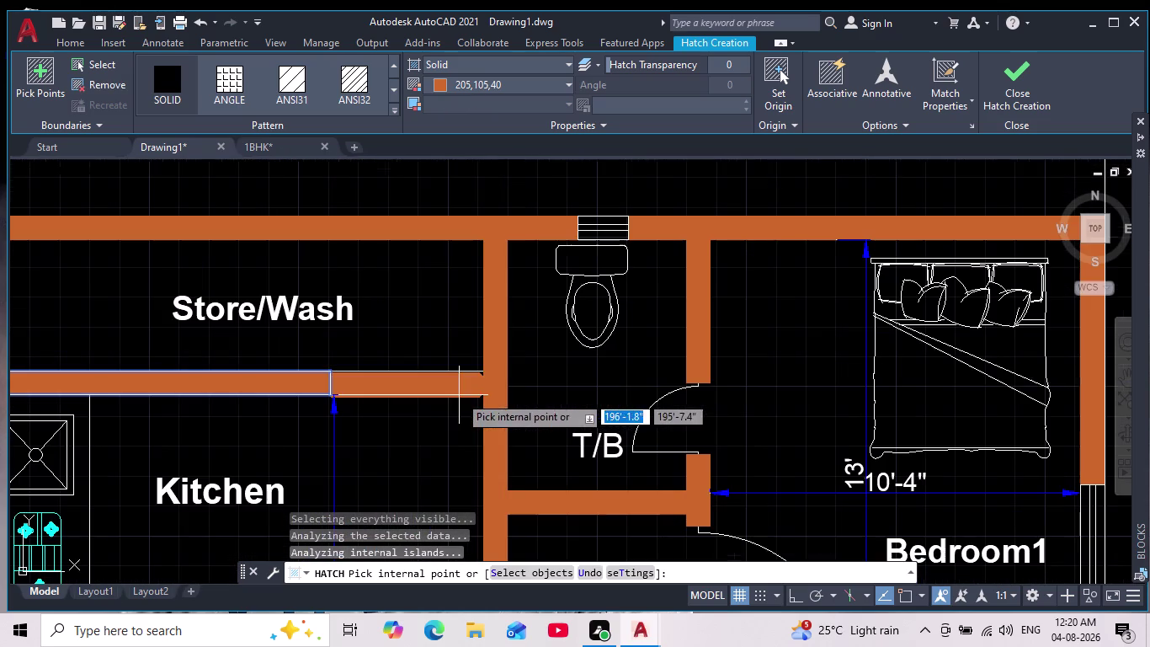
click(369, 385)
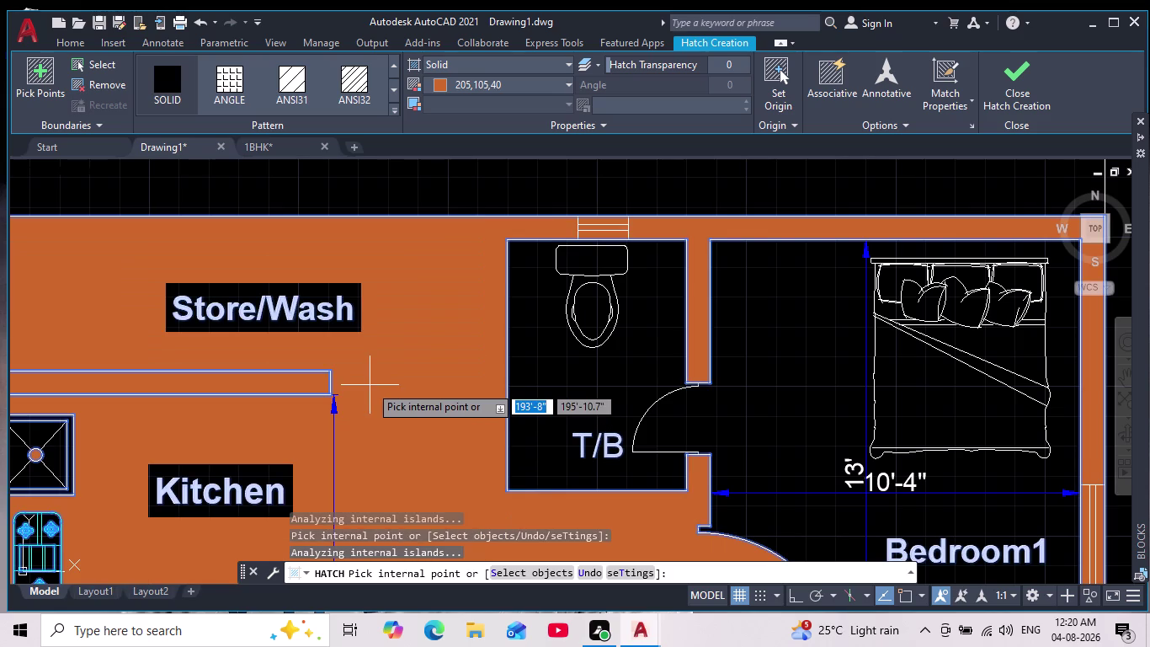
key(ctrl+z)
scroll(down, 3)
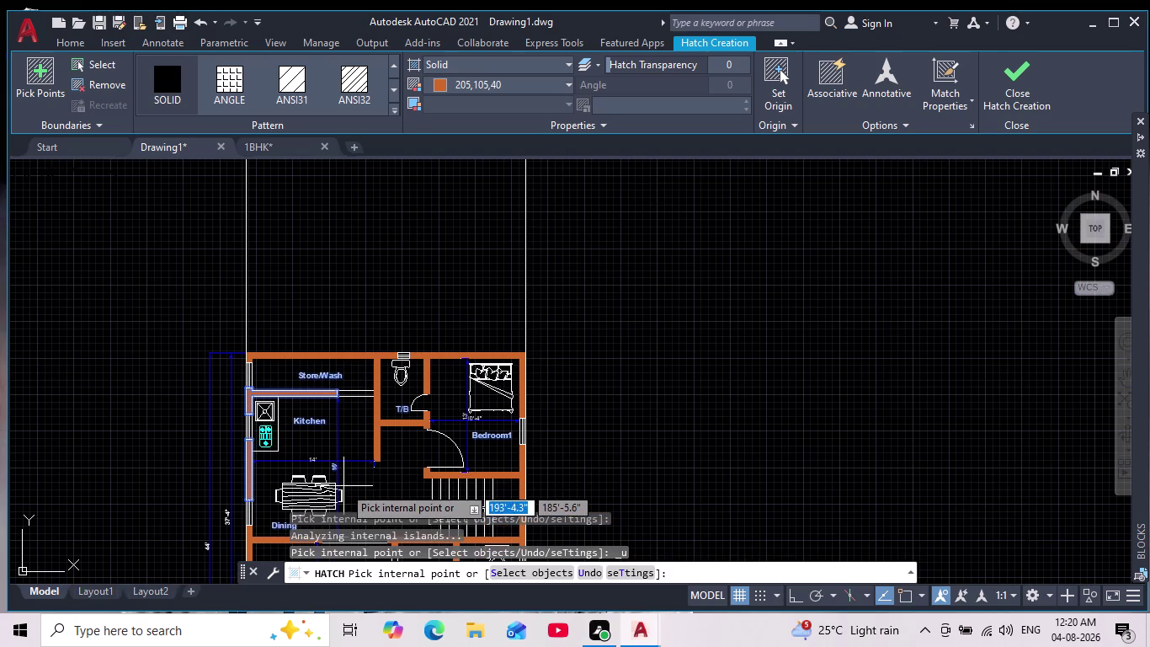
scroll(up, 3)
scroll(down, 3)
middle_drag(325, 355, 400, 417)
scroll(down, 3)
scroll(up, 3)
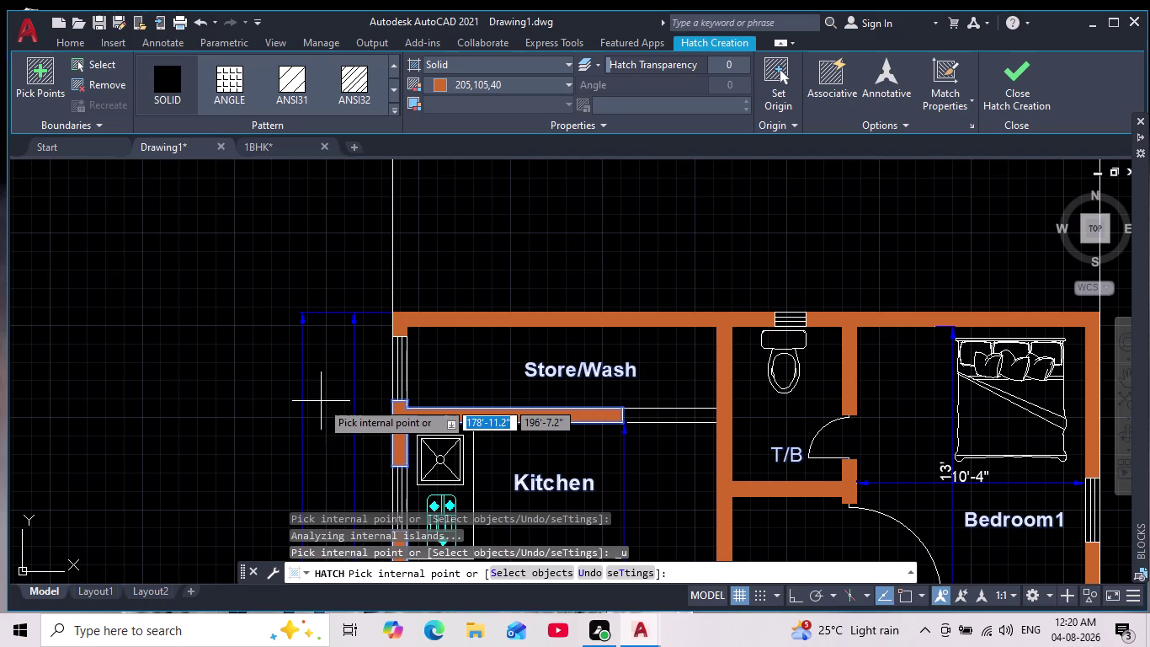
middle_drag(303, 373, 239, 283)
scroll(down, 3)
middle_drag(165, 296, 156, 175)
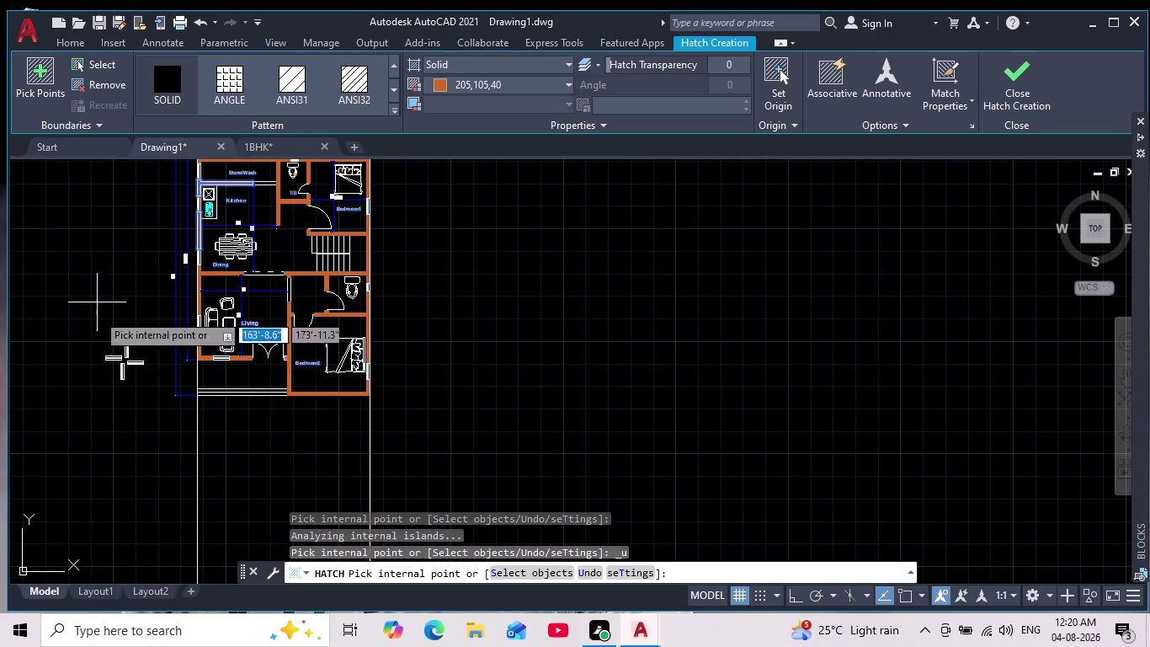
scroll(up, 3)
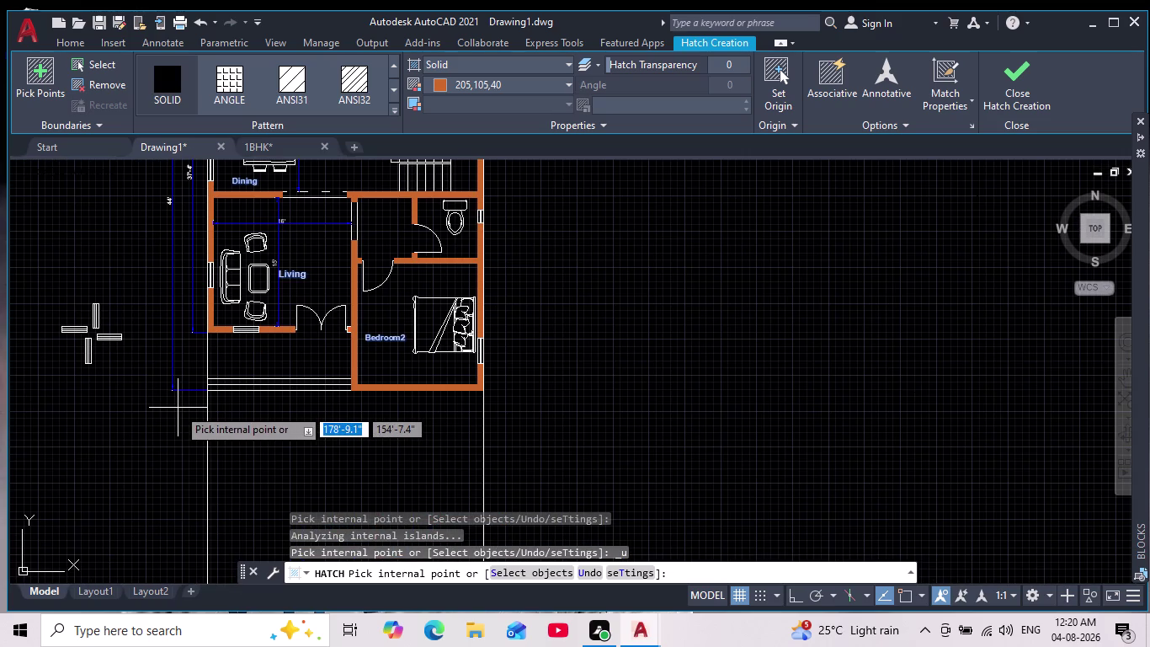
key(Escape)
key(Escape)
key(Escape)
middle_drag(173, 407, 193, 499)
scroll(down, 3)
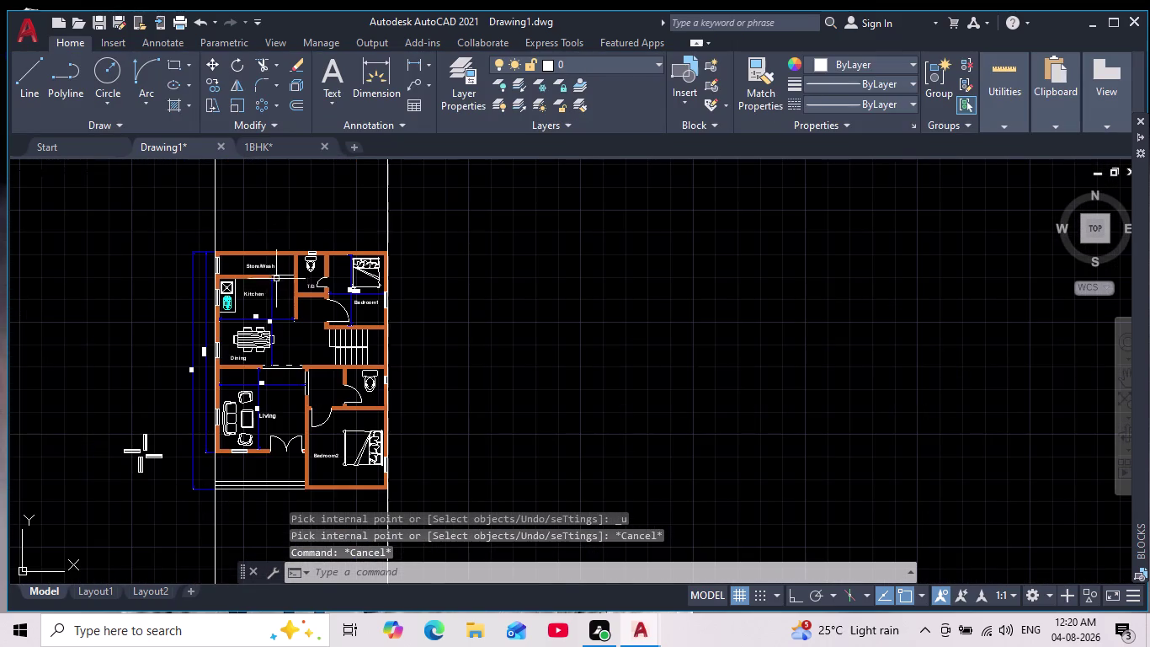
Give the Store/Wash opening lines the dashed ACAD_ISO03W100 linetype.
scroll(up, 3)
scroll(up, 3)
middle_drag(278, 285, 325, 400)
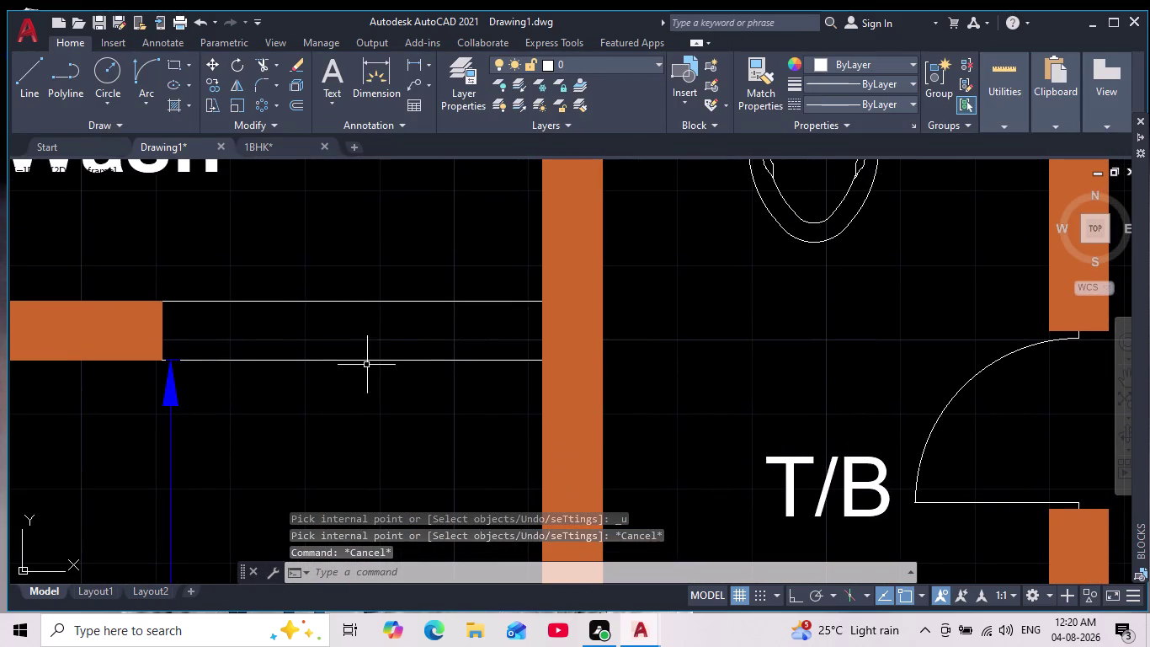
click(389, 393)
click(279, 237)
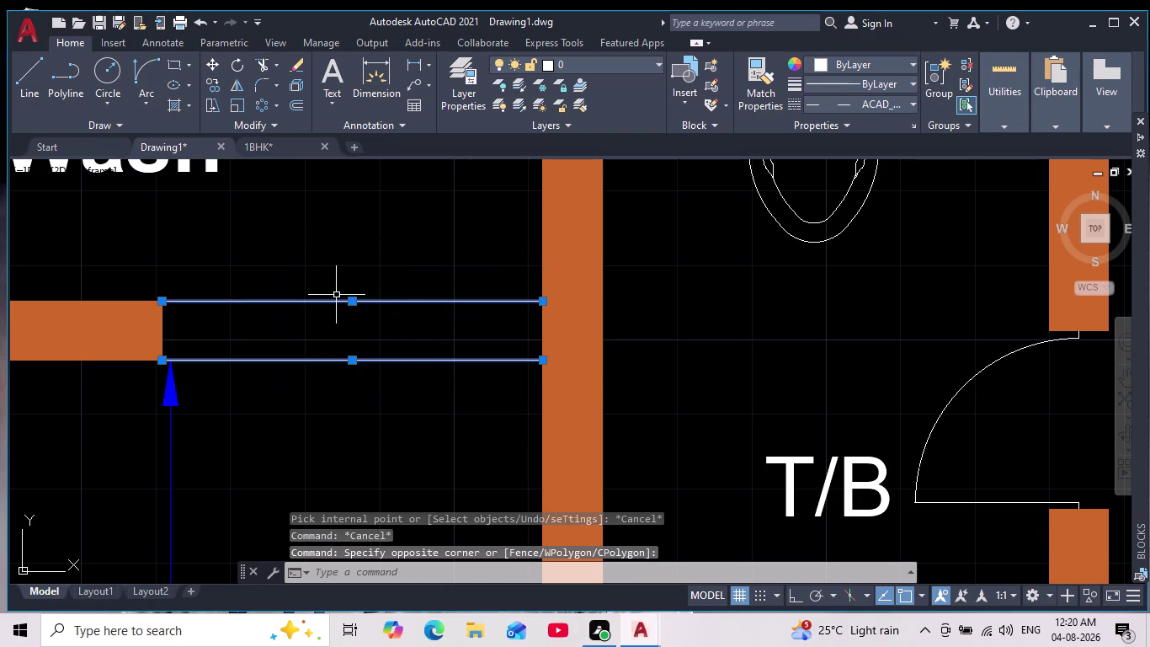
key(Escape)
key(Escape)
drag(414, 399, 398, 374)
click(225, 208)
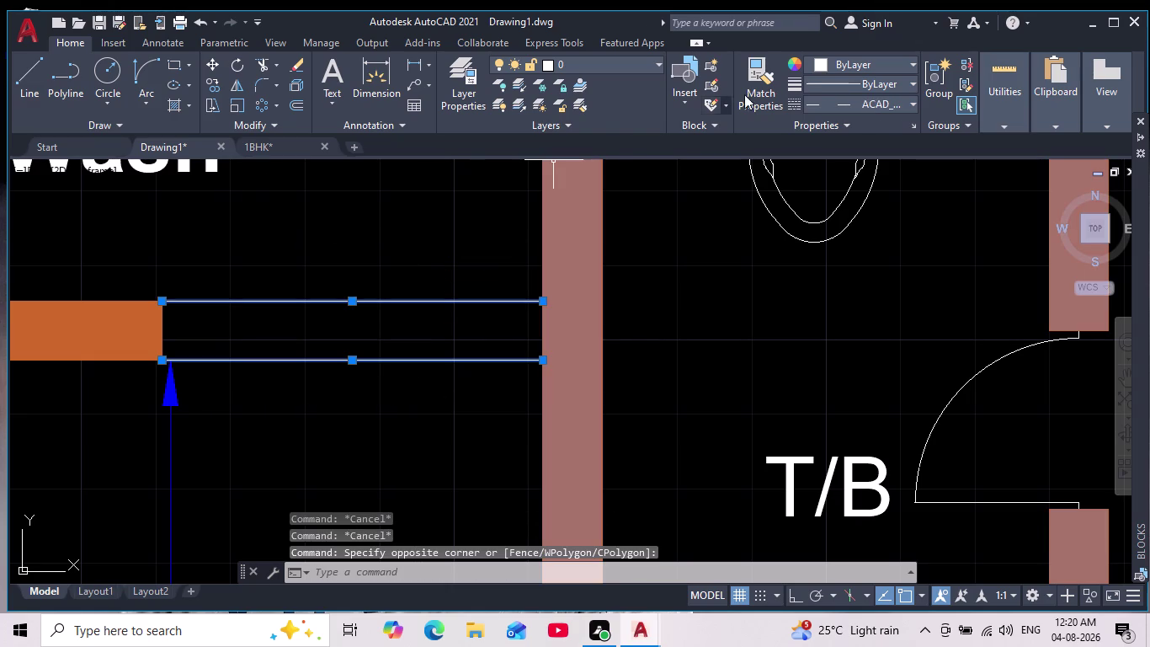
click(876, 103)
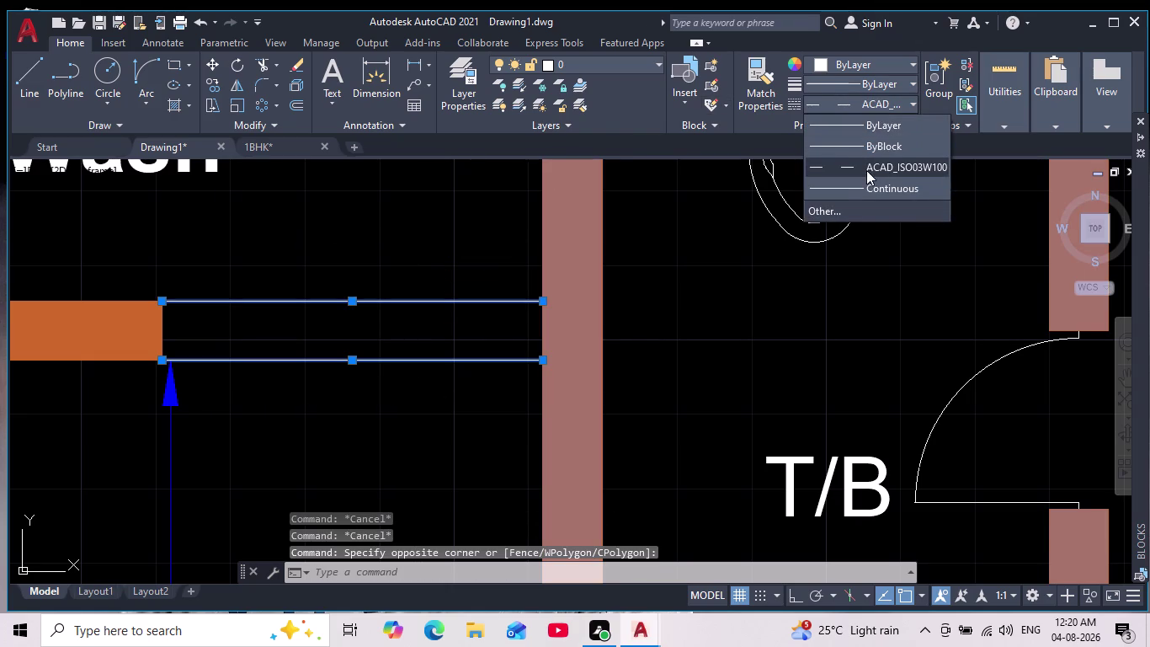
click(863, 167)
key(Escape)
Give the wall opening lines beside the lower toilet the ACAD_ISO03W100 dashed linetype.
middle_drag(411, 414, 359, 325)
scroll(down, 3)
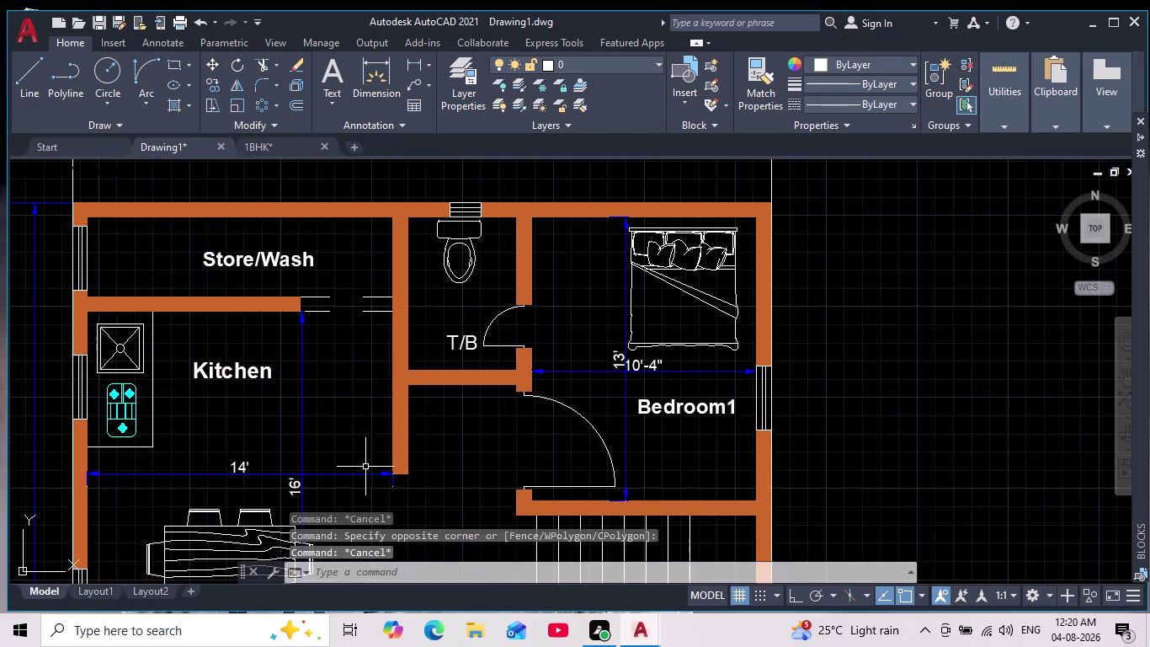
middle_drag(363, 417, 360, 212)
scroll(down, 3)
middle_drag(395, 440, 354, 246)
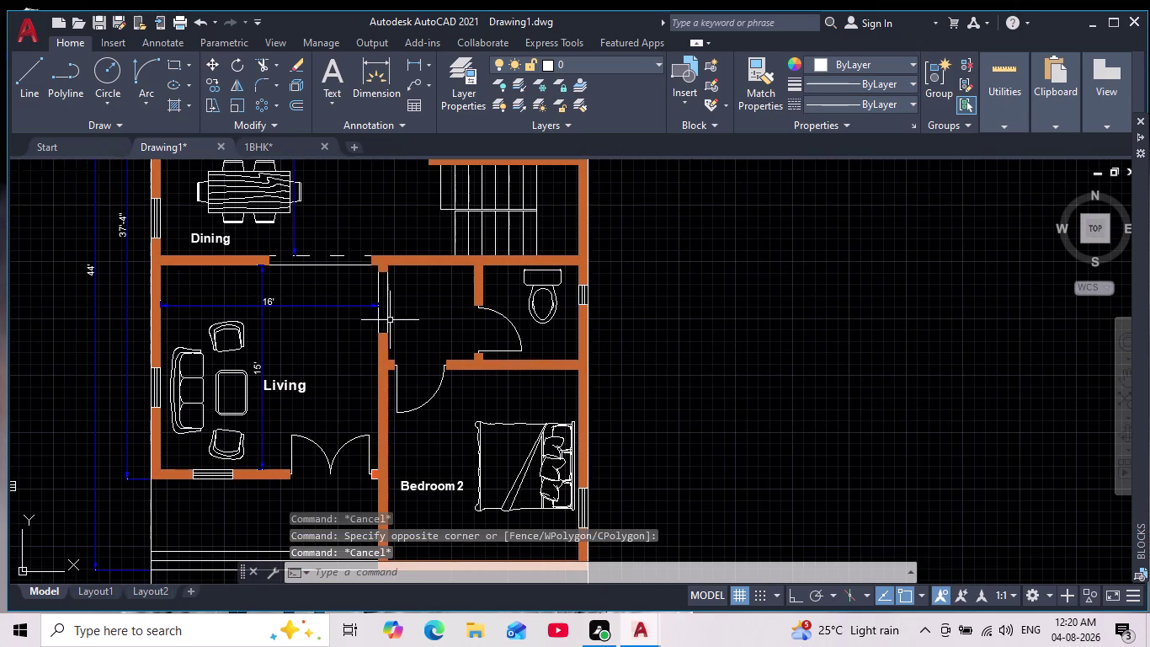
scroll(up, 3)
click(471, 240)
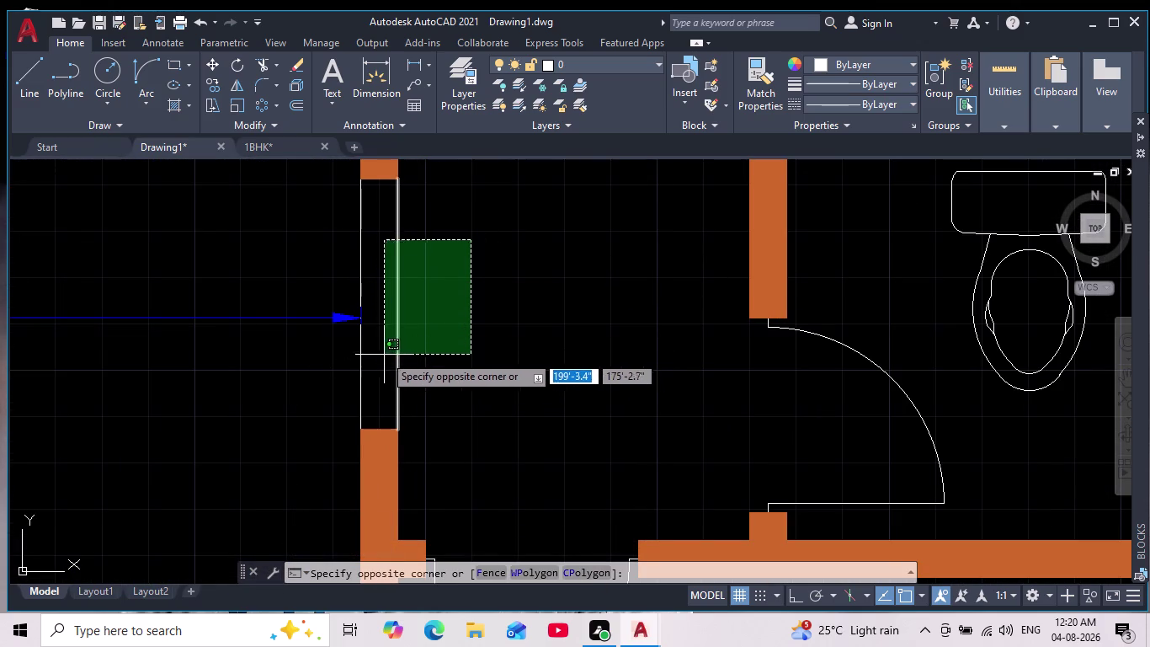
click(341, 273)
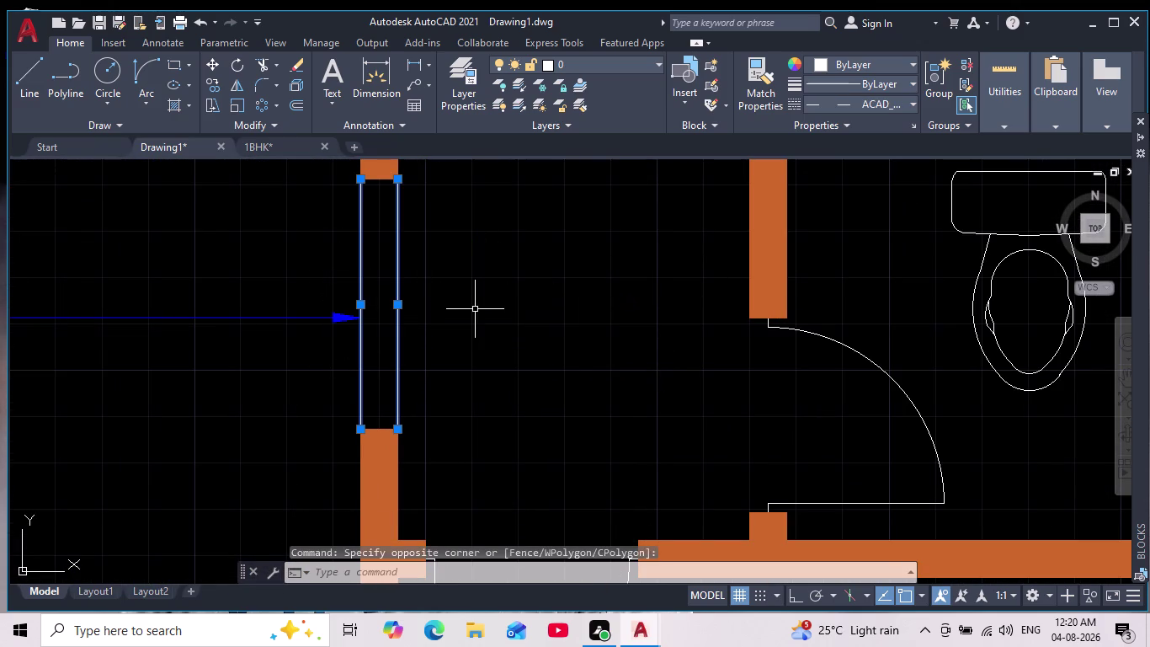
click(864, 98)
click(853, 109)
key(Escape)
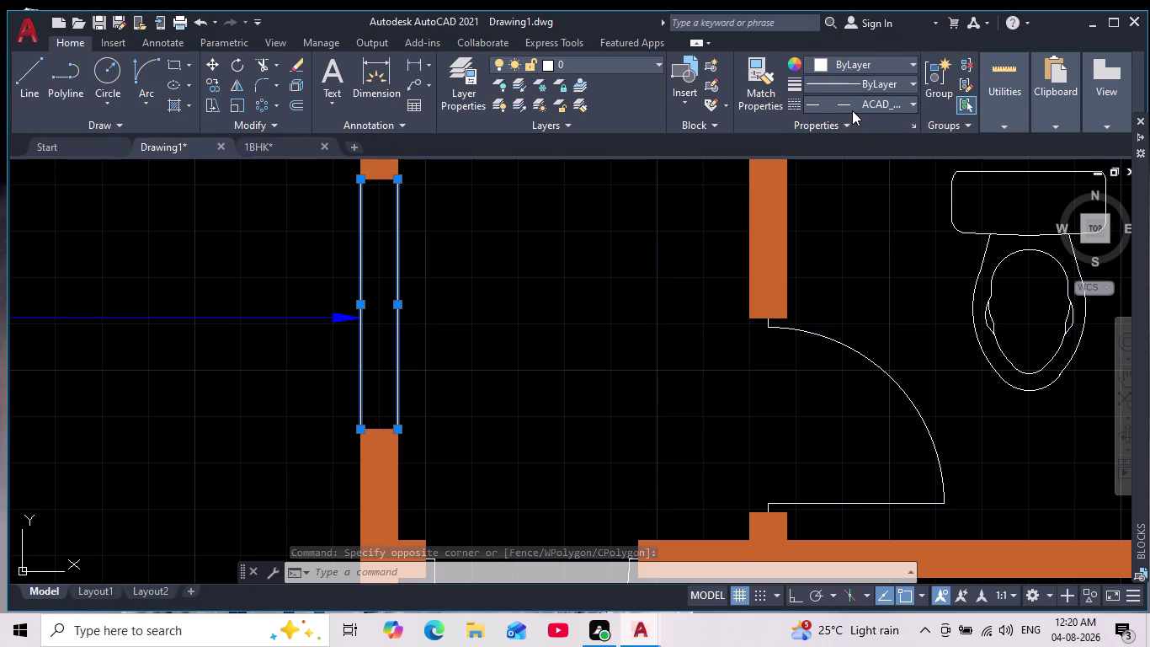
click(849, 102)
click(844, 167)
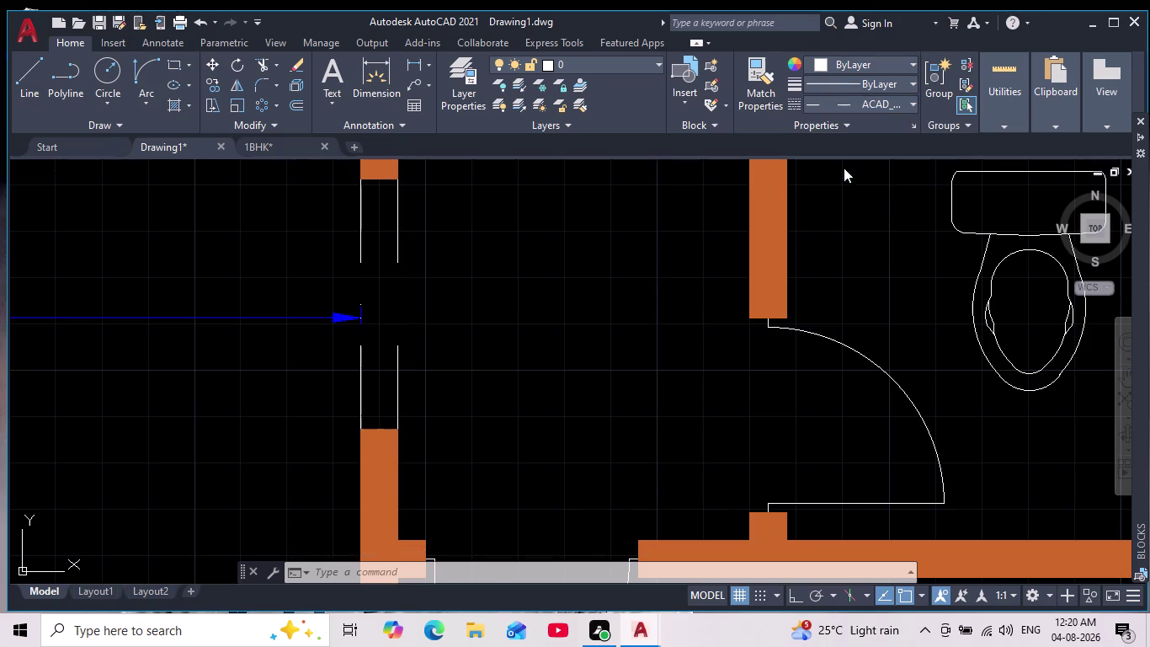
key(Escape)
key(Escape)
Zoom back out to view the whole floor plan.
scroll(down, 3)
middle_drag(528, 363, 480, 313)
scroll(down, 3)
middle_drag(480, 312, 480, 312)
middle_drag(645, 349, 632, 364)
scroll(down, 3)
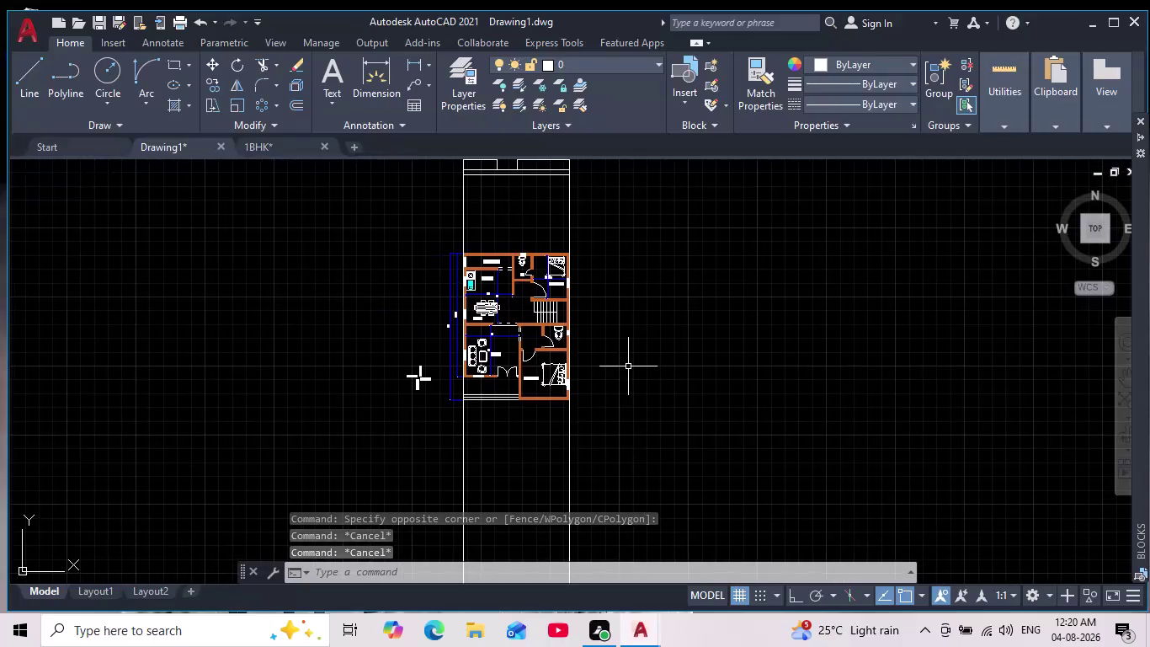
Bring Living and Bedroom2 into view and start XLINE with the XL alias.
scroll(up, 3)
middle_drag(624, 369, 588, 434)
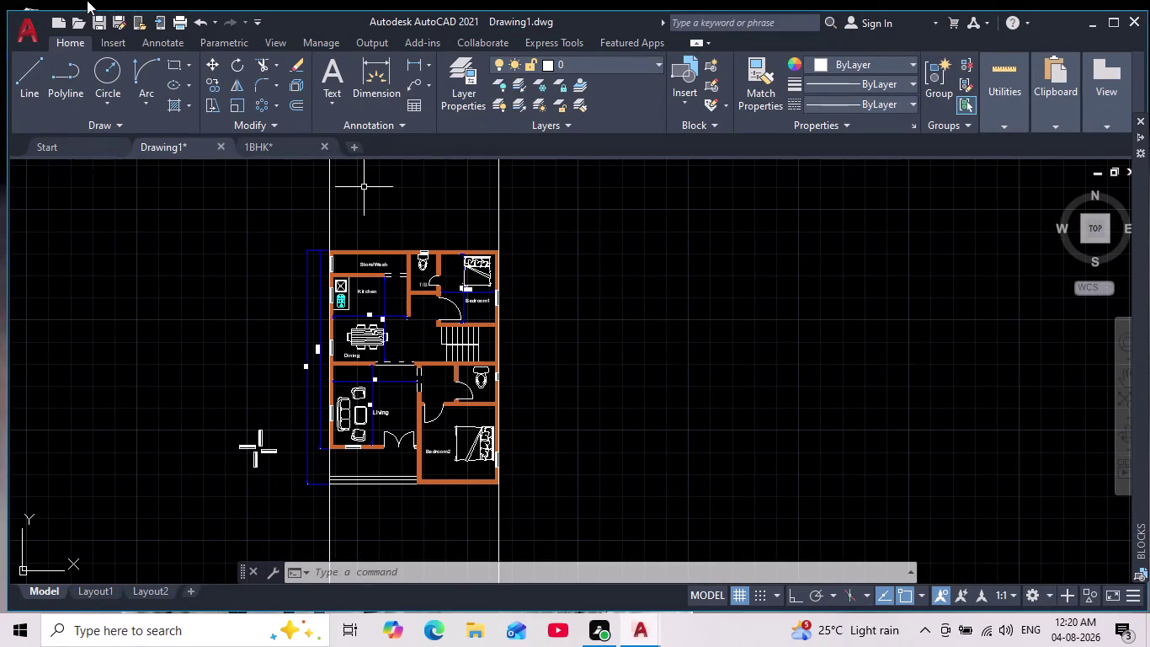
scroll(up, 3)
middle_drag(404, 272, 367, 254)
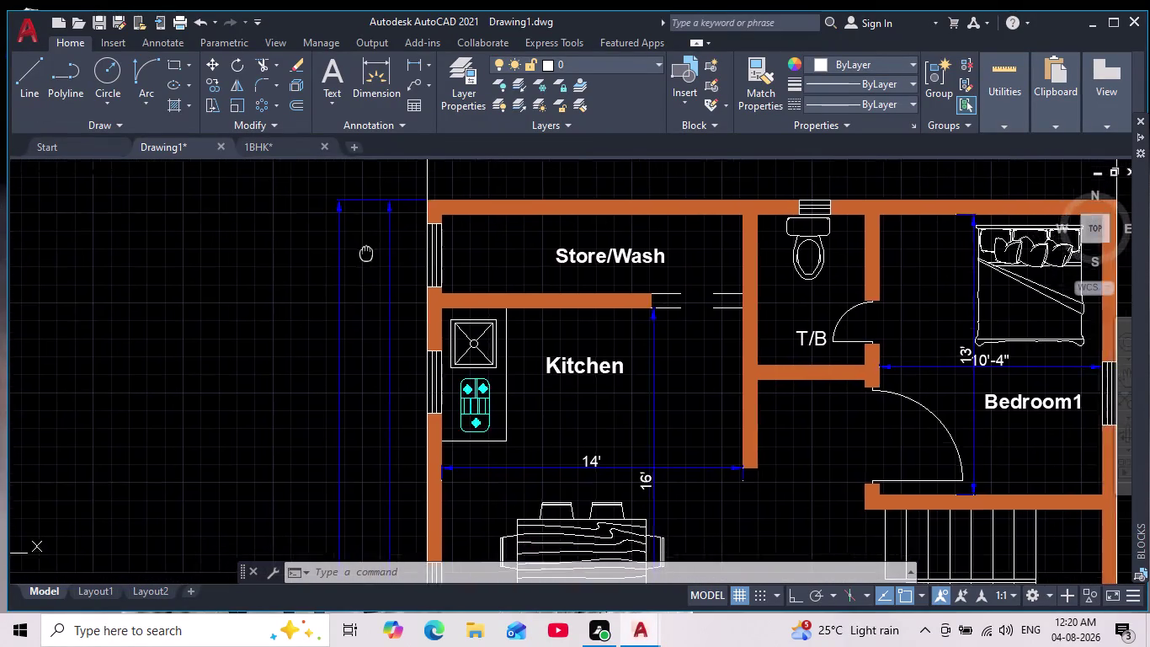
scroll(down, 3)
middle_drag(368, 255, 365, 253)
scroll(up, 3)
scroll(up, 3)
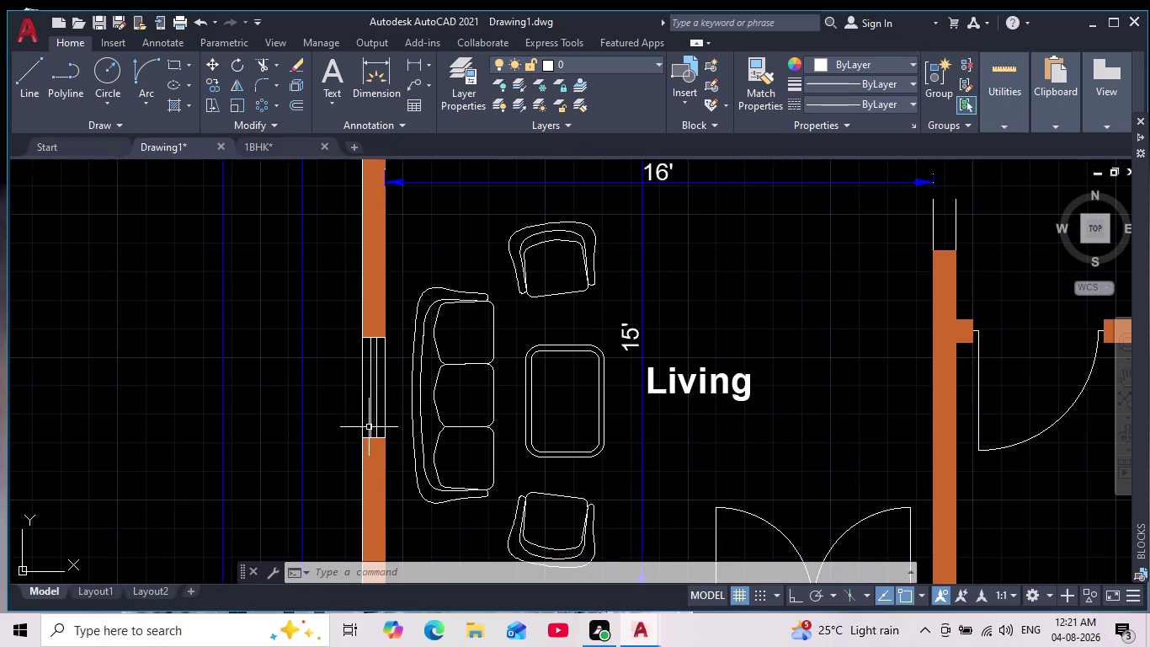
scroll(up, 3)
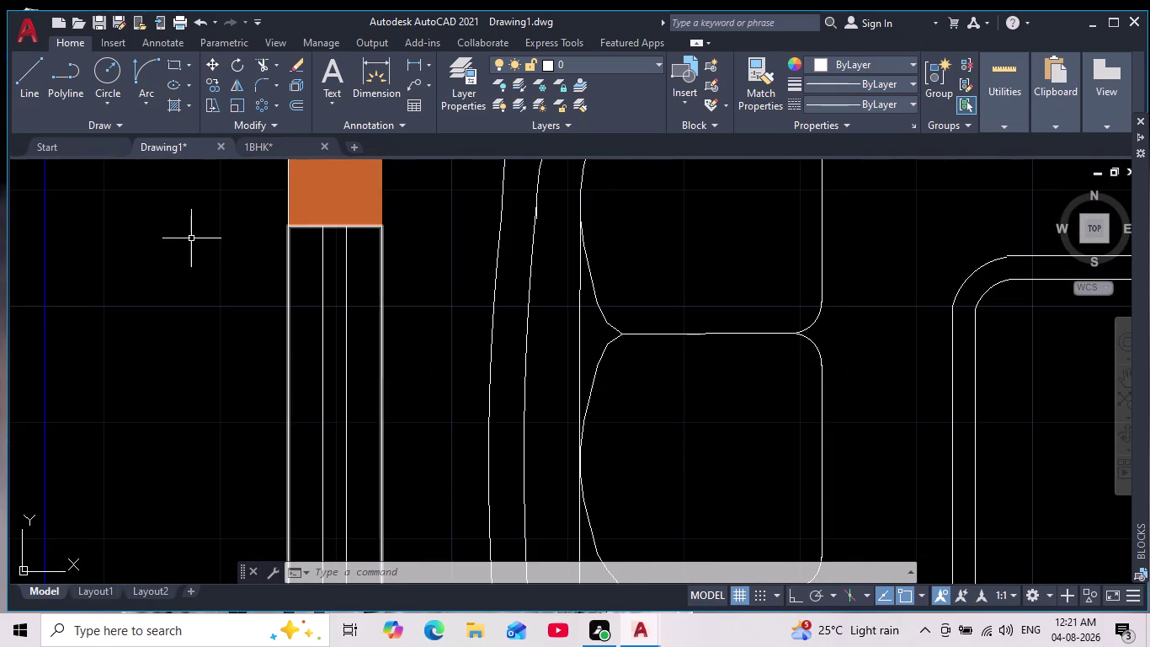
scroll(down, 3)
middle_click(244, 307)
scroll(down, 3)
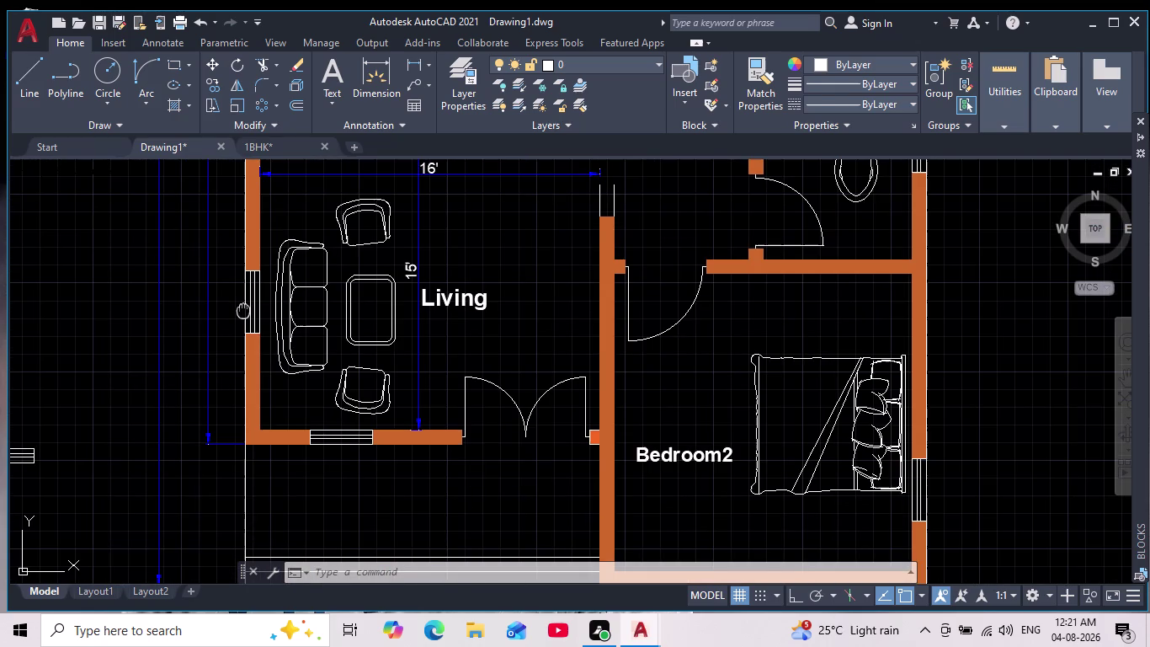
text(x)
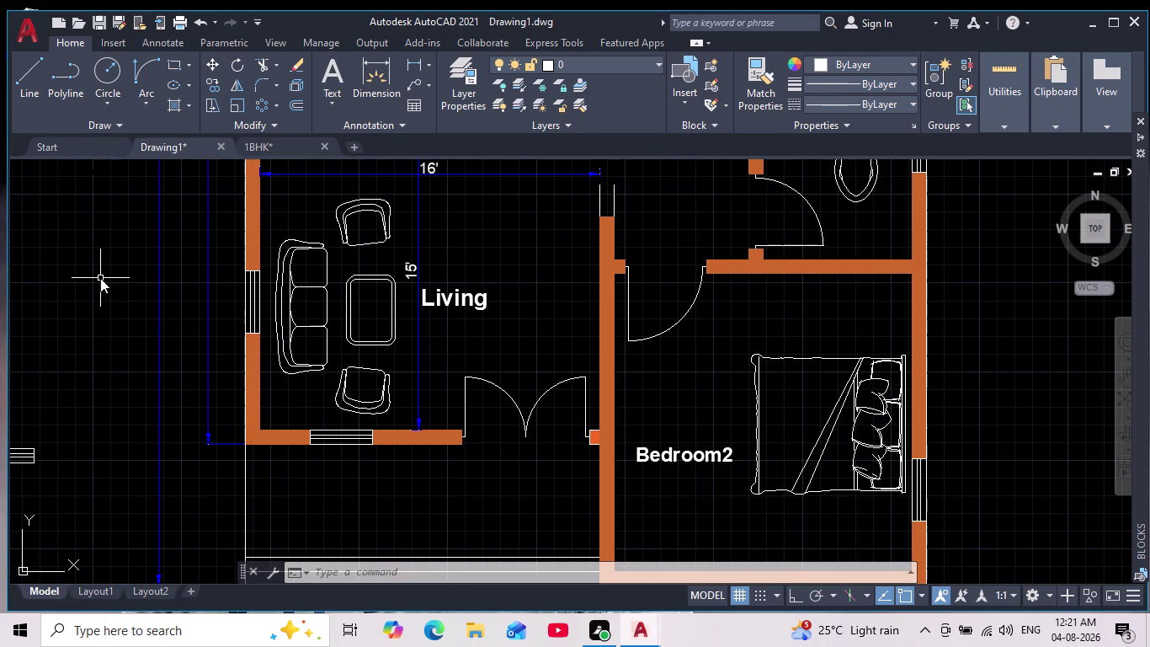
text(l)
key(Return)
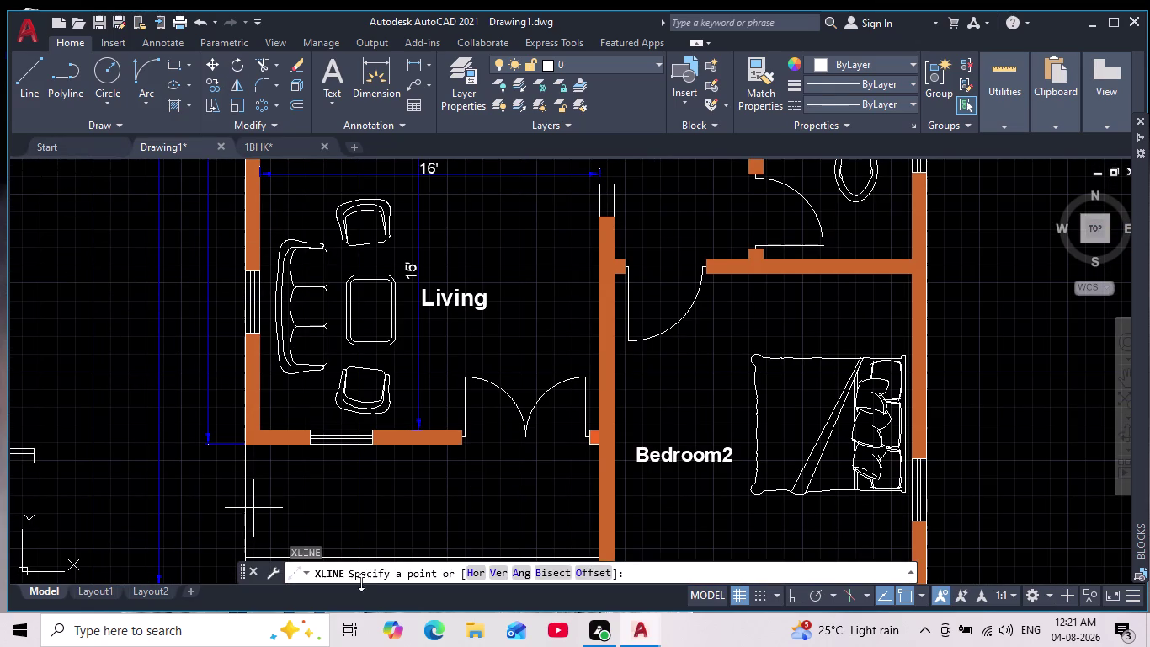
Place vertical construction lines through the opening edge and the wall corner.
scroll(down, 3)
scroll(up, 3)
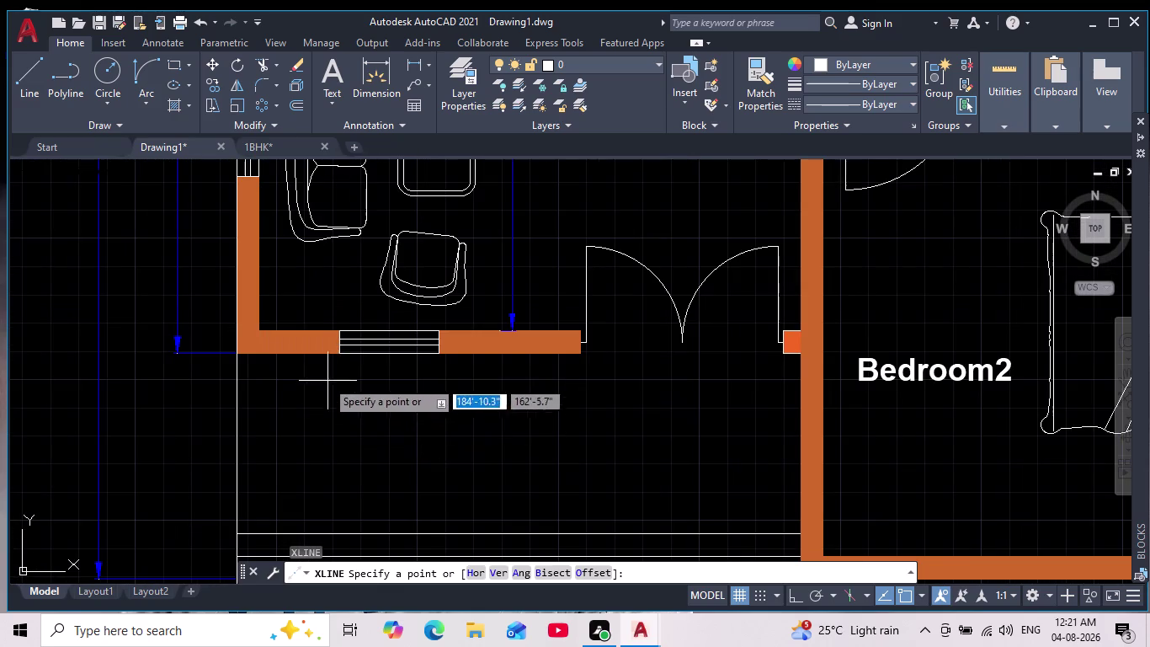
click(497, 571)
scroll(up, 3)
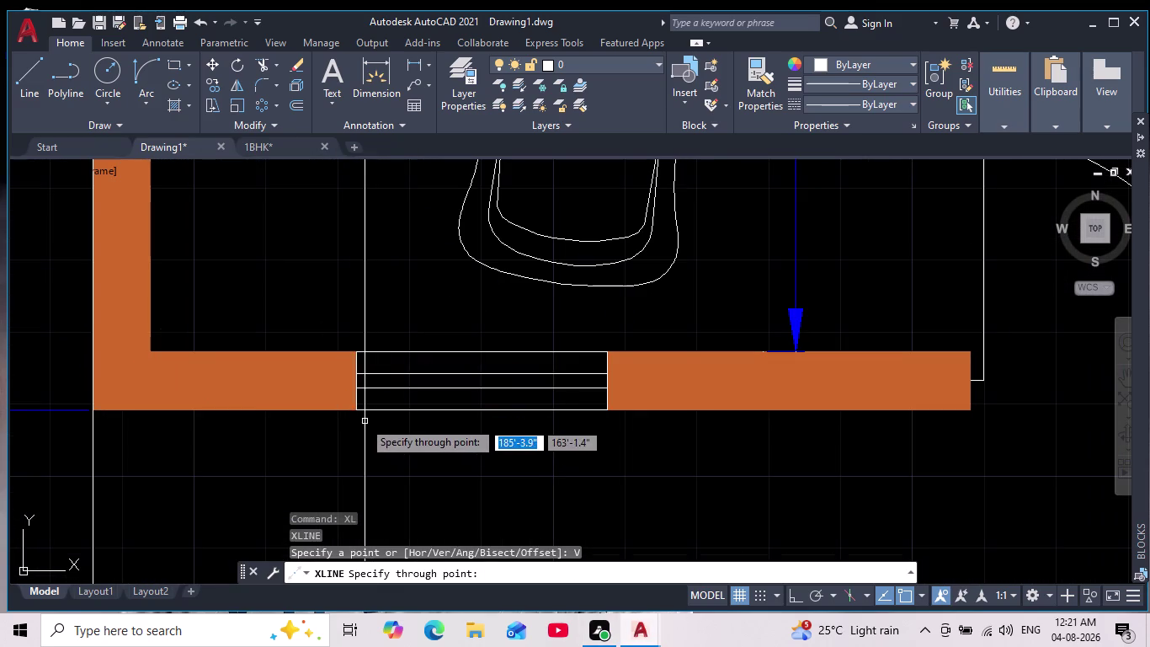
click(356, 413)
click(604, 414)
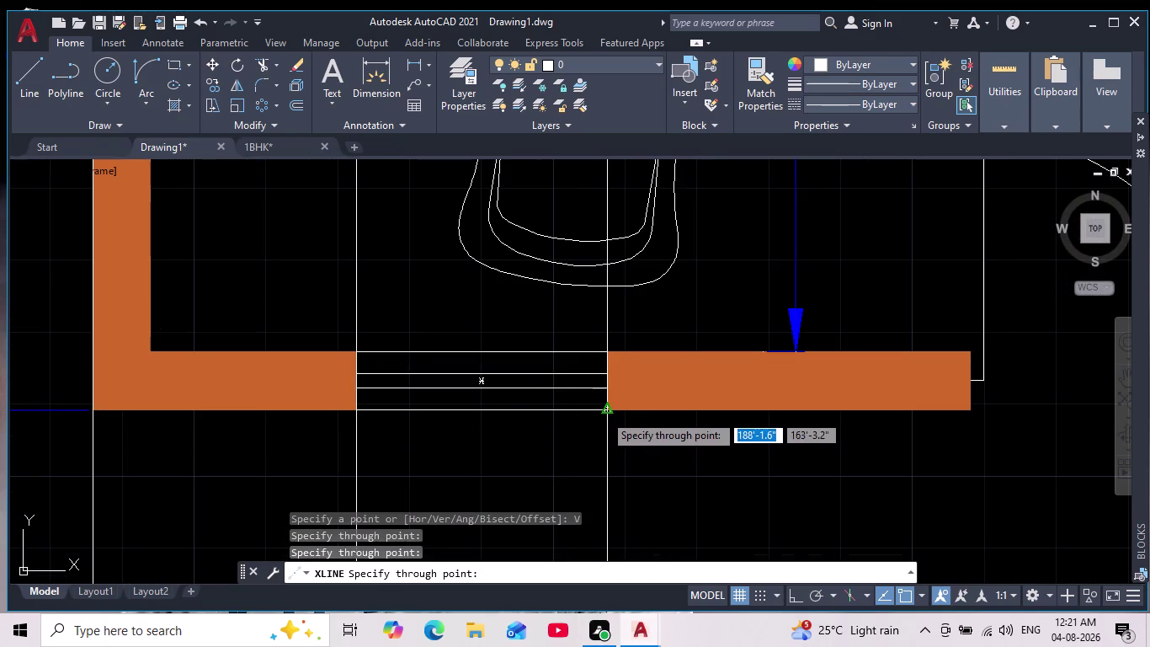
scroll(down, 3)
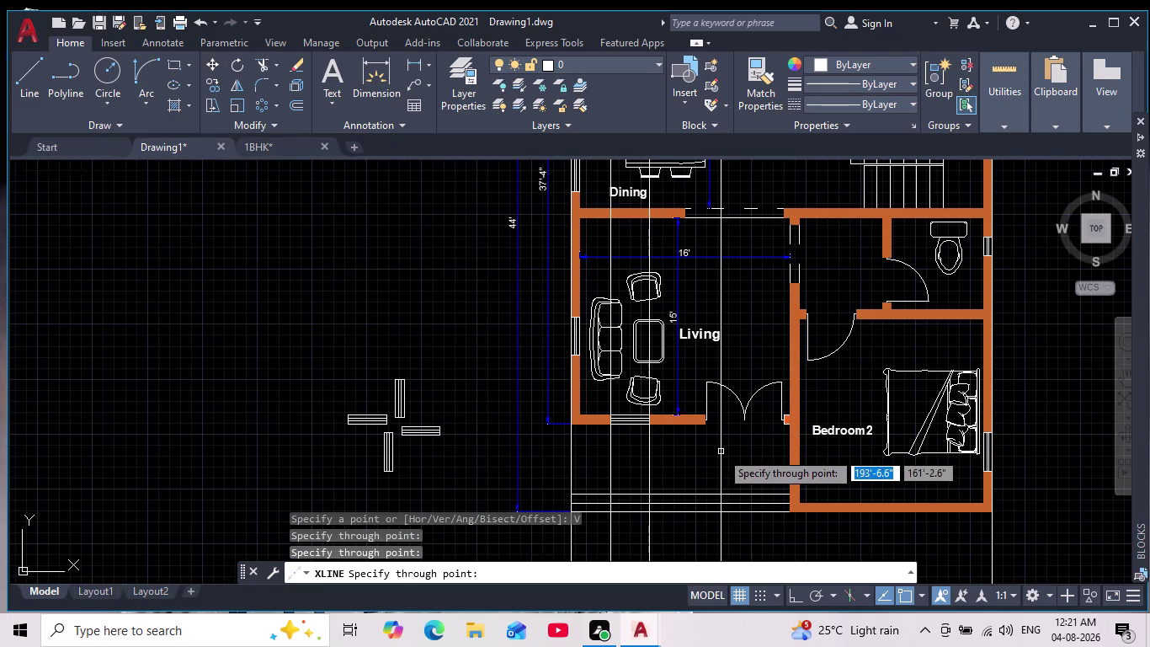
key(space)
Pan across the floor plan and up to the elevation outline above.
middle_drag(690, 475, 671, 499)
scroll(down, 3)
middle_drag(671, 257, 579, 307)
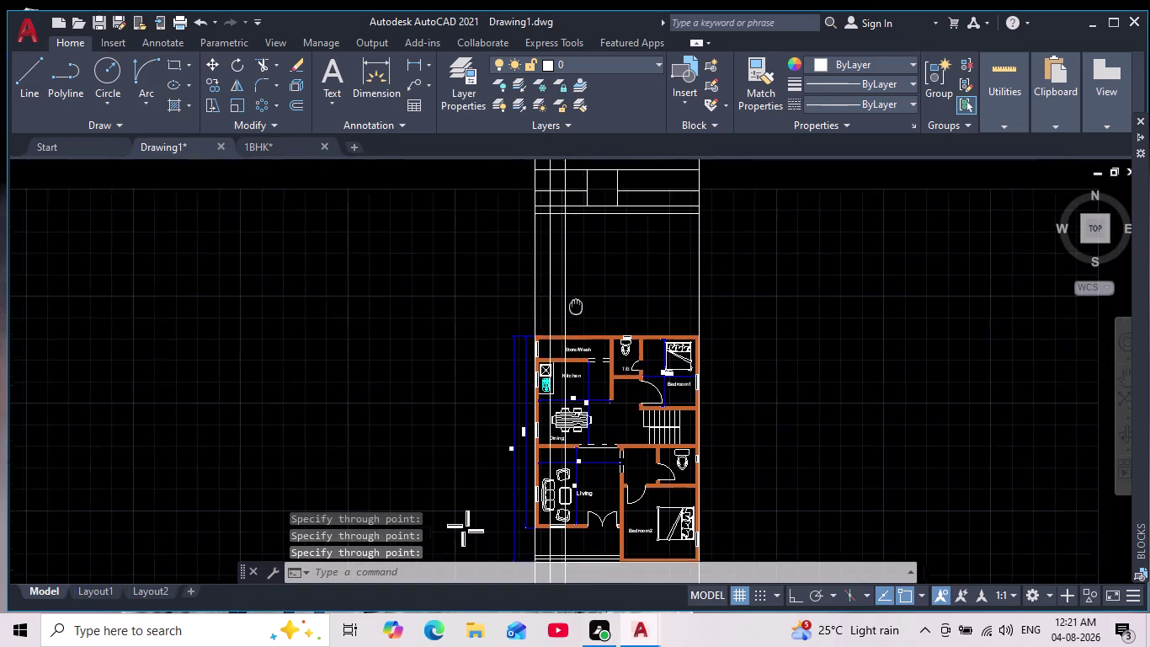
middle_drag(580, 307, 537, 318)
scroll(down, 3)
middle_drag(581, 308, 533, 265)
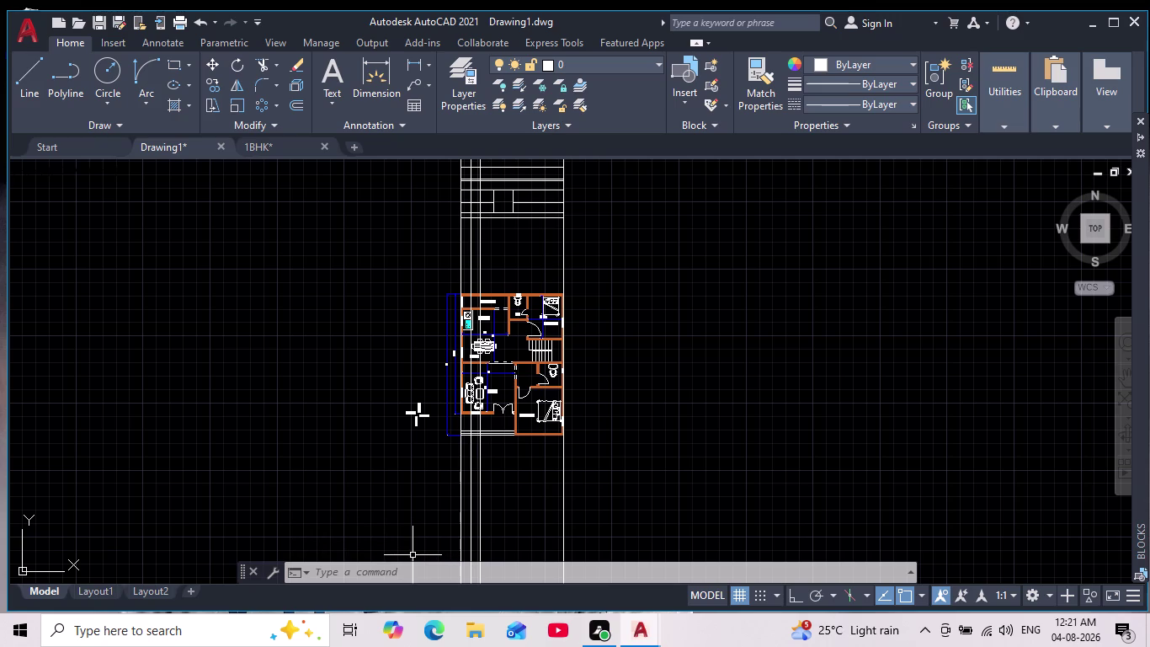
scroll(up, 3)
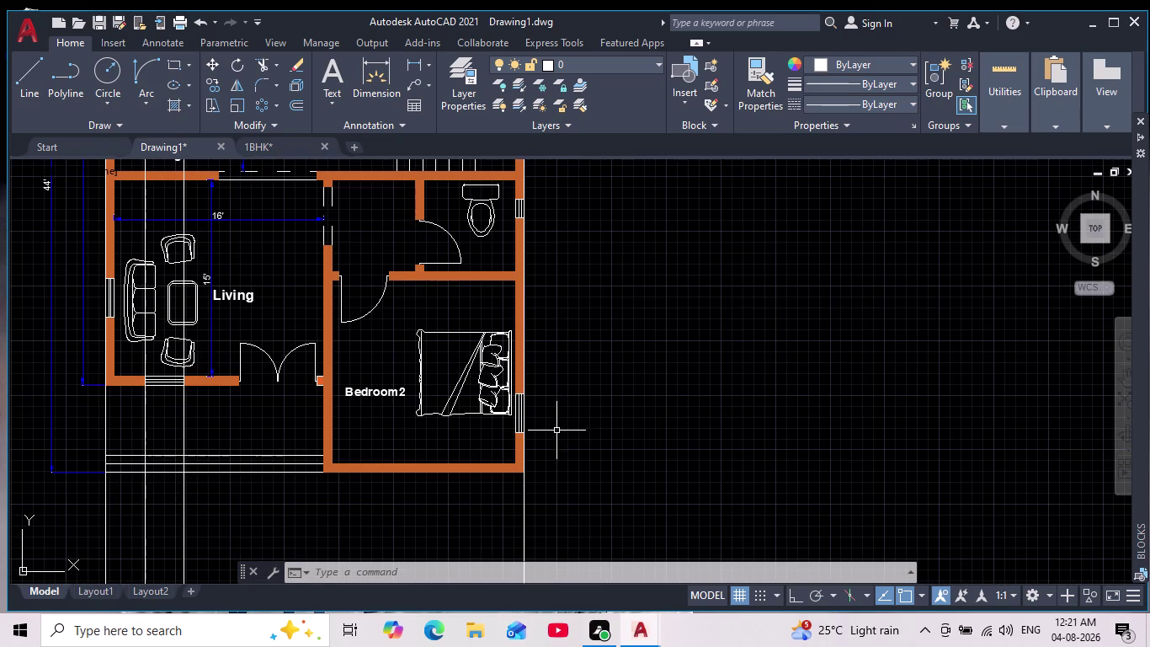
scroll(up, 3)
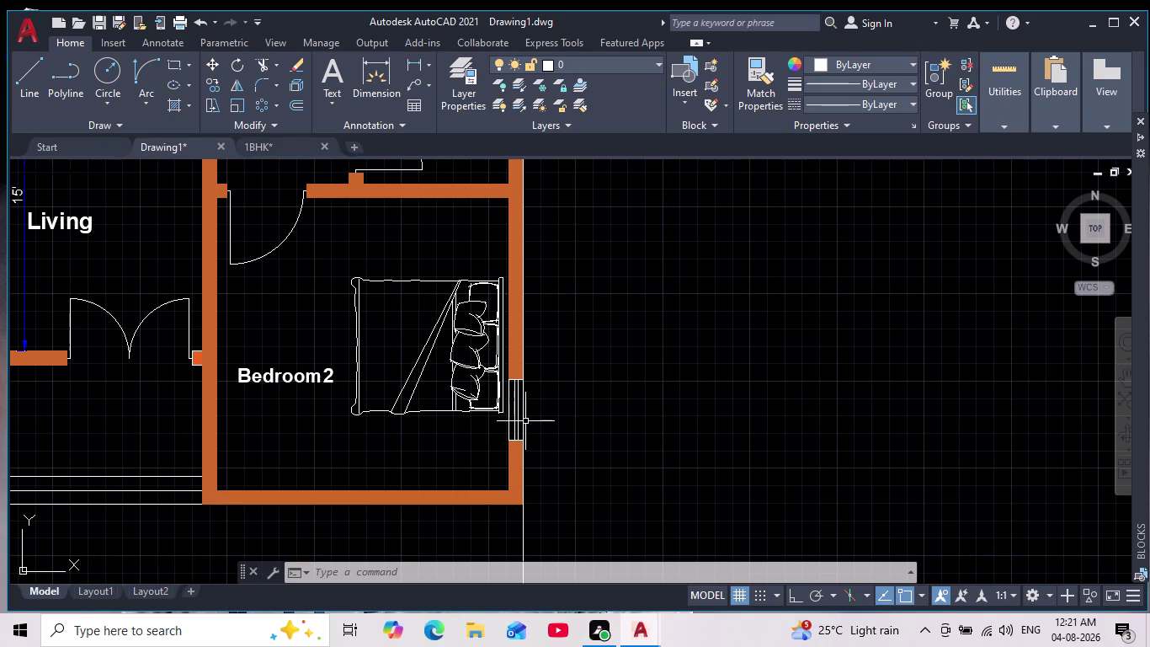
scroll(down, 3)
middle_drag(593, 356, 594, 376)
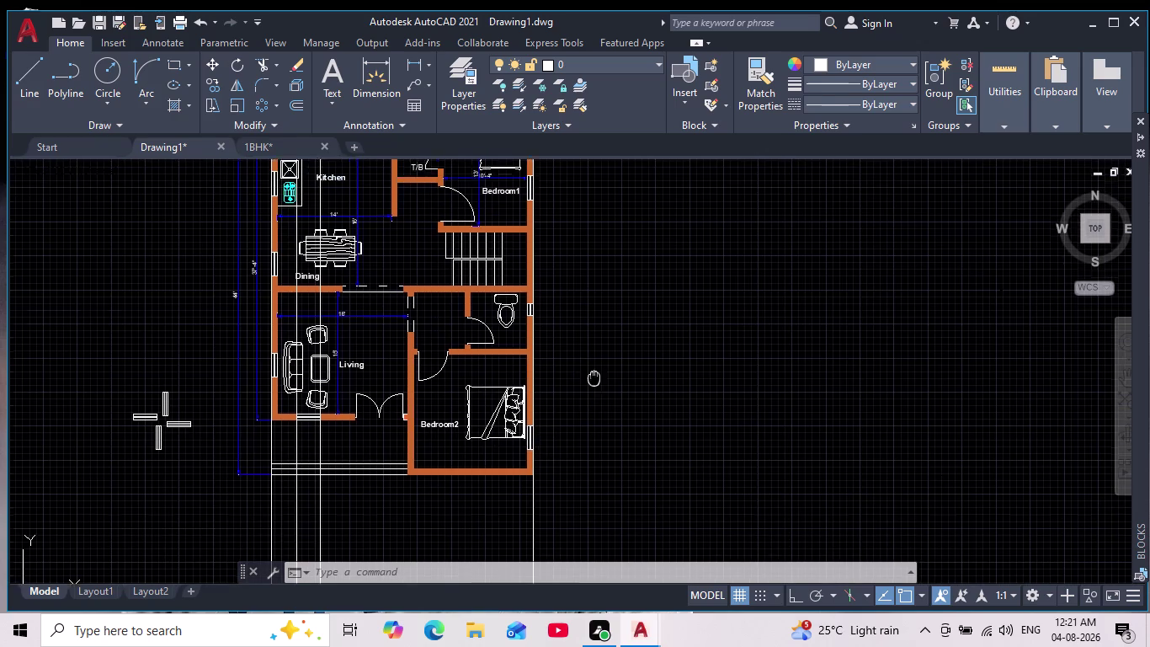
middle_drag(595, 377, 592, 465)
scroll(down, 3)
middle_drag(438, 266, 410, 436)
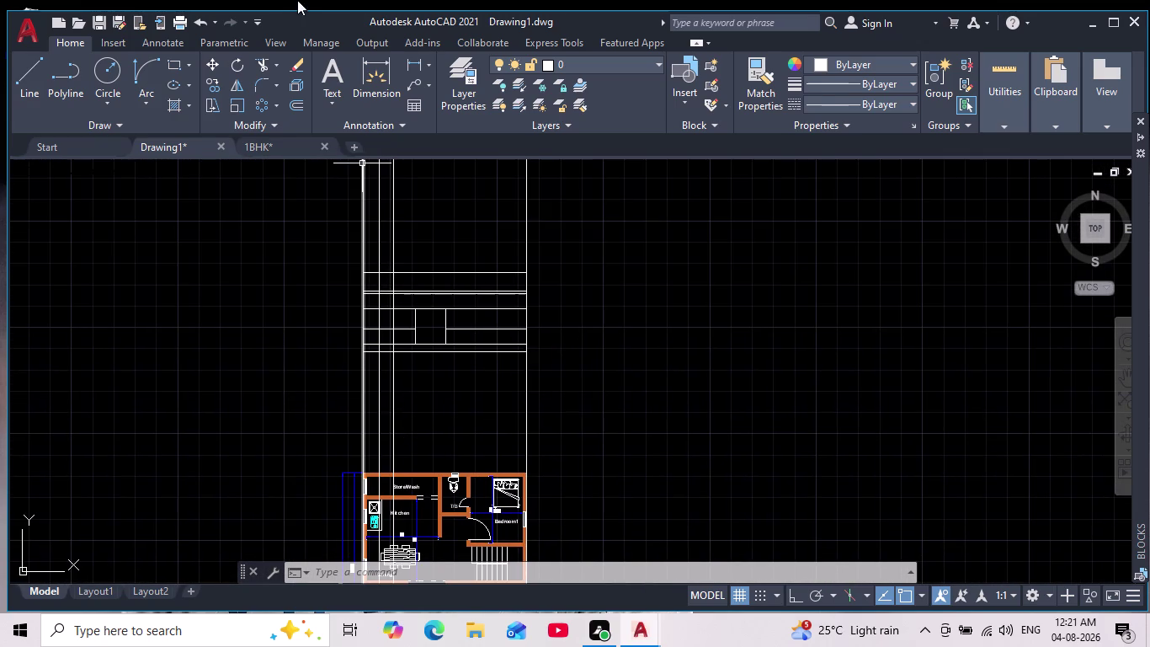
Draw a rectangle from the elevation line intersection to its opposite corner.
click(181, 60)
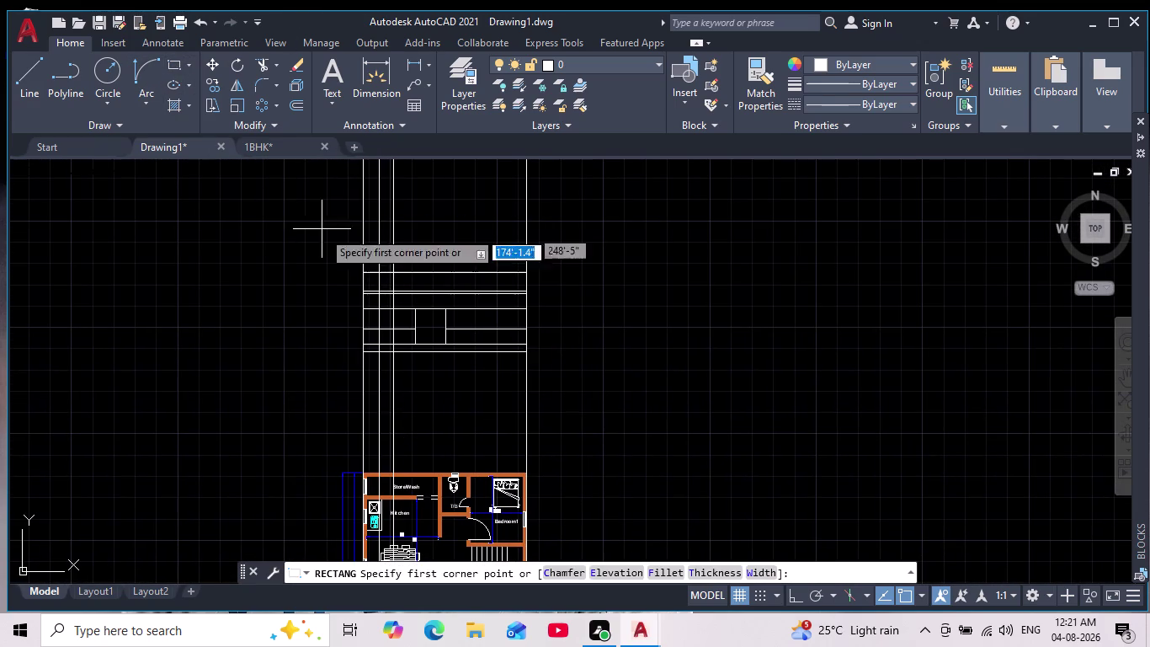
scroll(up, 3)
scroll(up, 3)
middle_drag(235, 246, 256, 341)
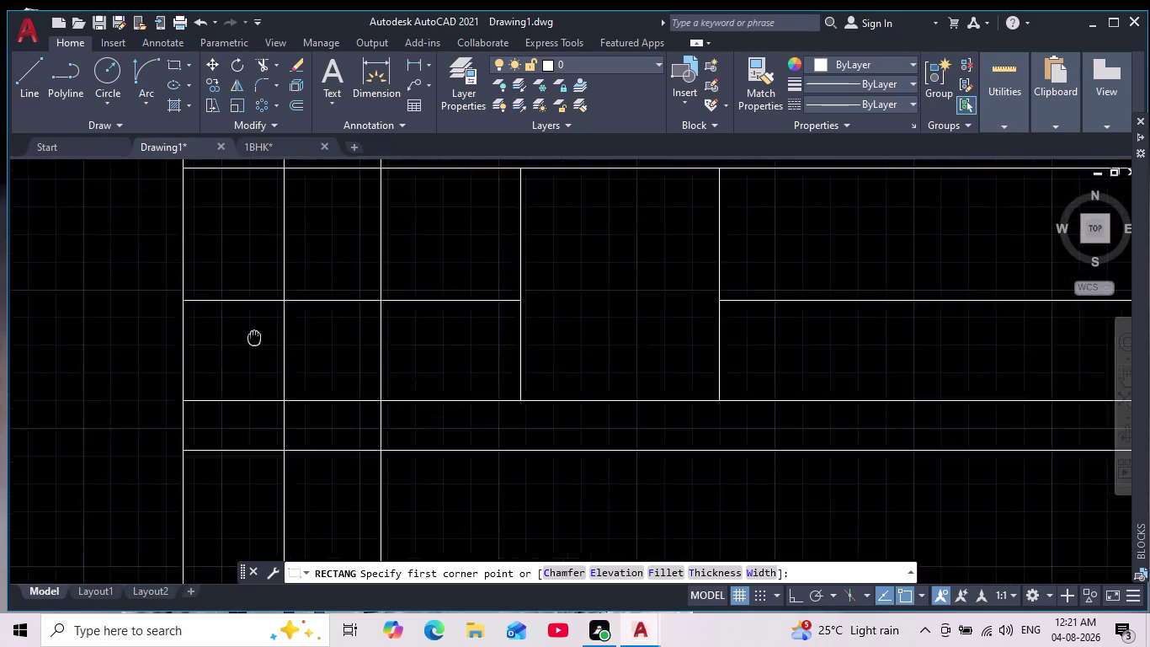
middle_drag(256, 341, 272, 409)
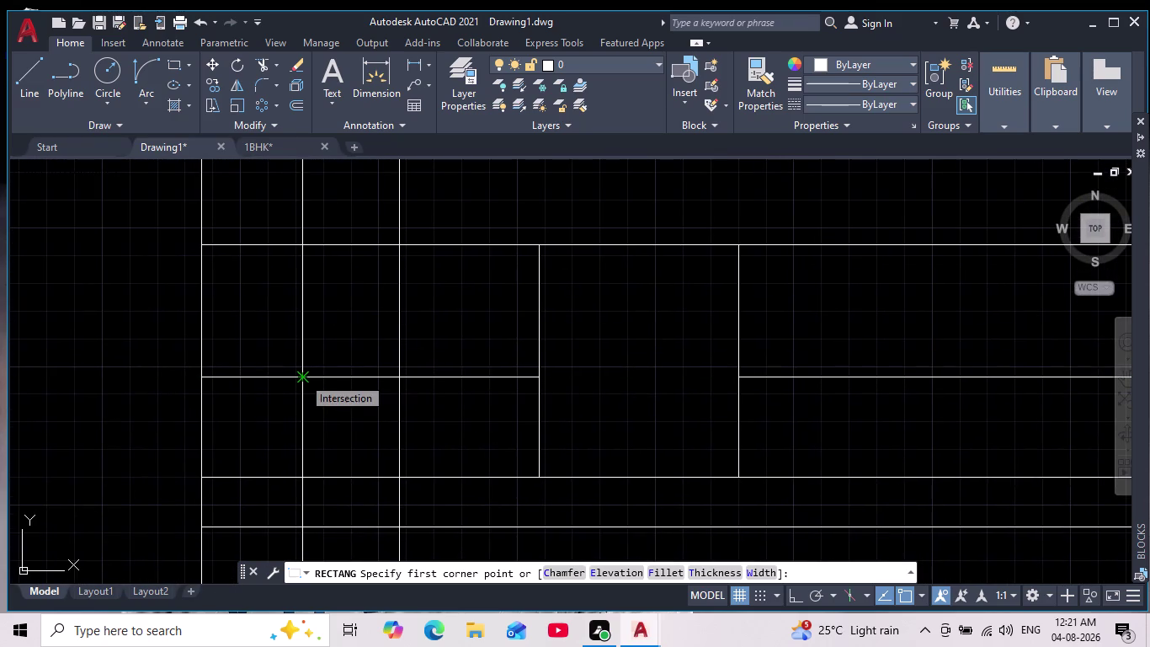
click(302, 377)
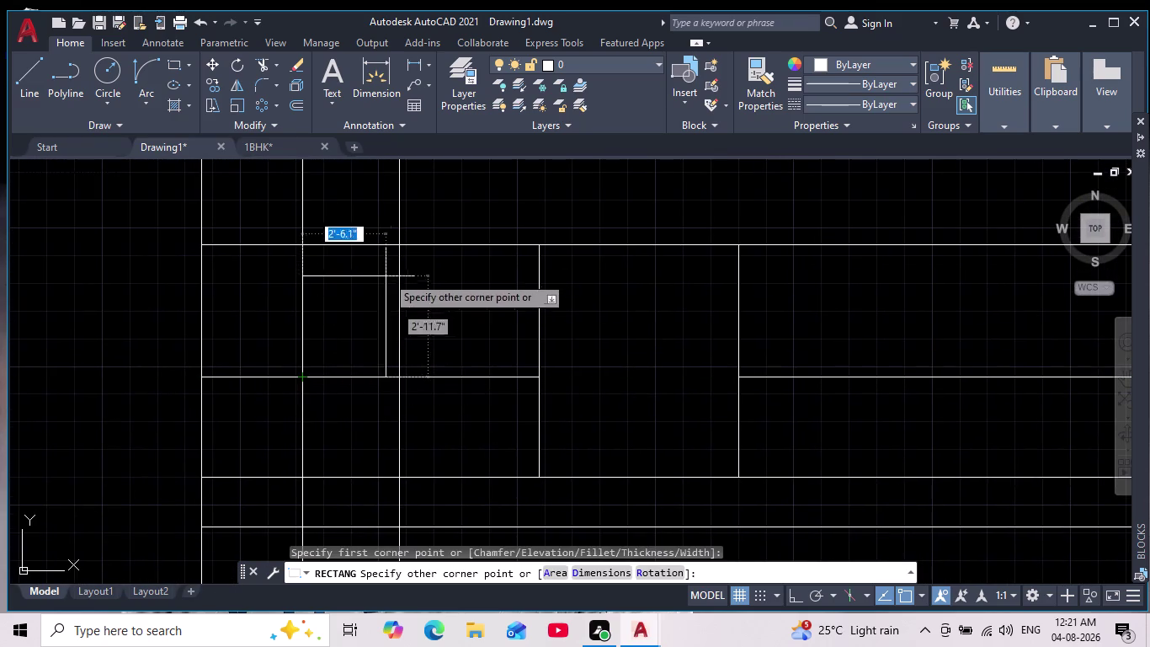
click(398, 246)
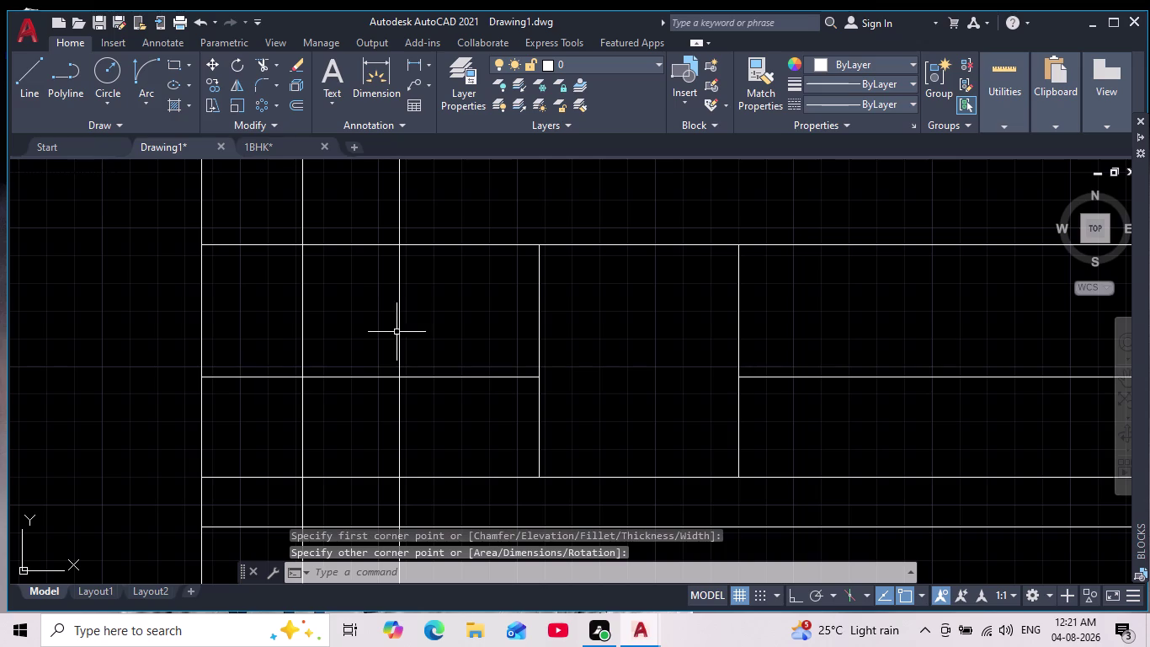
key(Escape)
Window-select the extra lines near the window area and delete them.
middle_drag(430, 322, 441, 216)
scroll(down, 3)
drag(460, 391, 414, 416)
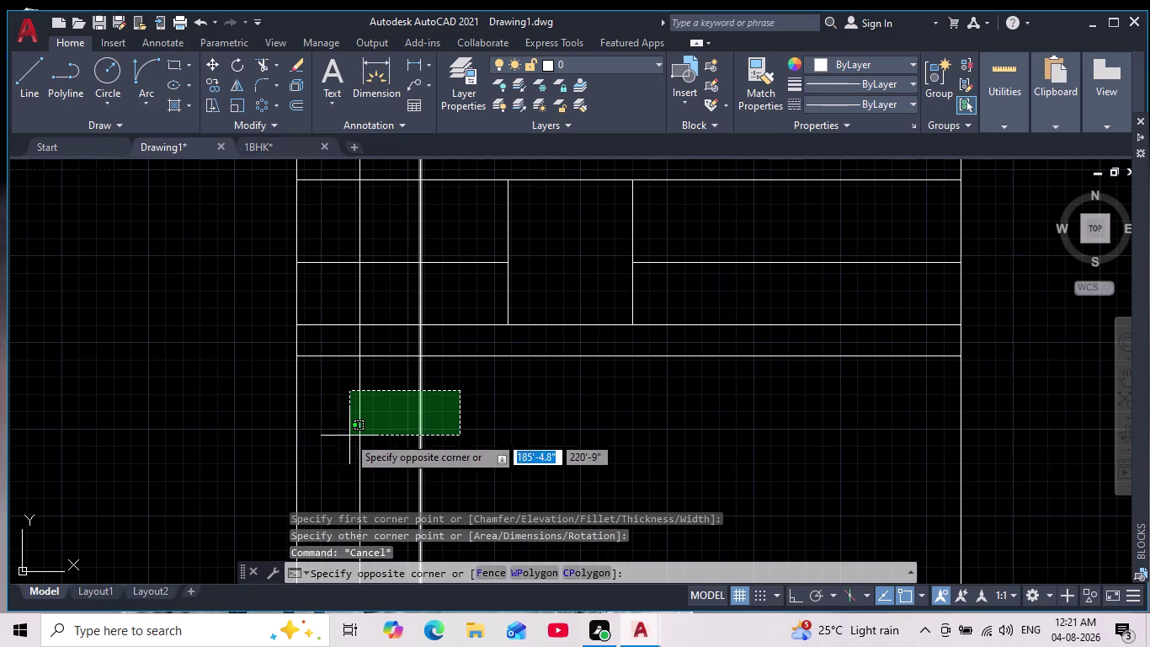
click(341, 437)
key(Delete)
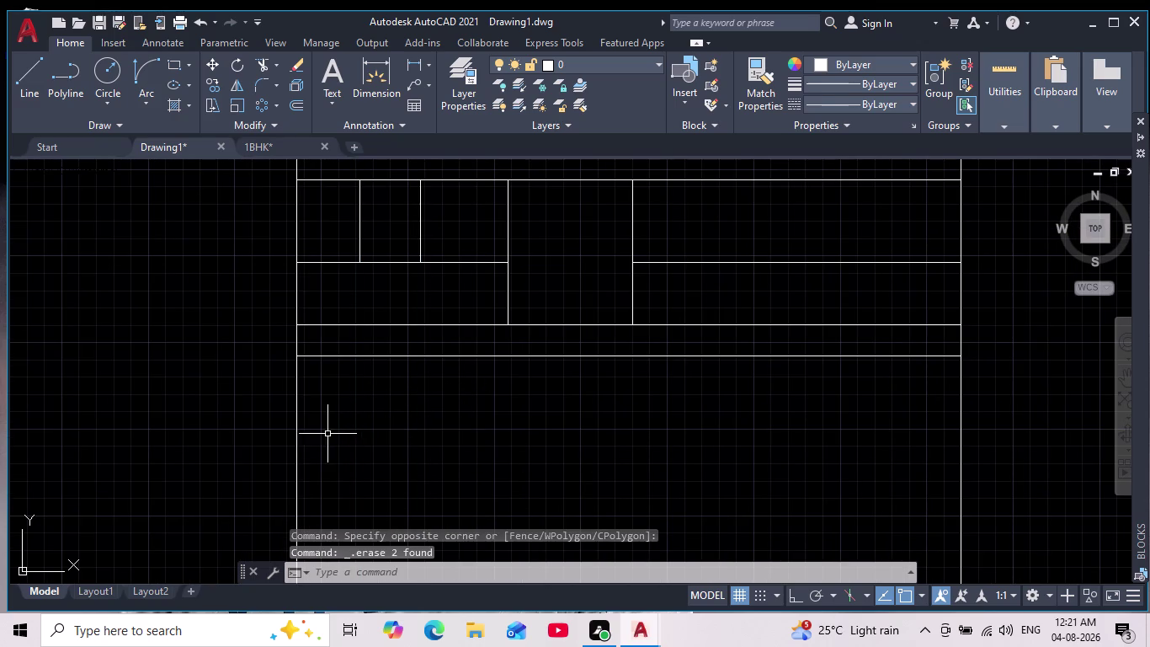
Erase the stray lines around the window and door openings.
scroll(down, 3)
scroll(up, 3)
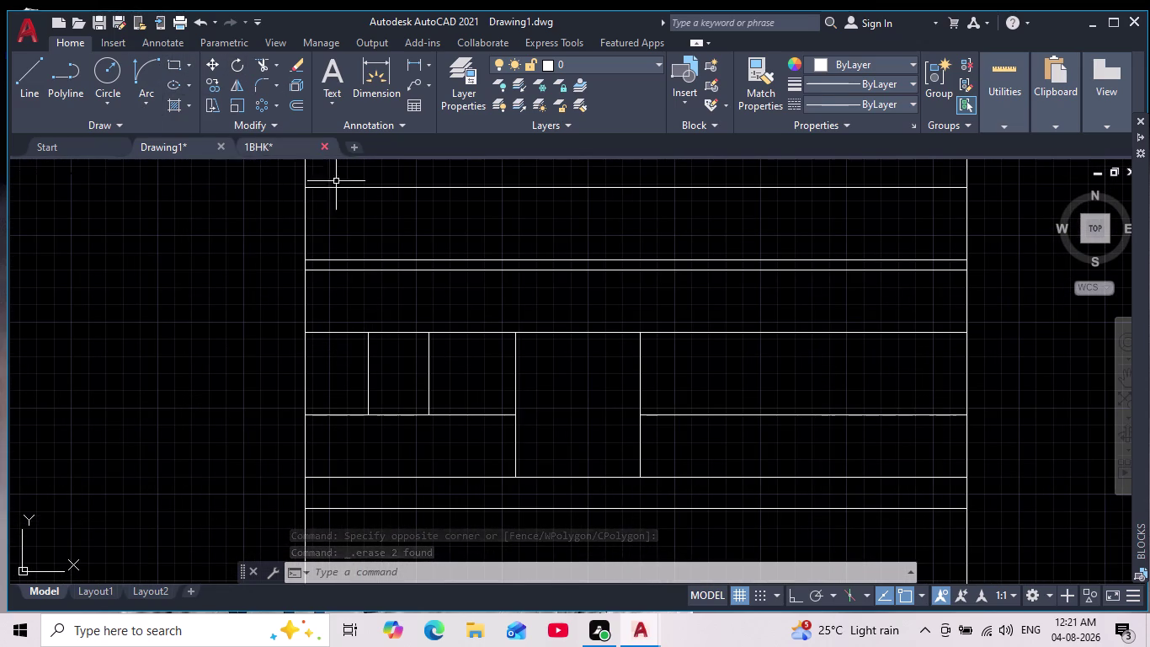
drag(338, 457, 338, 442)
click(326, 317)
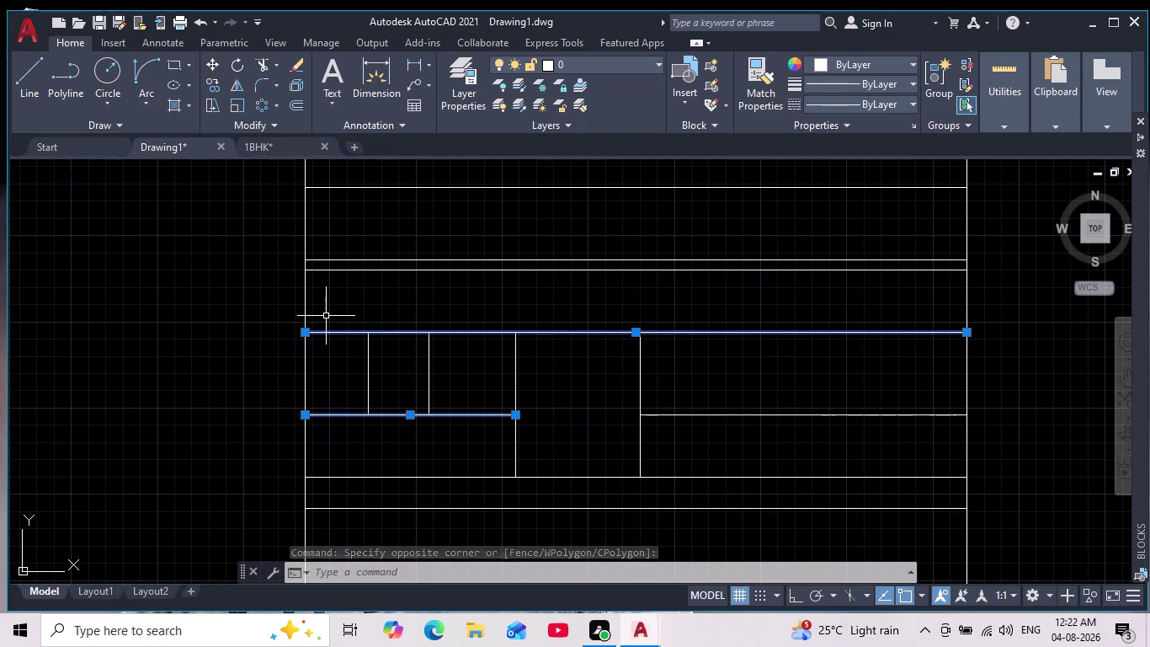
key(Delete)
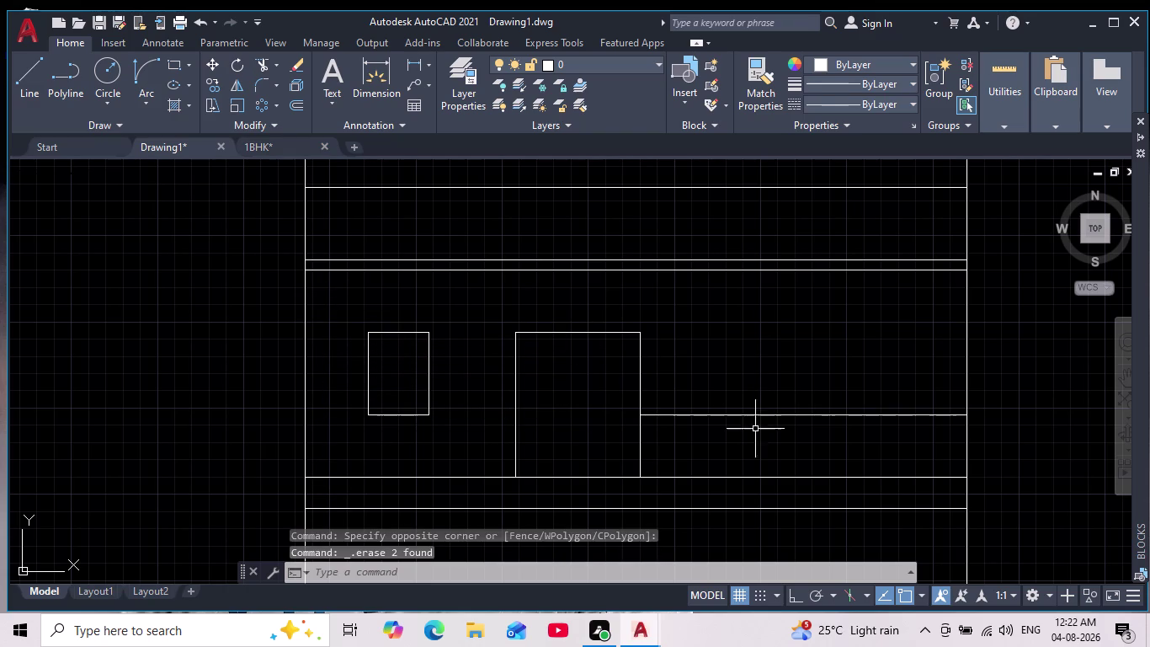
Erase the leftover line right of the door, then pan down to the floor plan.
click(779, 440)
click(730, 396)
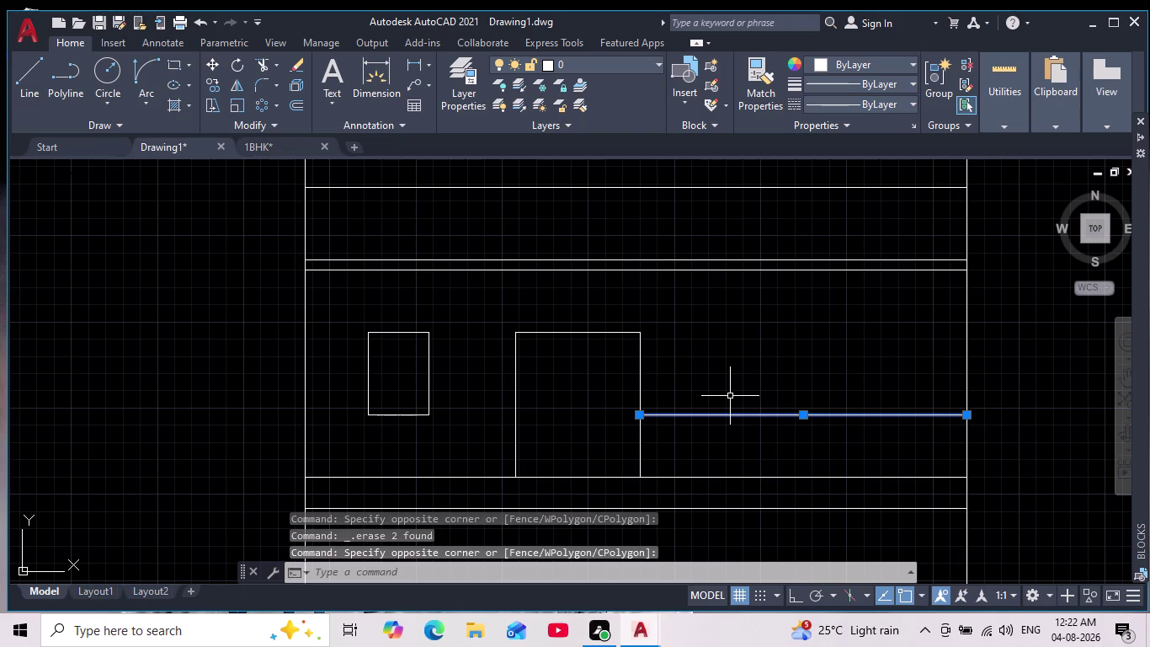
key(Delete)
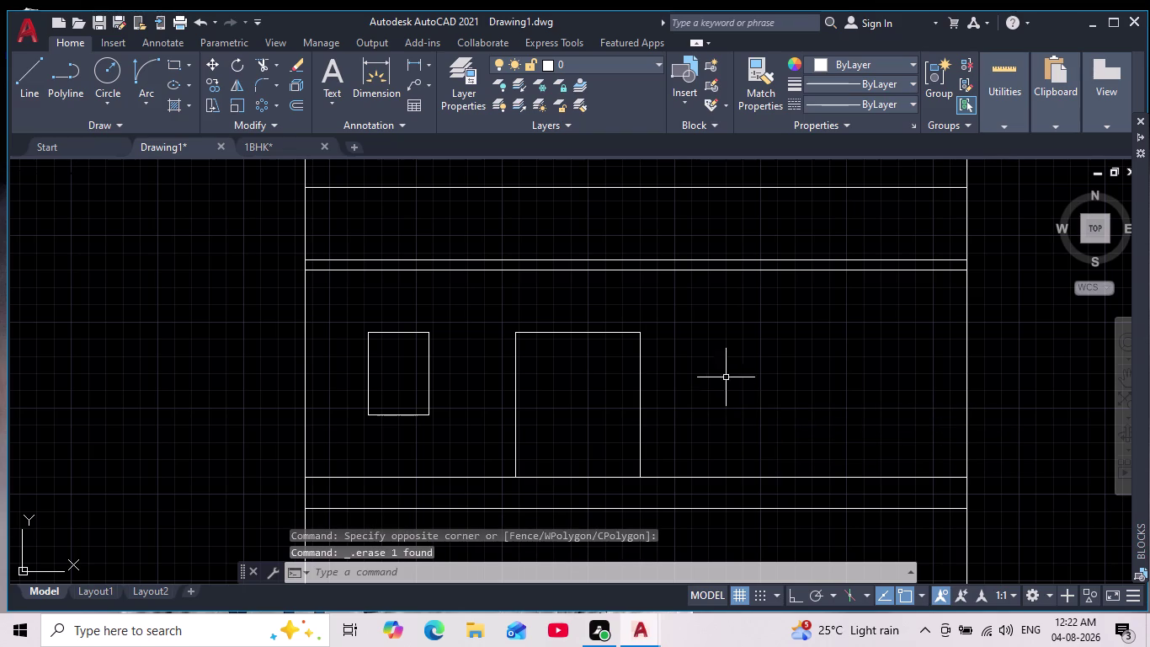
scroll(down, 3)
middle_drag(730, 388, 614, 303)
scroll(down, 3)
middle_drag(649, 463, 620, 342)
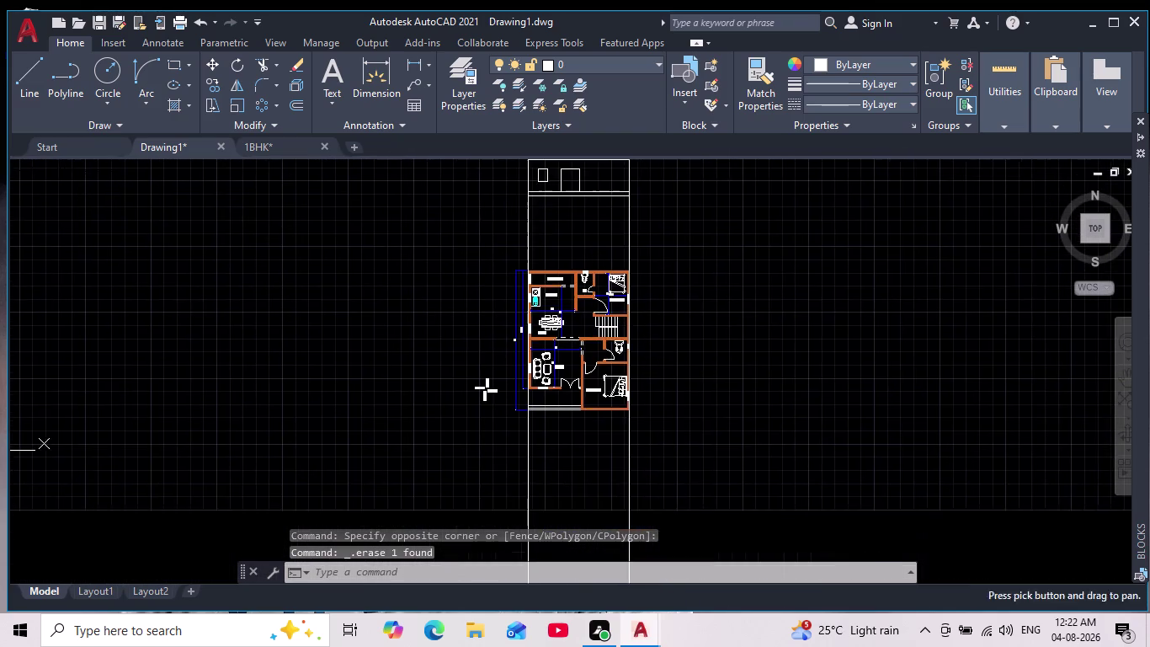
scroll(up, 3)
middle_drag(638, 430, 607, 472)
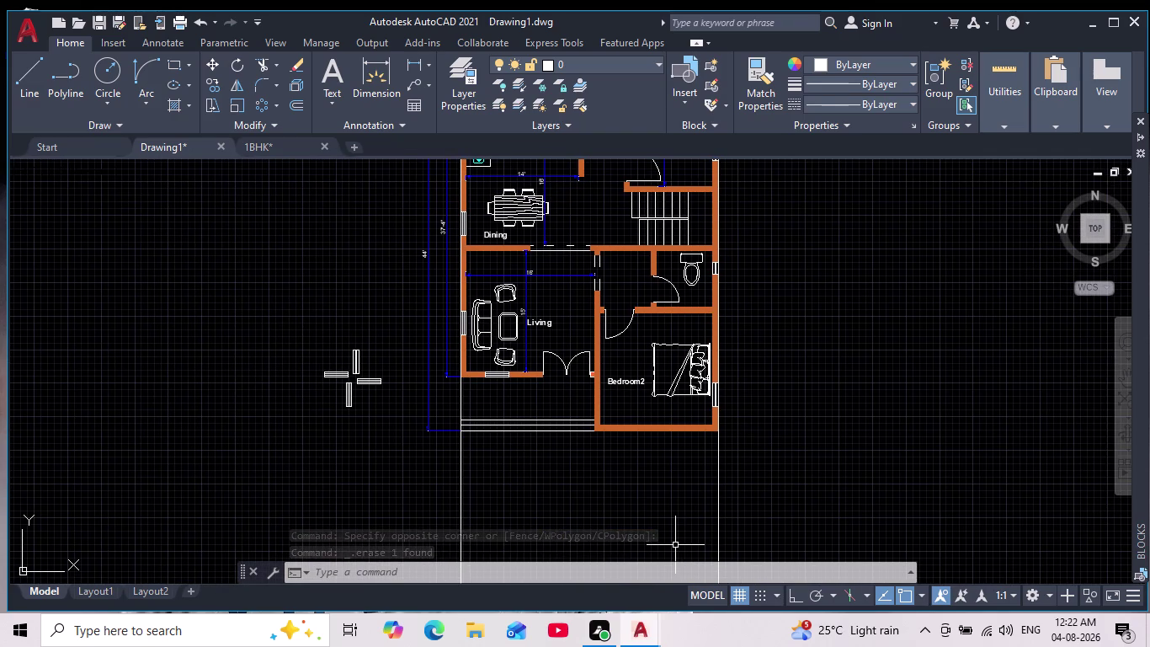
Place a vertical XLINE through the wall corner beside the Bedroom2 doorway.
text(xl)
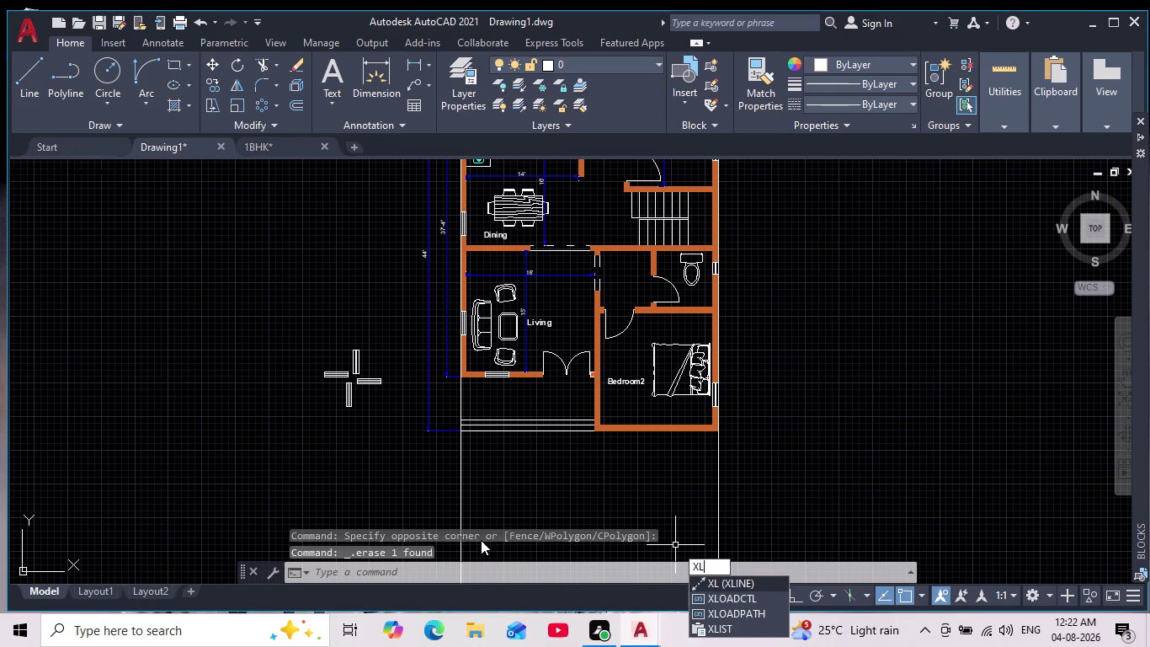
key(Return)
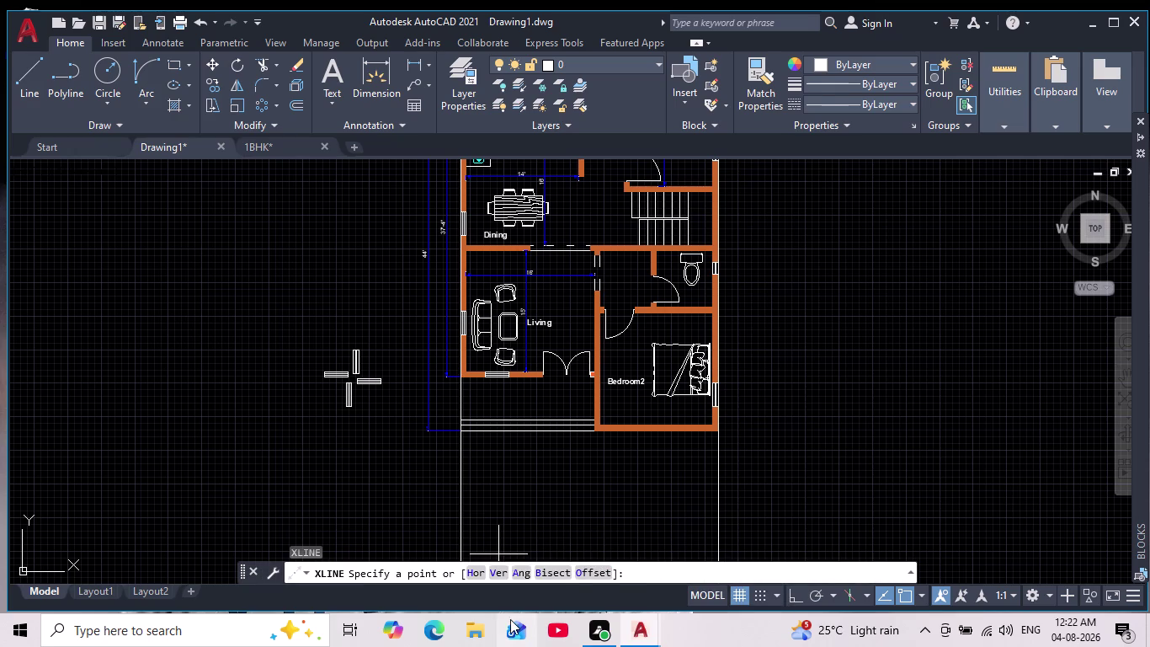
click(500, 574)
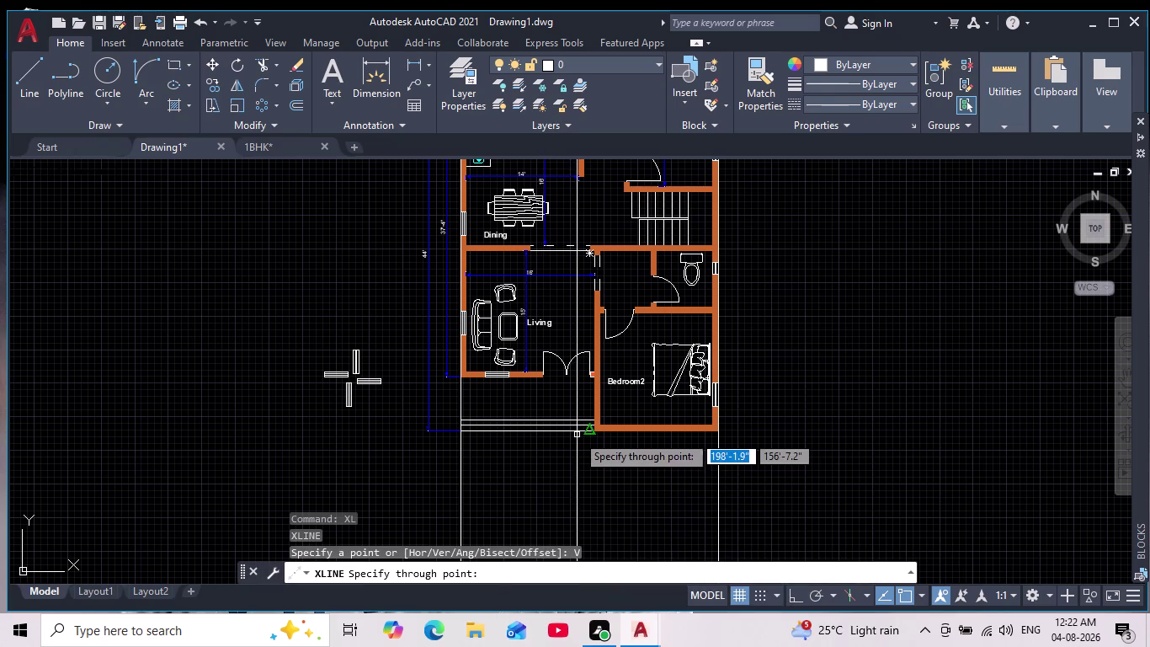
scroll(down, 3)
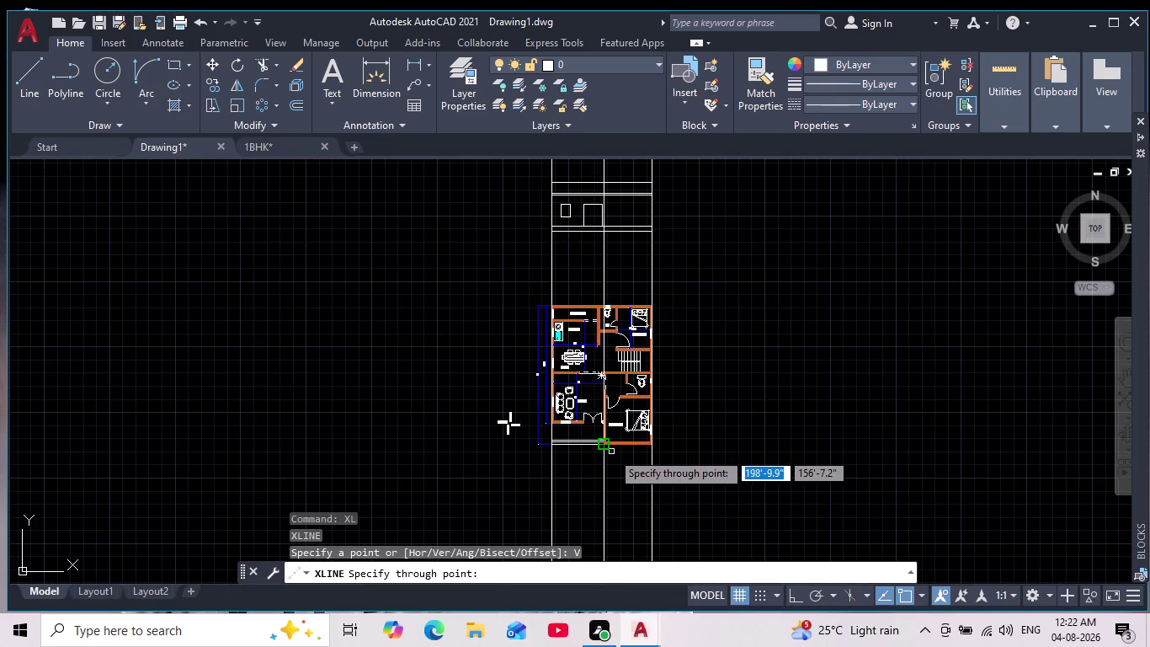
scroll(up, 3)
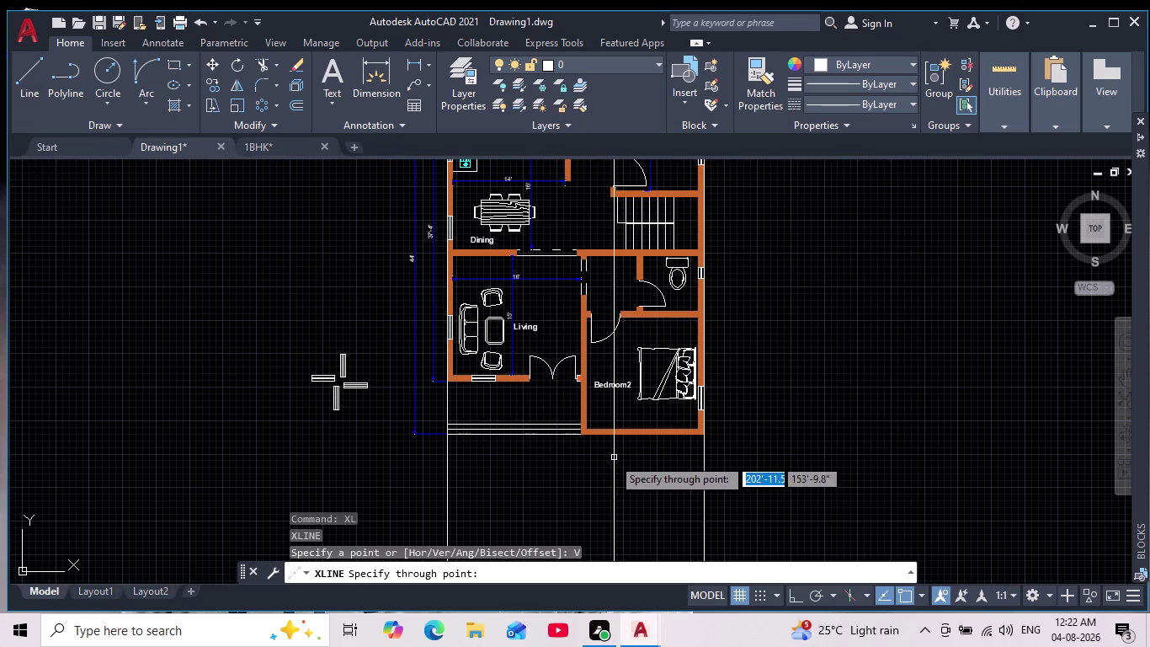
scroll(up, 3)
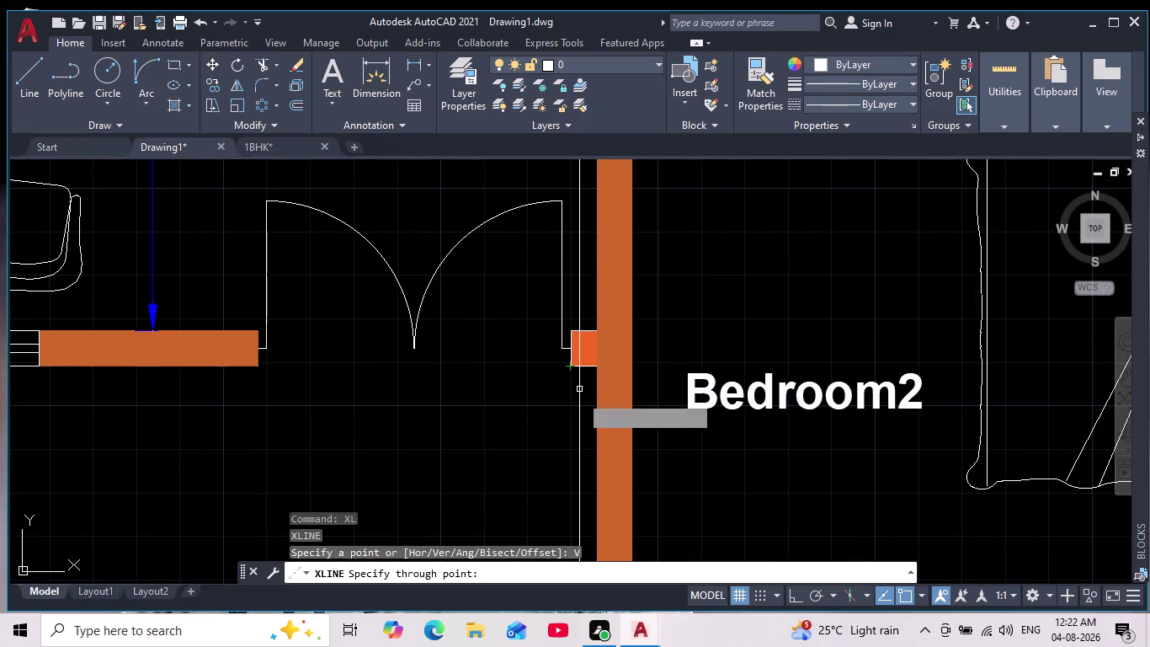
scroll(down, 3)
middle_drag(577, 441, 543, 385)
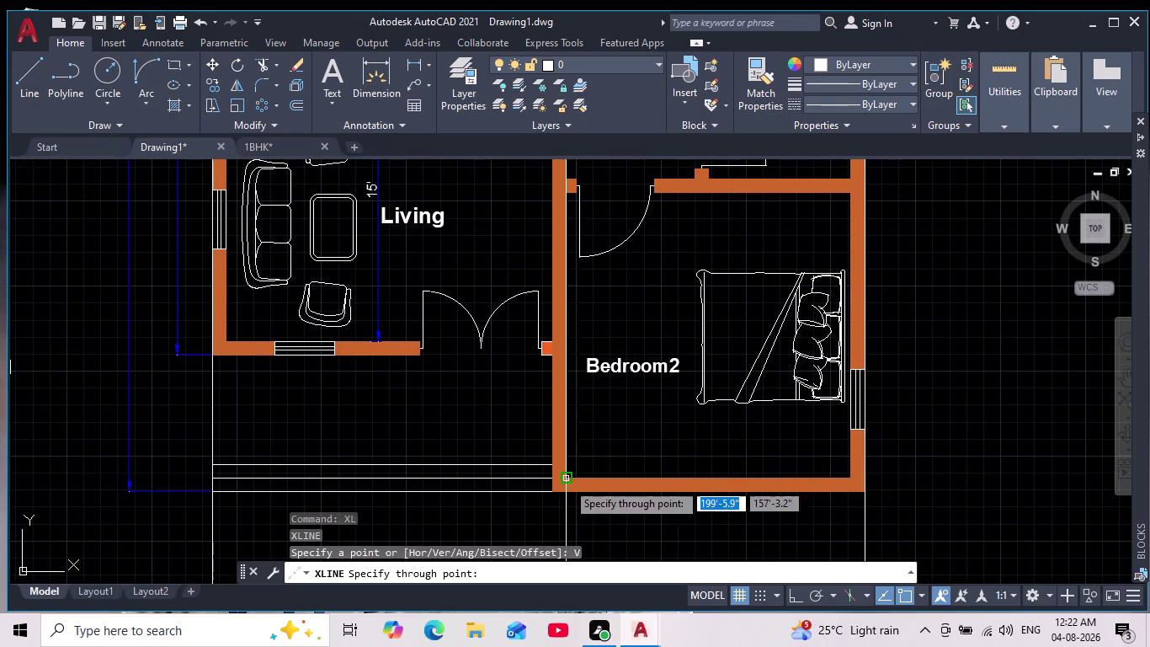
scroll(up, 3)
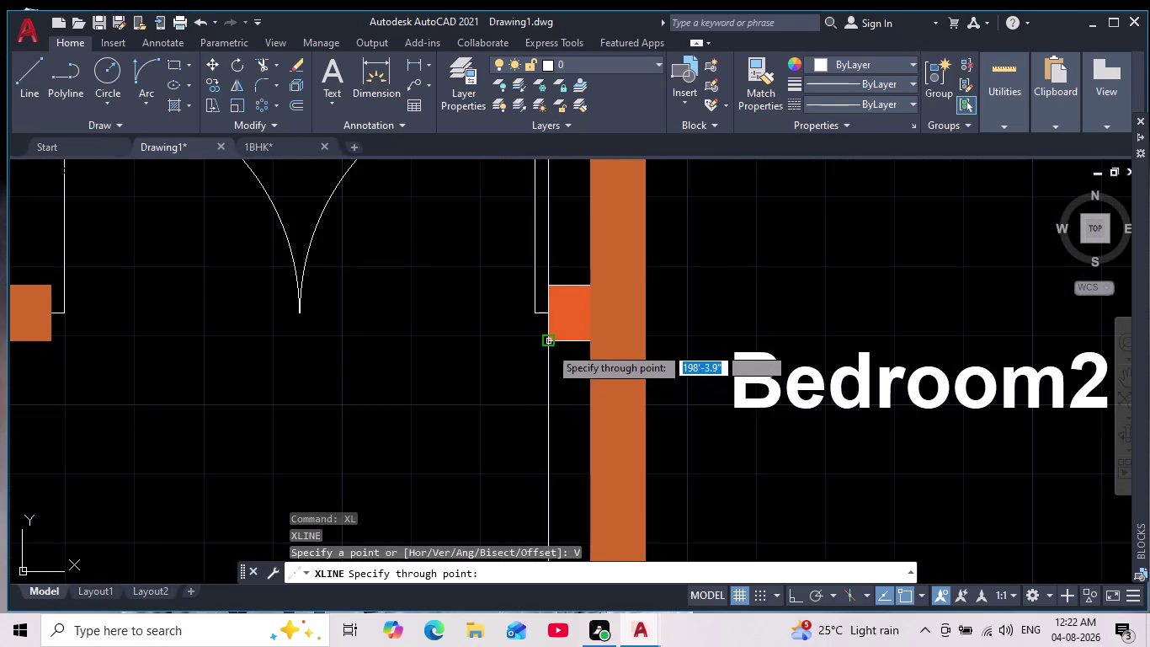
click(550, 338)
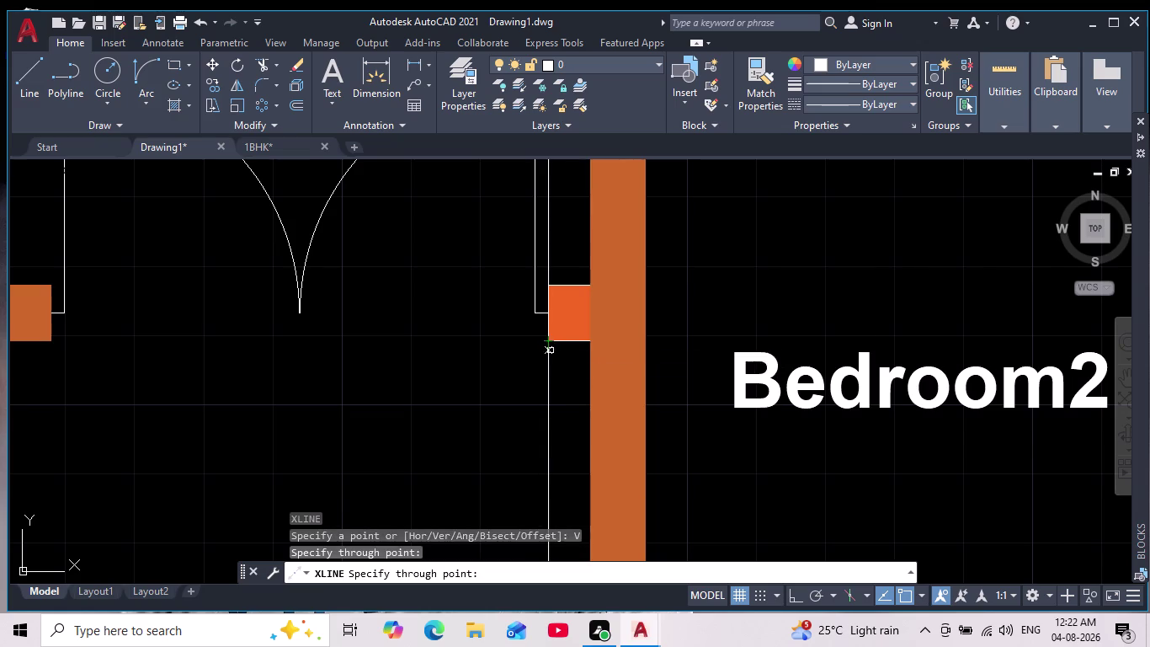
scroll(down, 3)
middle_drag(550, 357, 537, 318)
middle_drag(595, 509, 577, 421)
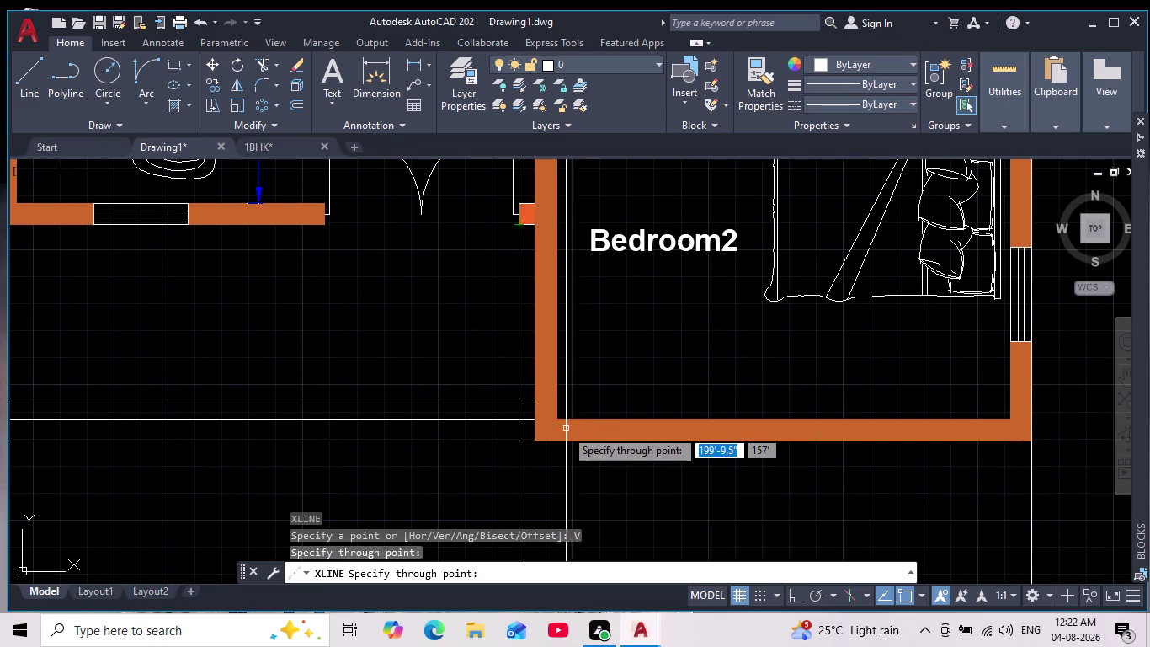
click(534, 441)
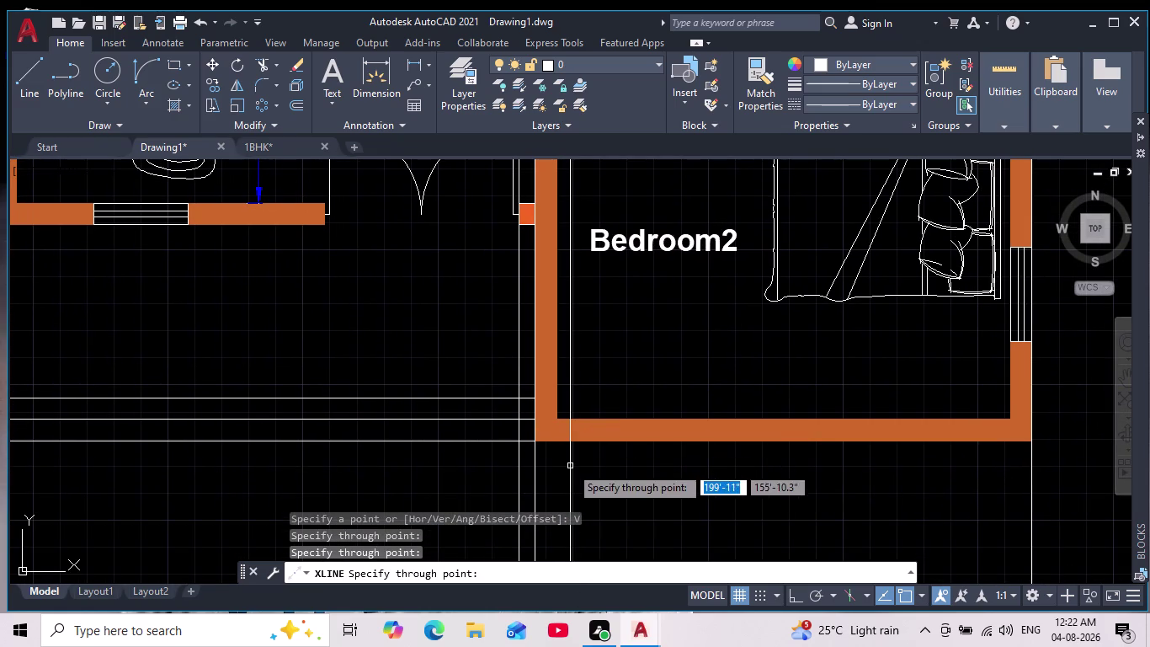
key(Escape)
Pan up to inspect the elevation's window and door openings.
scroll(down, 3)
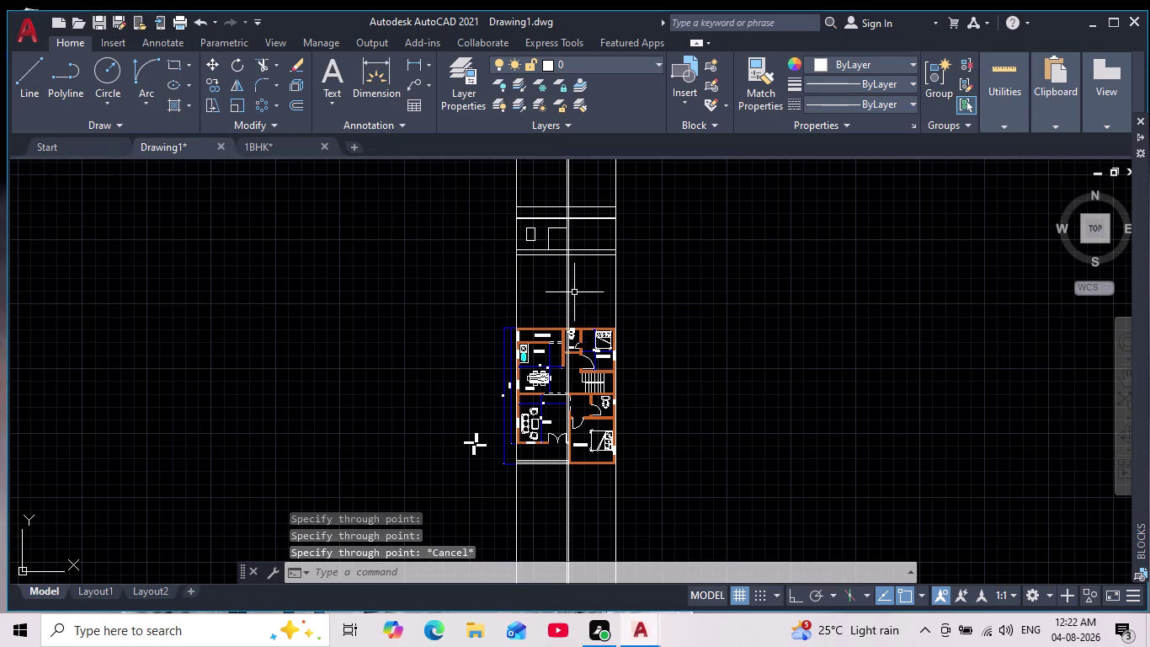
scroll(up, 3)
scroll(up, 3)
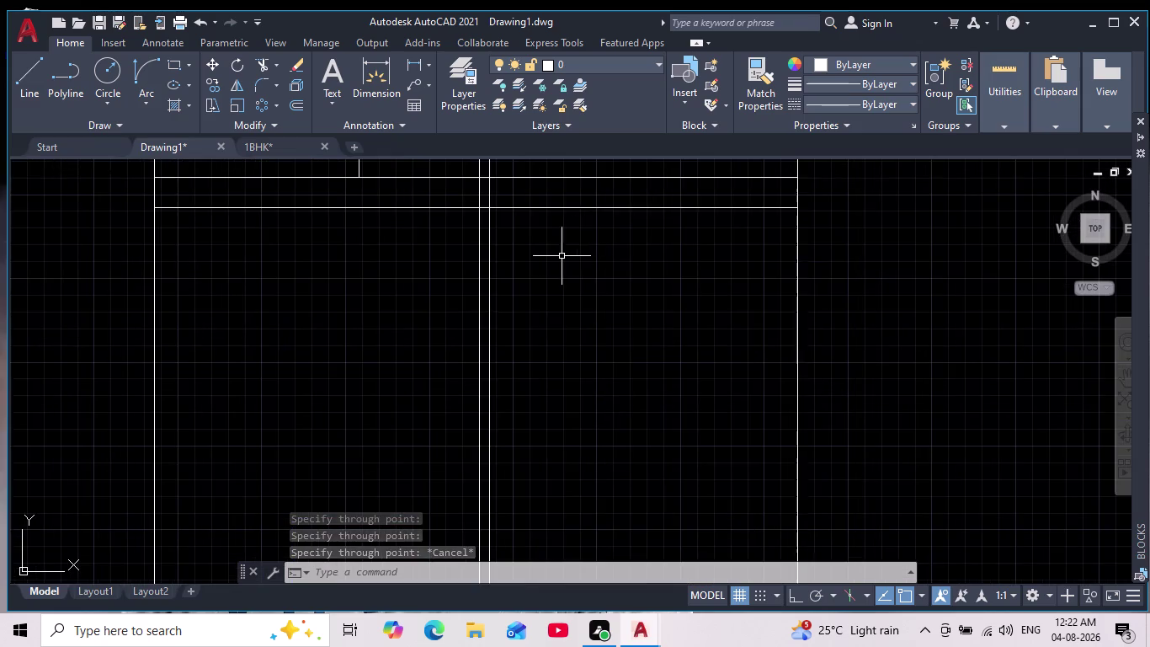
middle_drag(633, 360, 683, 501)
scroll(down, 3)
scroll(up, 3)
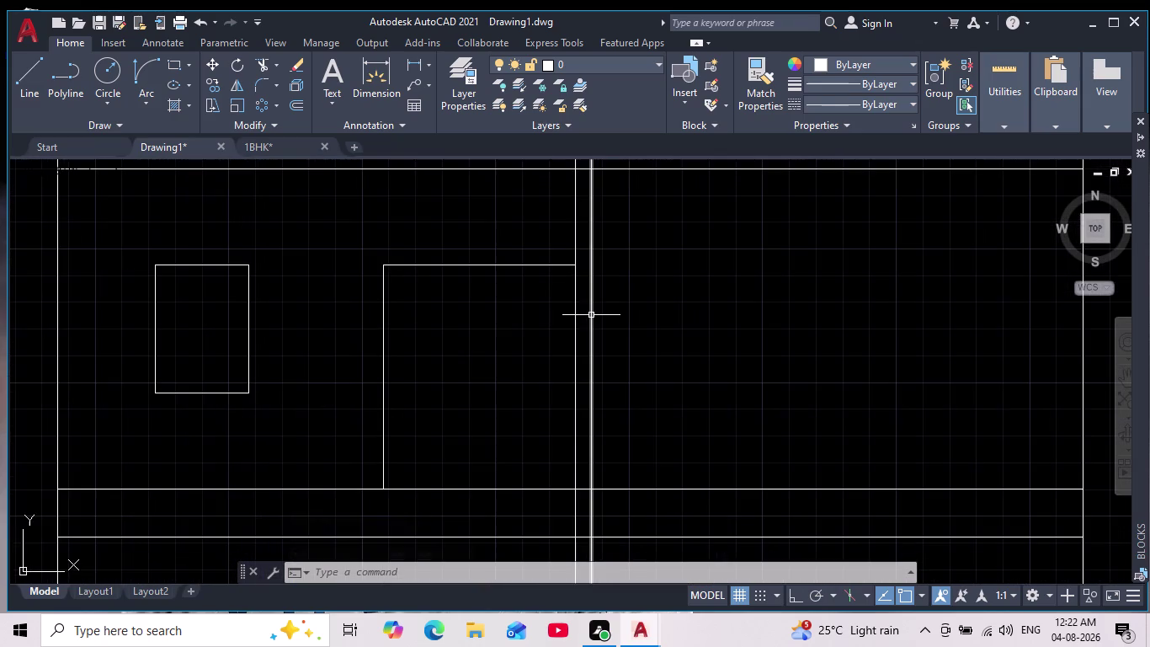
scroll(up, 3)
scroll(down, 3)
middle_drag(623, 206, 644, 91)
scroll(down, 3)
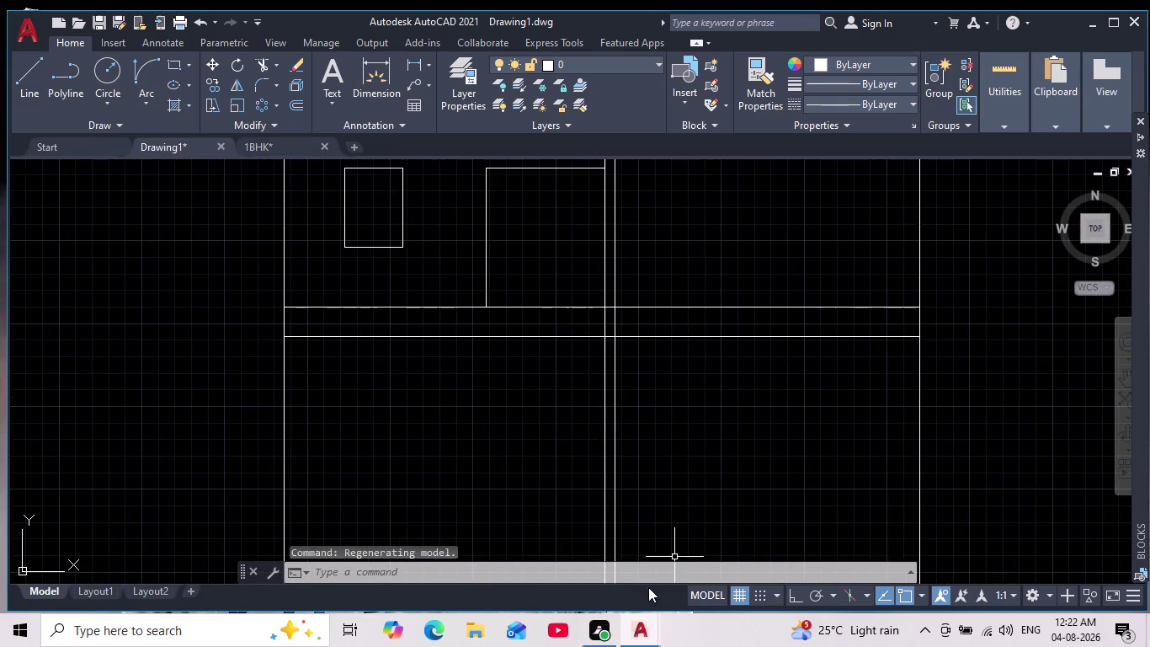
scroll(up, 3)
scroll(down, 3)
Return to the Living–Bedroom2 doorway and pick the stray vertical construction line.
middle_drag(644, 426, 645, 299)
scroll(up, 3)
middle_drag(642, 445, 637, 428)
scroll(up, 3)
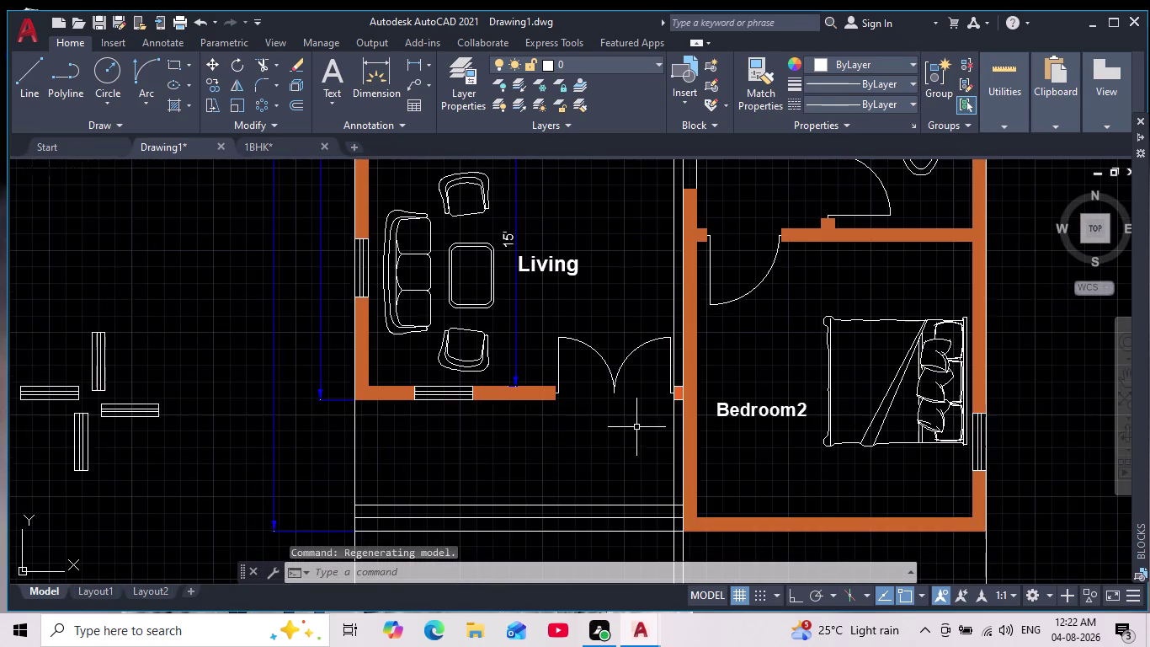
scroll(up, 3)
middle_drag(711, 413, 603, 333)
scroll(down, 3)
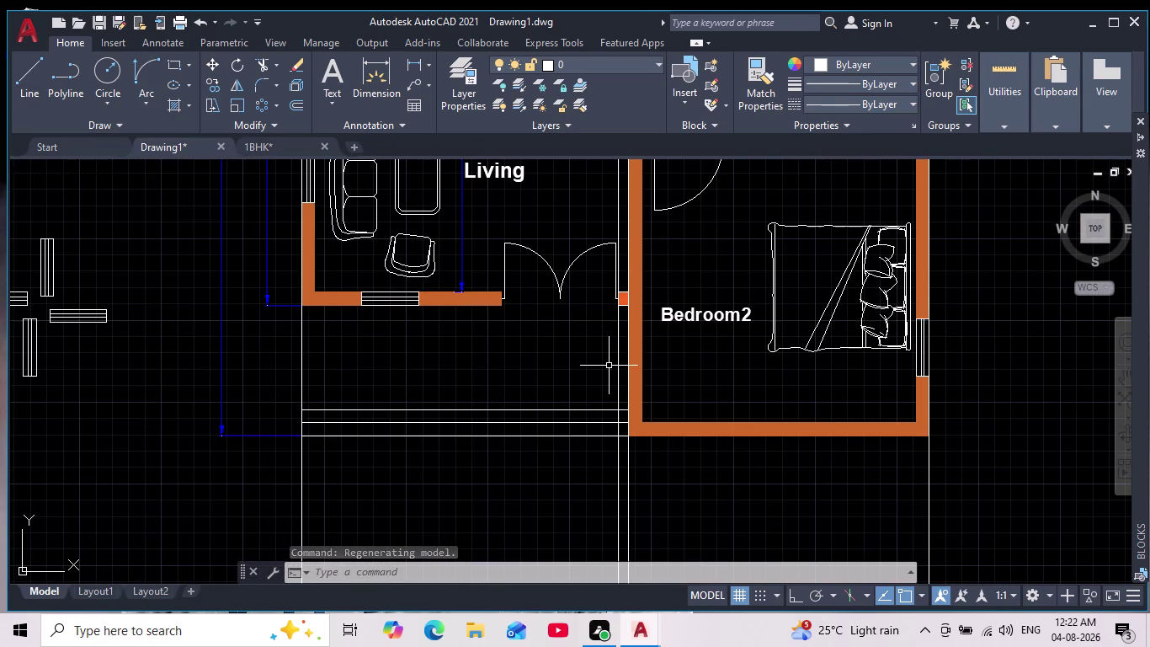
scroll(up, 3)
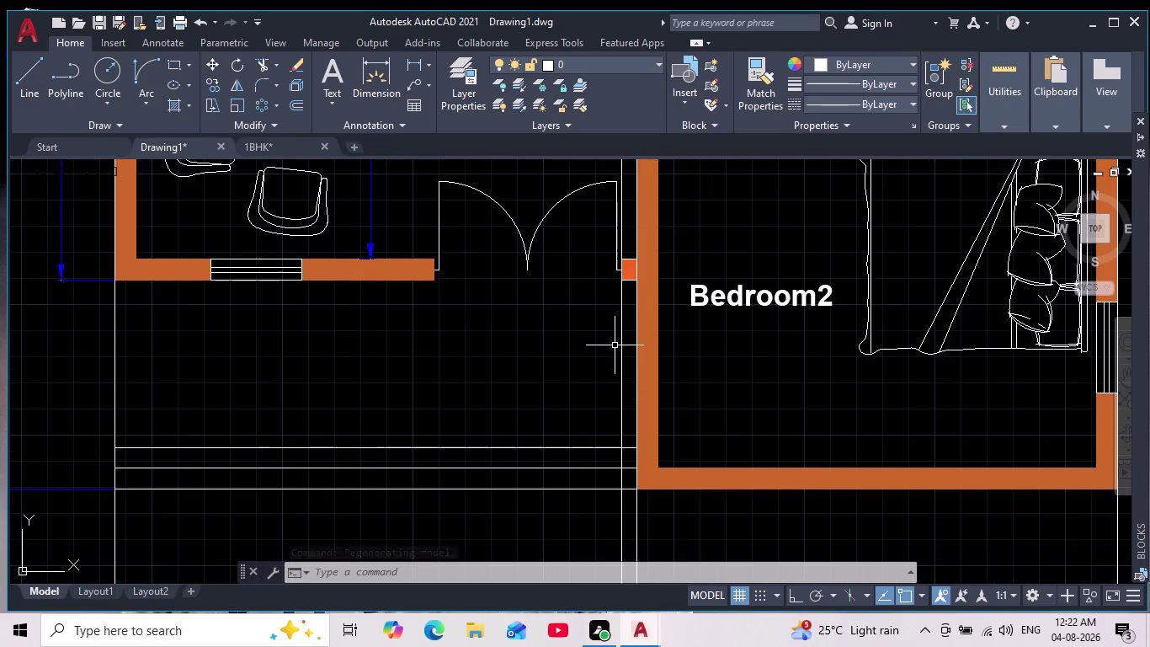
click(625, 361)
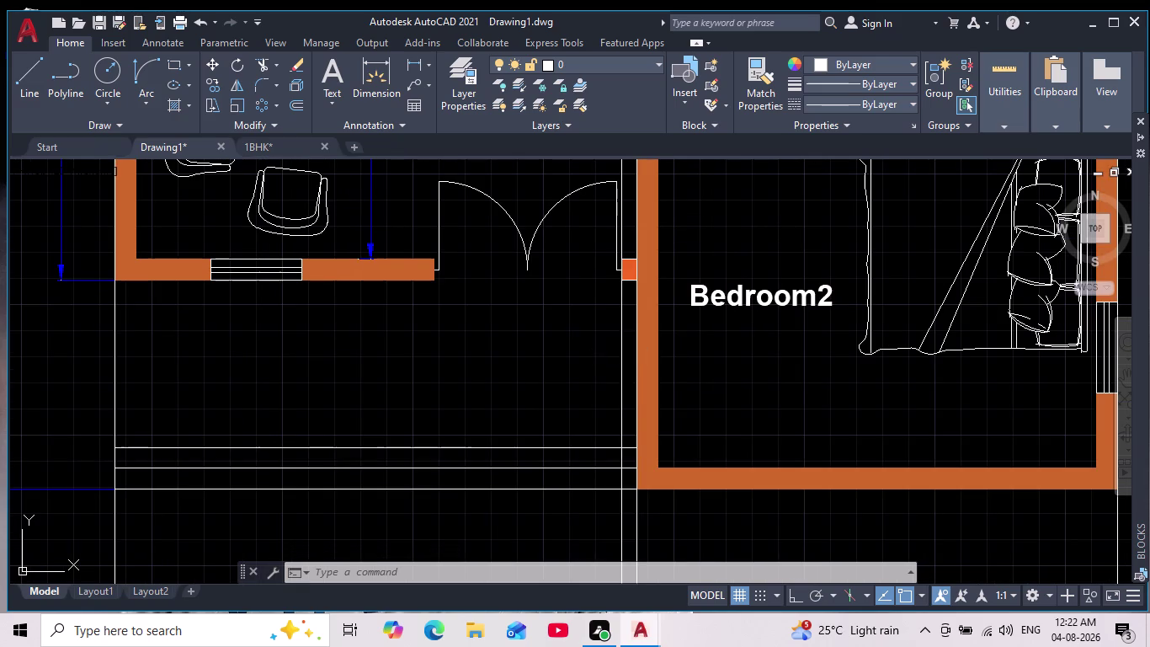
Delete the stray vertical construction line past the Bedroom2 doorway.
click(612, 364)
key(Delete)
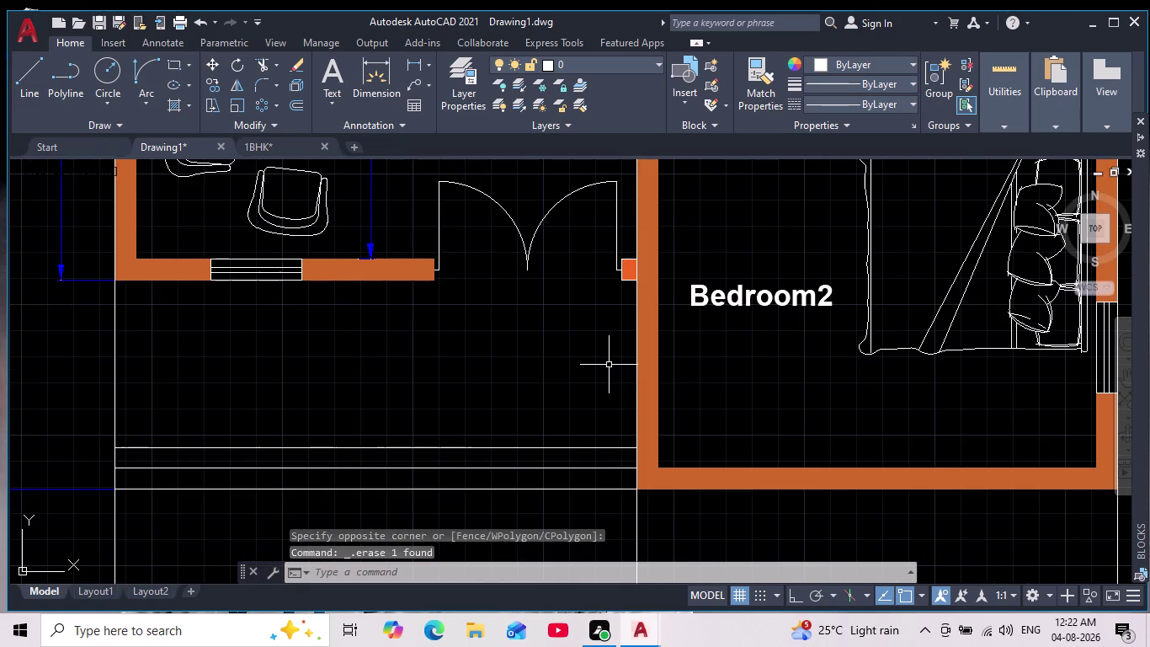
scroll(down, 3)
scroll(up, 3)
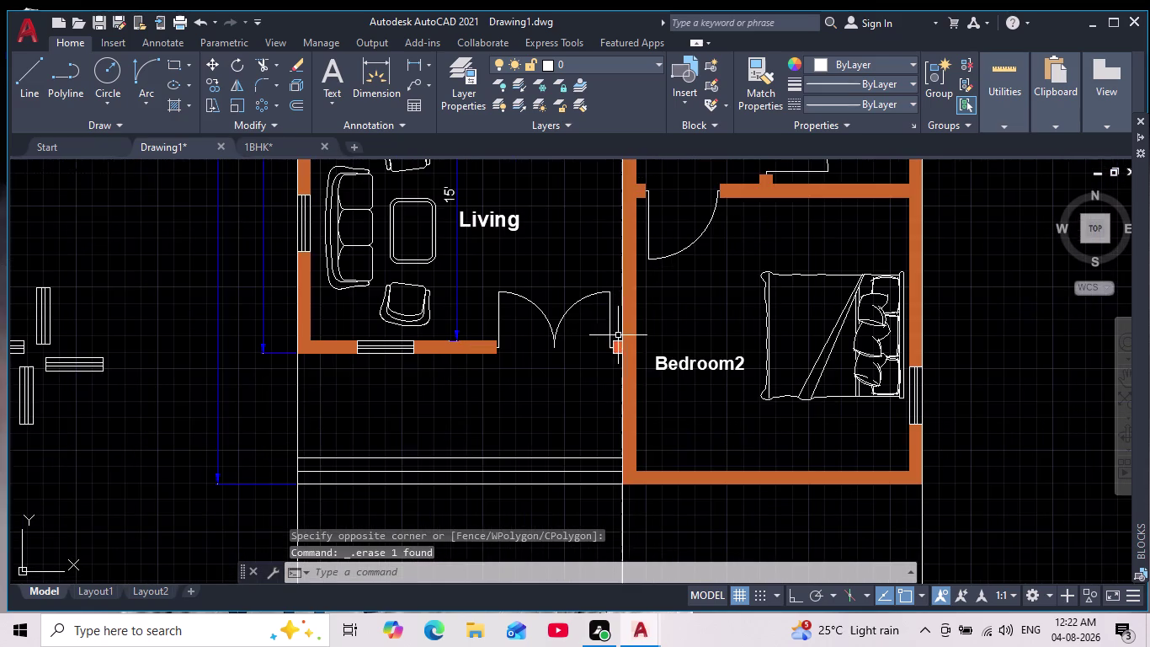
scroll(up, 3)
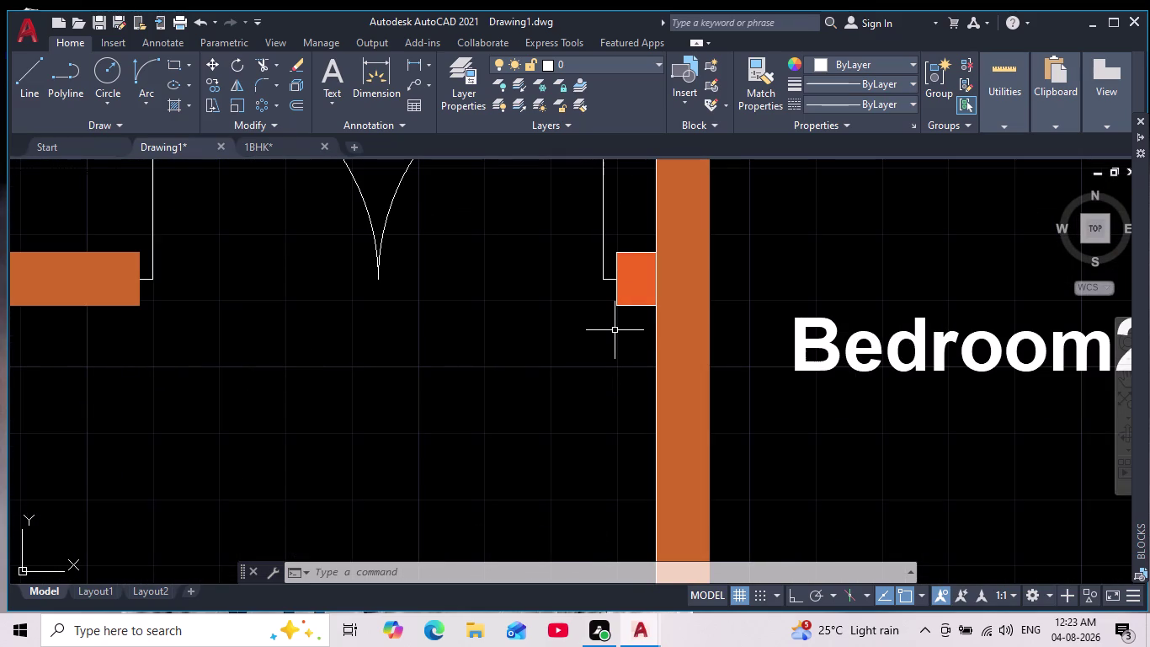
Select the area around the small wall piece and bring up the shortcut menu.
triple_click(615, 330)
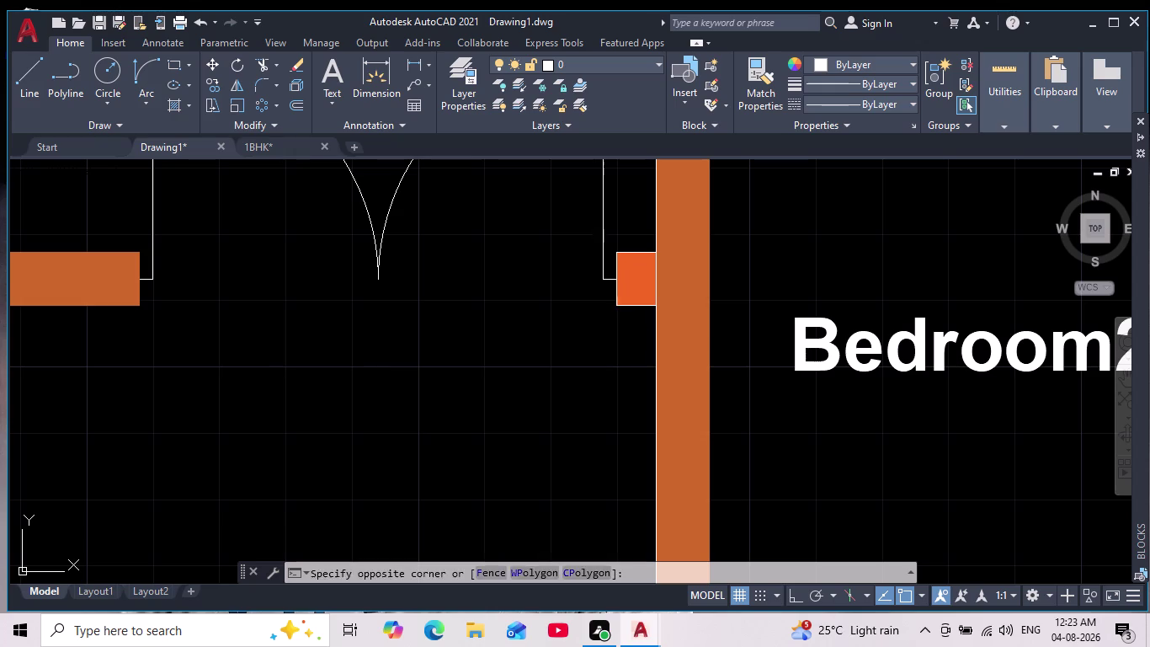
double_click(614, 330)
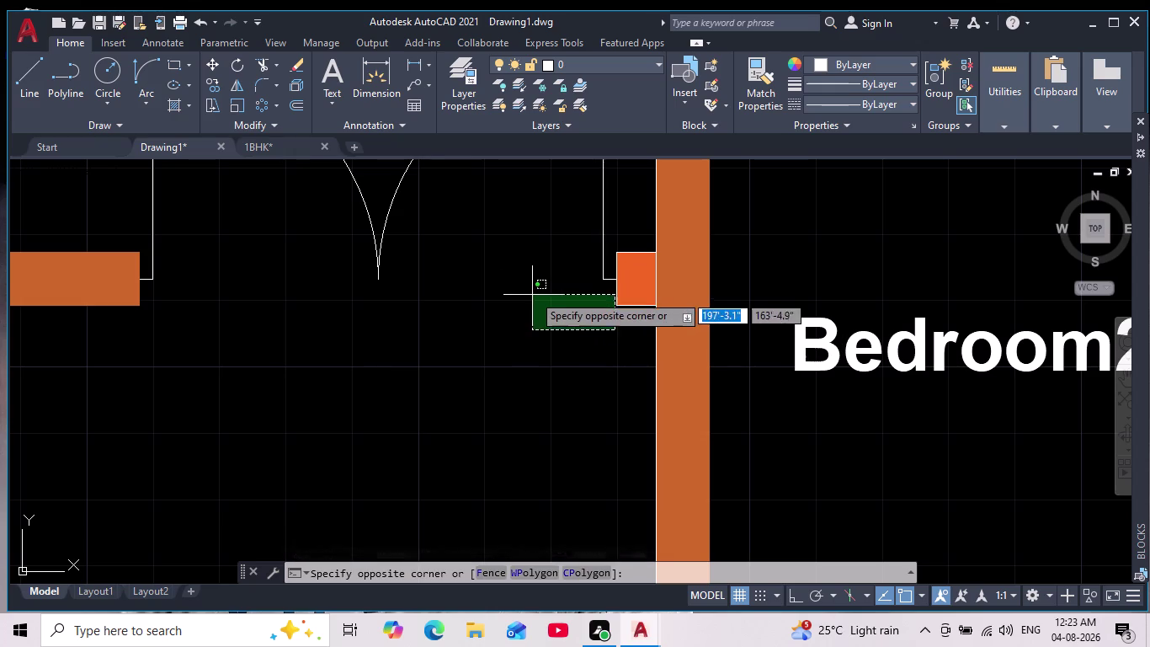
right_click(511, 291)
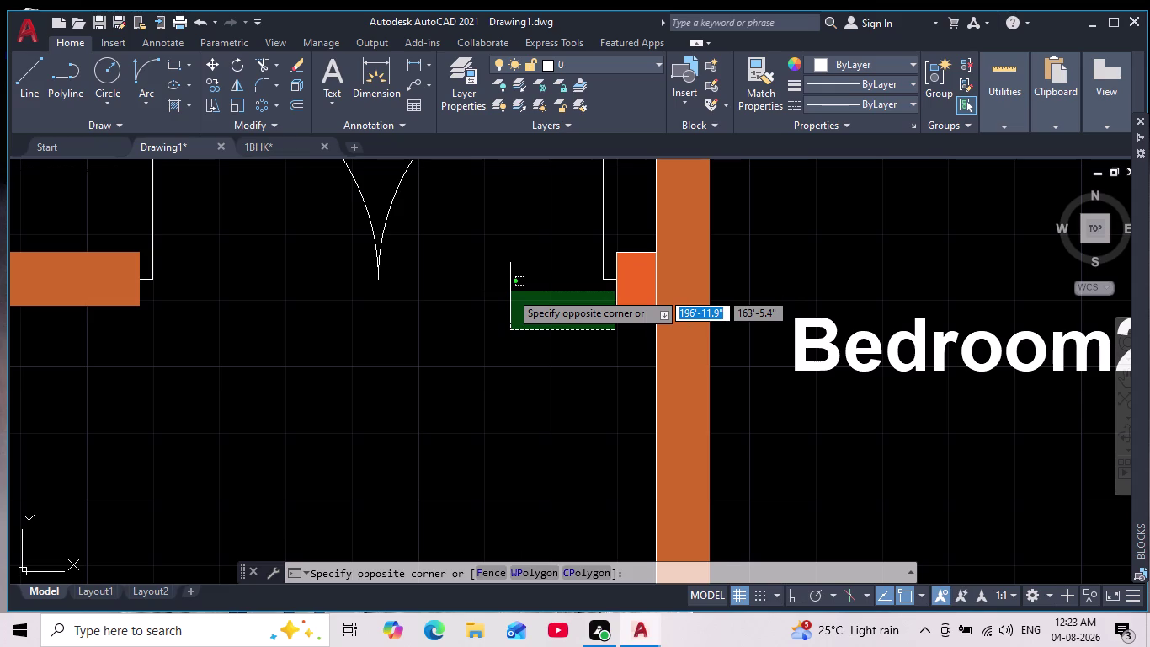
right_click(510, 291)
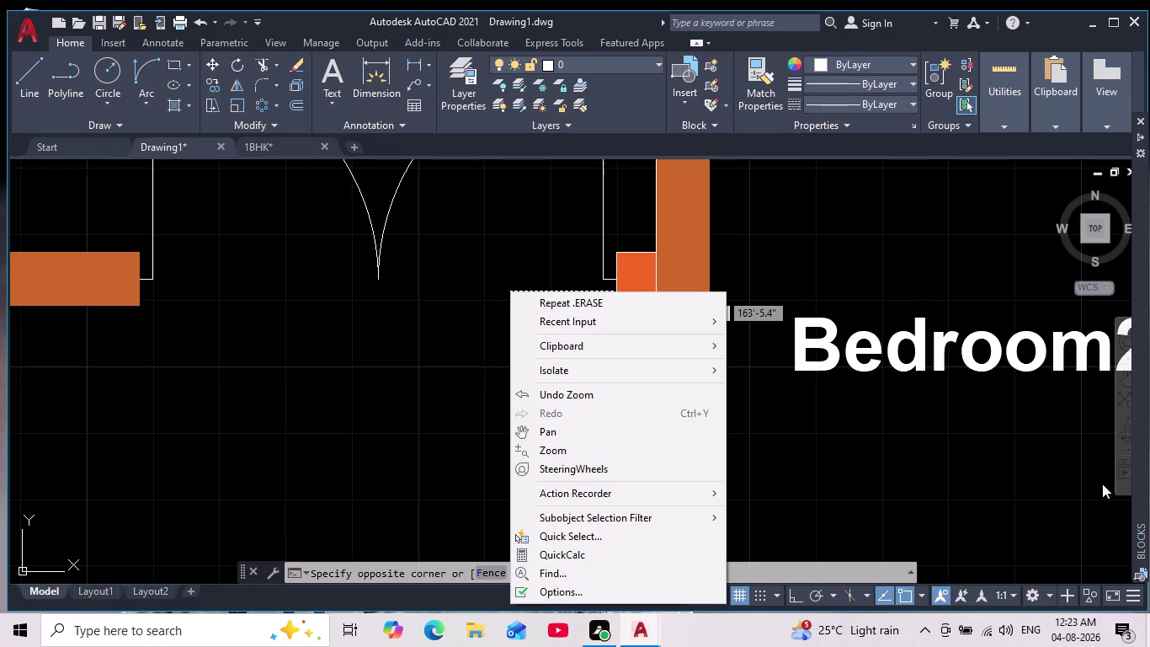
key(Escape)
scroll(down, 3)
key(Escape)
key(Escape)
scroll(down, 3)
middle_drag(548, 222, 451, 160)
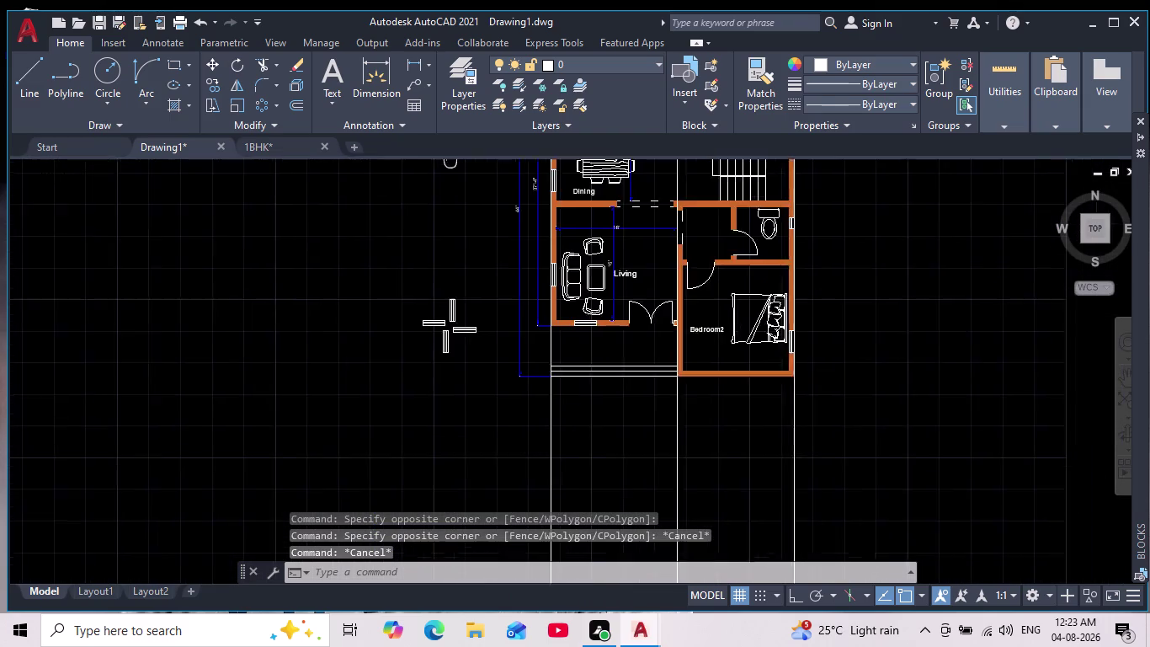
middle_drag(712, 340, 662, 568)
middle_drag(665, 330, 791, 31)
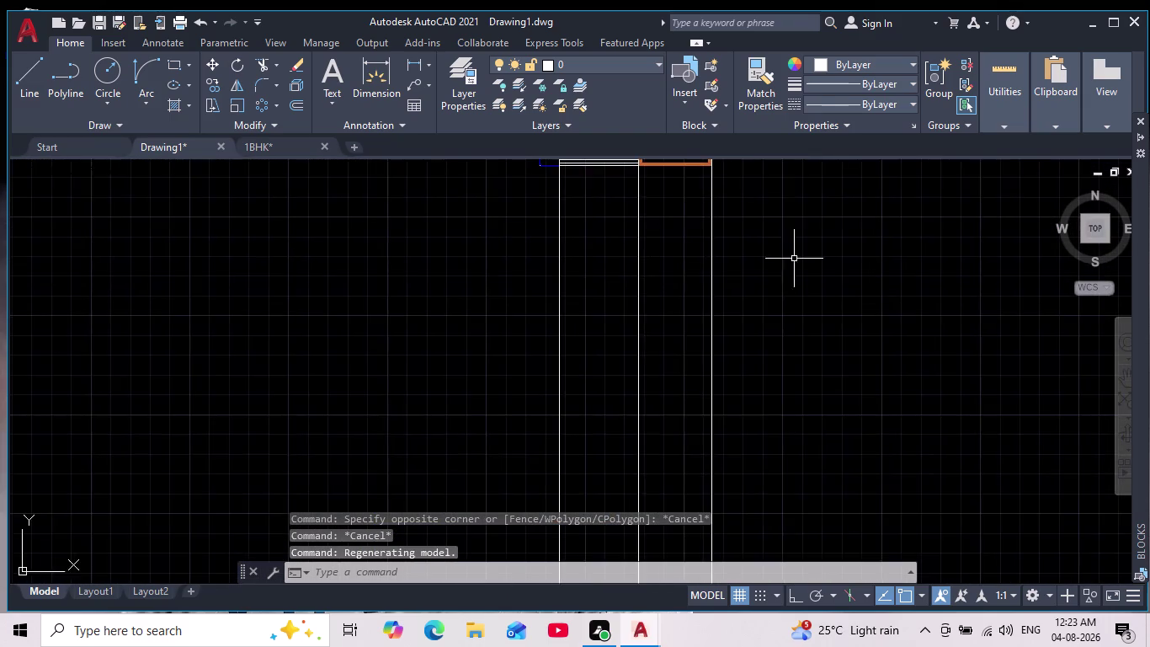
middle_drag(783, 296, 678, 517)
scroll(down, 3)
scroll(up, 3)
middle_drag(570, 303, 570, 524)
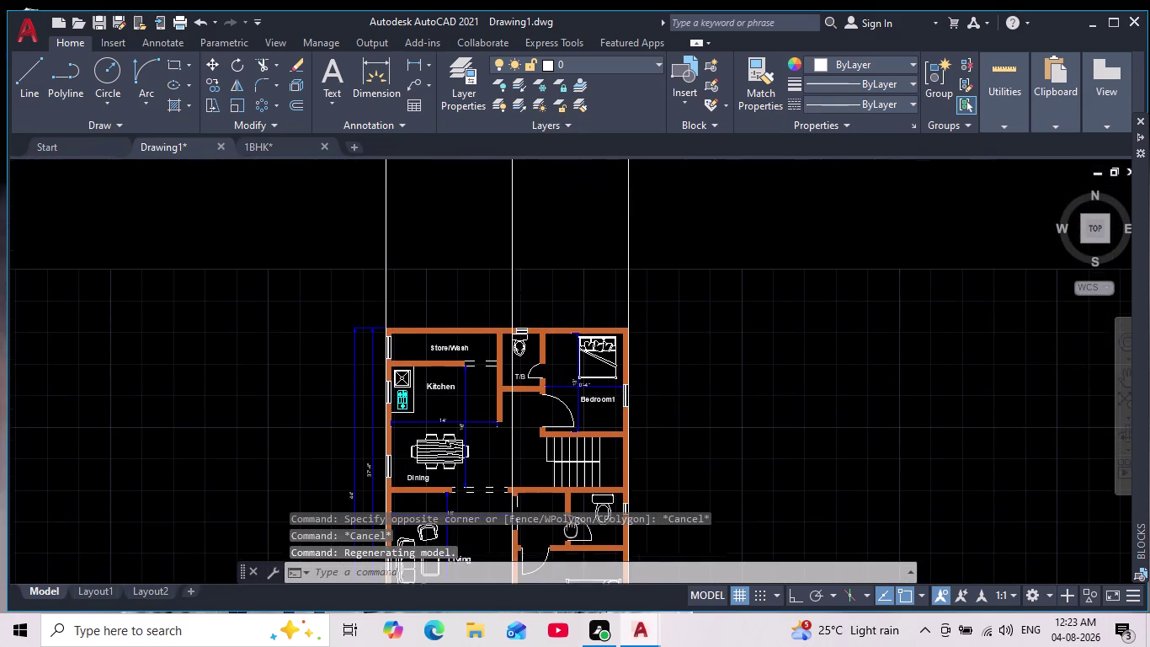
middle_drag(571, 523, 573, 530)
middle_drag(611, 440, 610, 342)
scroll(down, 3)
scroll(up, 3)
middle_drag(619, 362, 620, 450)
scroll(down, 3)
scroll(up, 3)
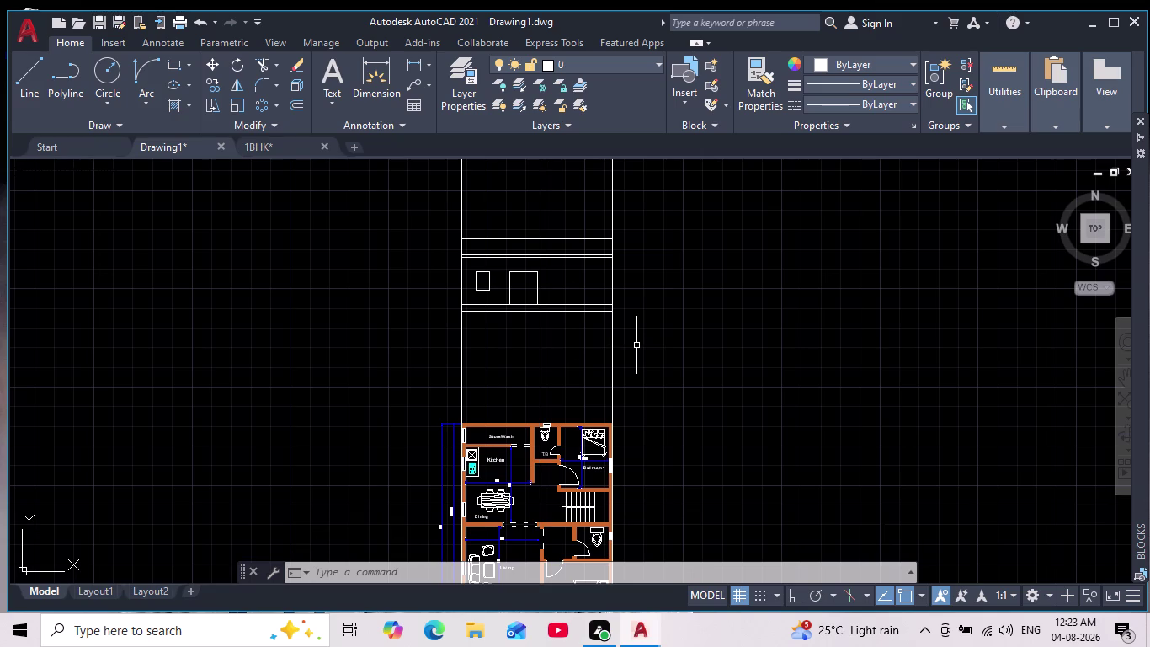
middle_drag(637, 345, 635, 277)
scroll(down, 3)
scroll(up, 3)
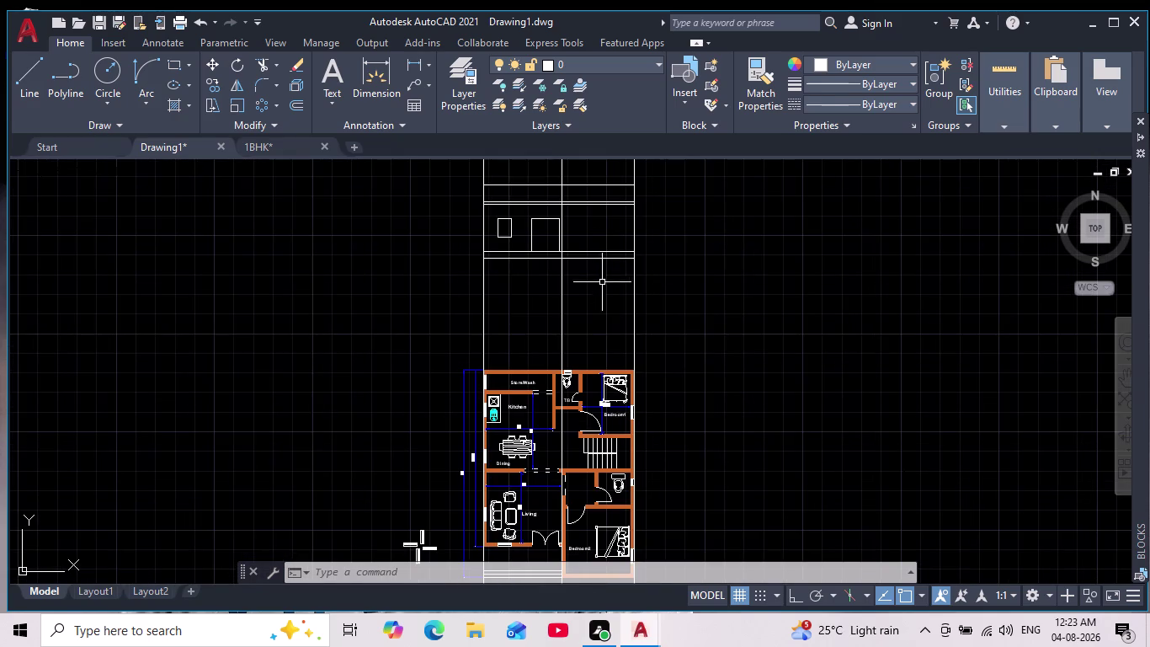
middle_drag(606, 290, 622, 264)
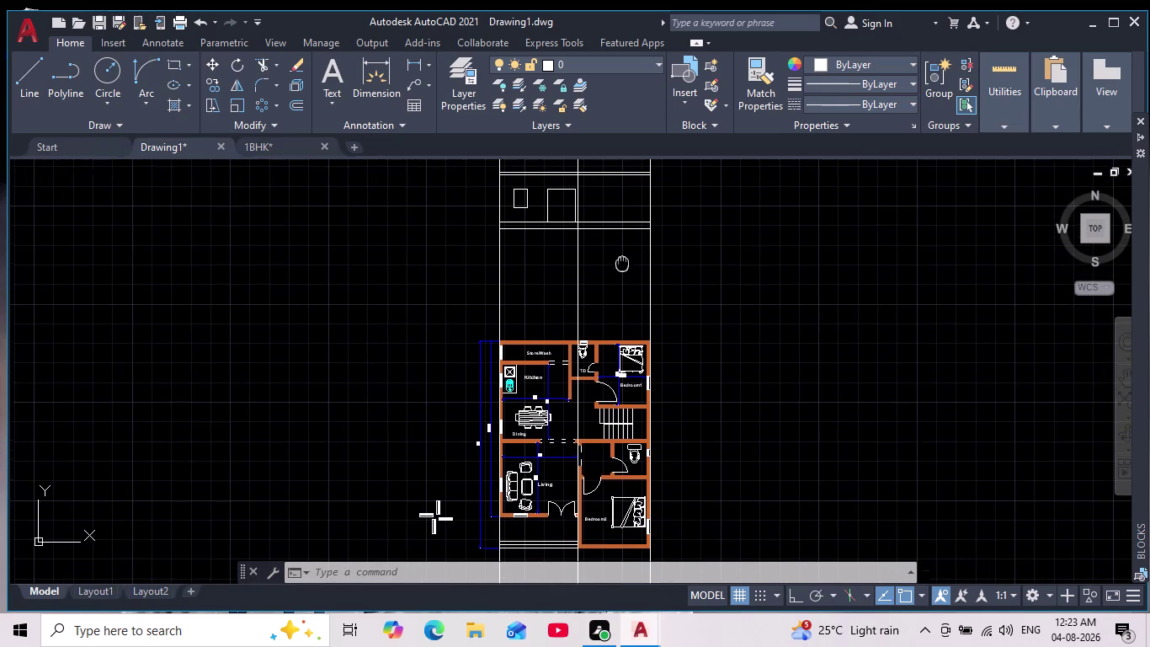
middle_drag(622, 263, 613, 354)
scroll(up, 3)
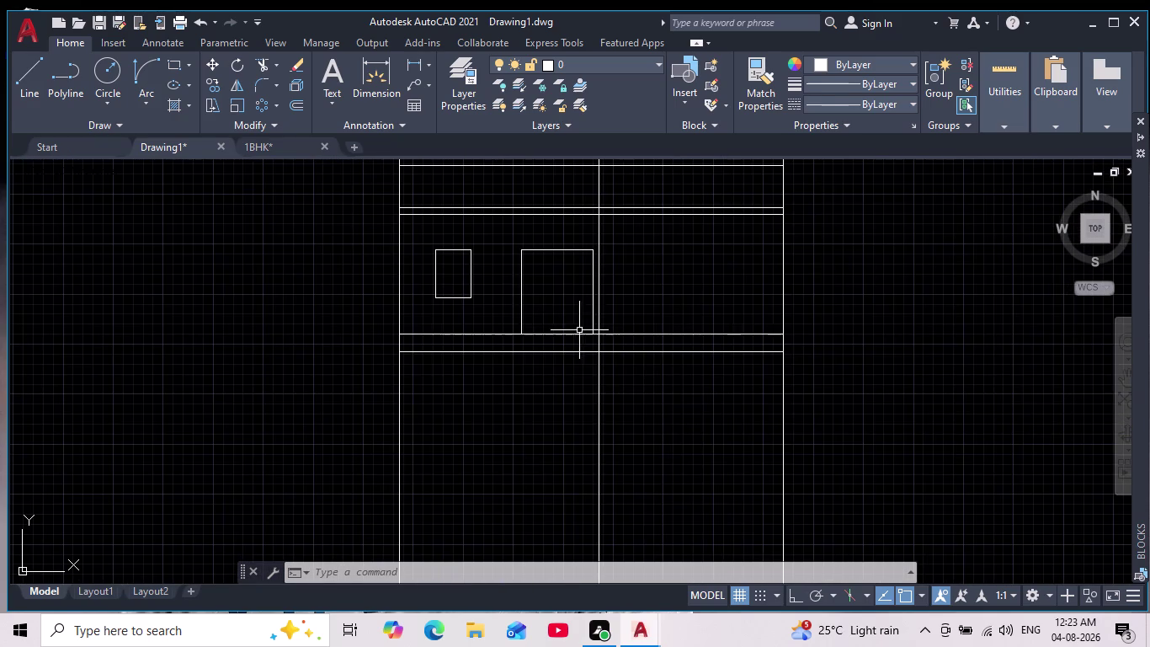
scroll(up, 3)
middle_drag(549, 417, 558, 344)
scroll(down, 3)
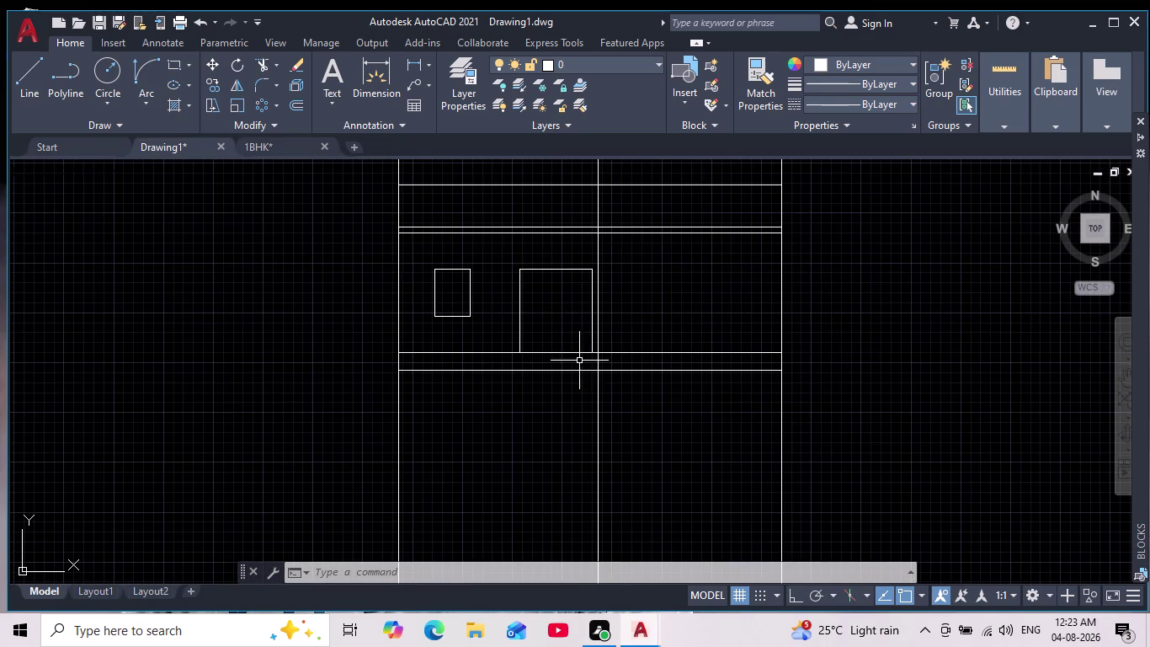
middle_drag(578, 406, 522, 415)
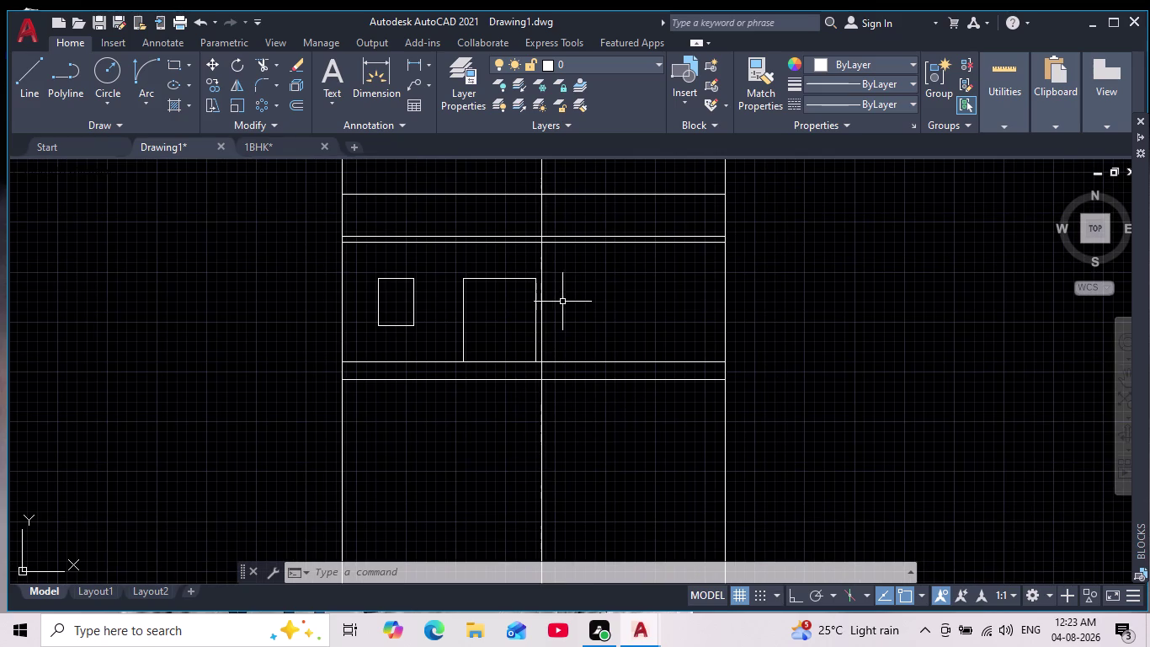
click(431, 633)
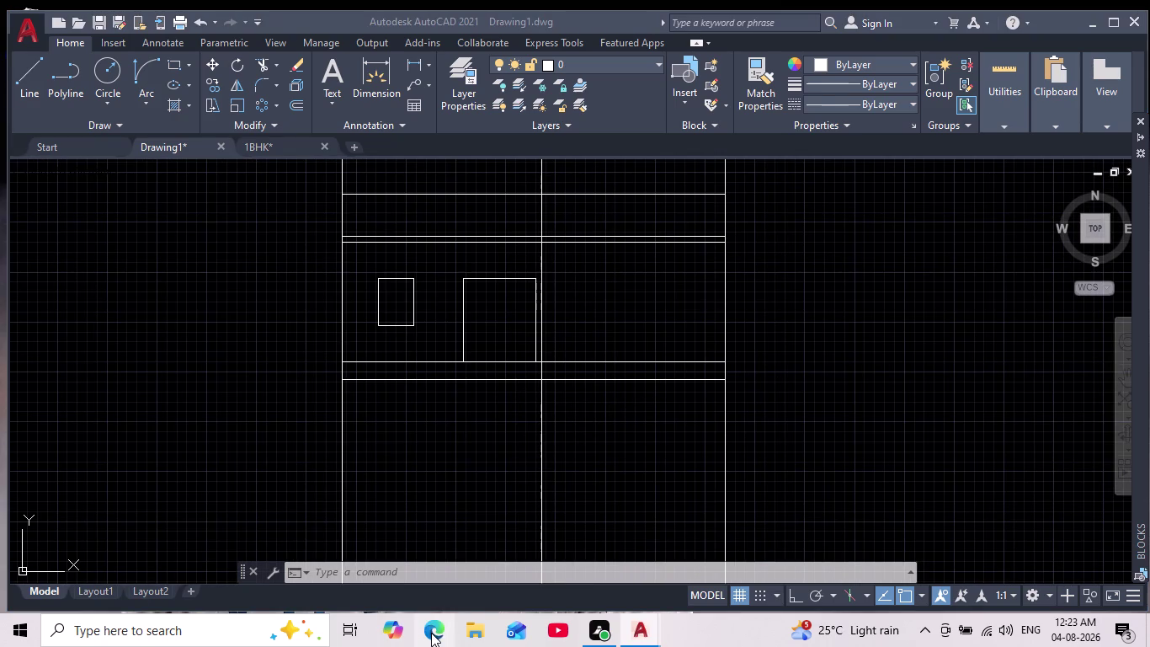